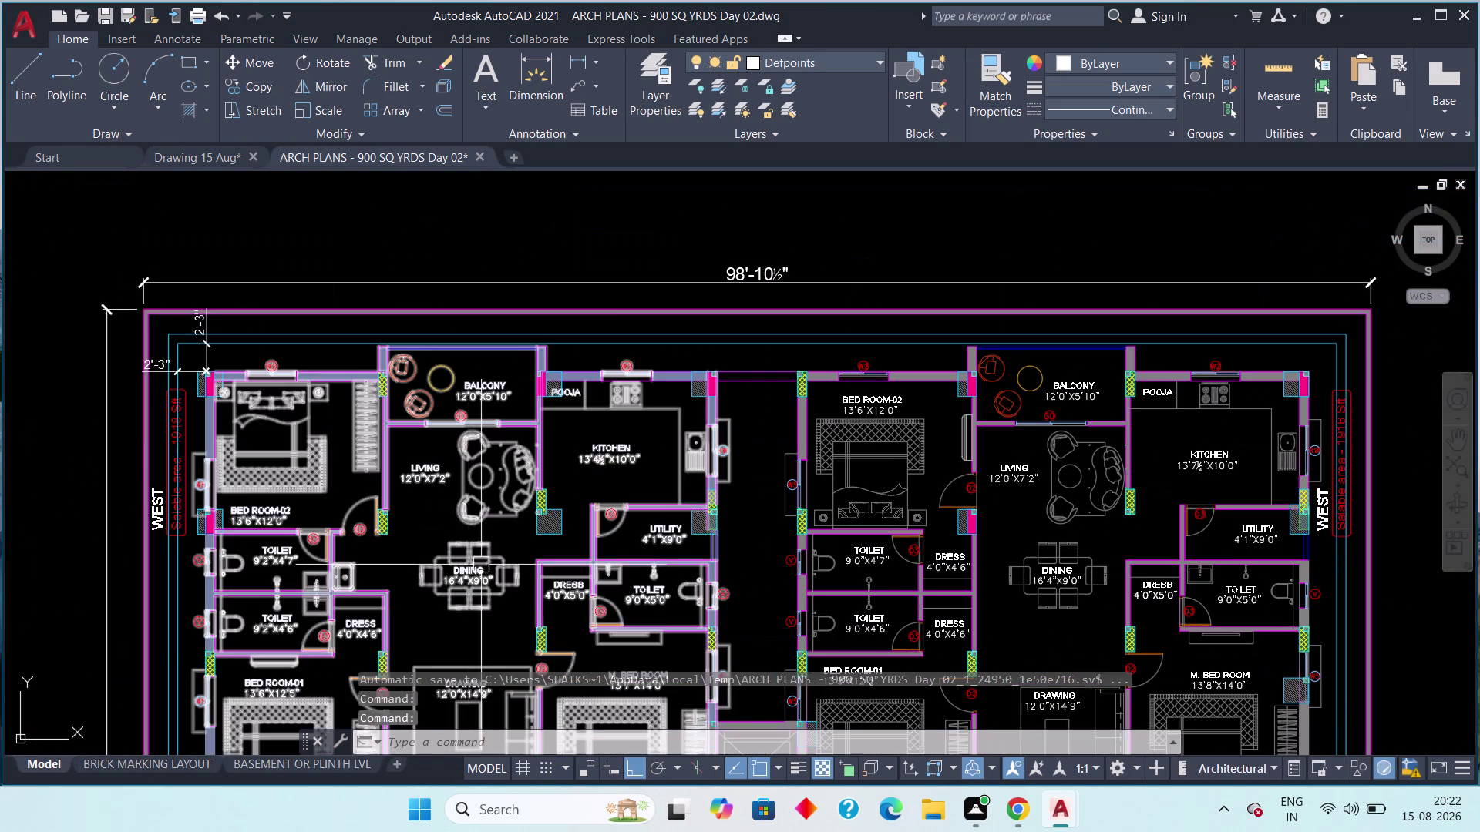
Switch to the ARCH PLANS drawing, centre the left balcony, and start a linear dimension.
middle_drag(467, 541, 448, 523)
scroll(up, 3)
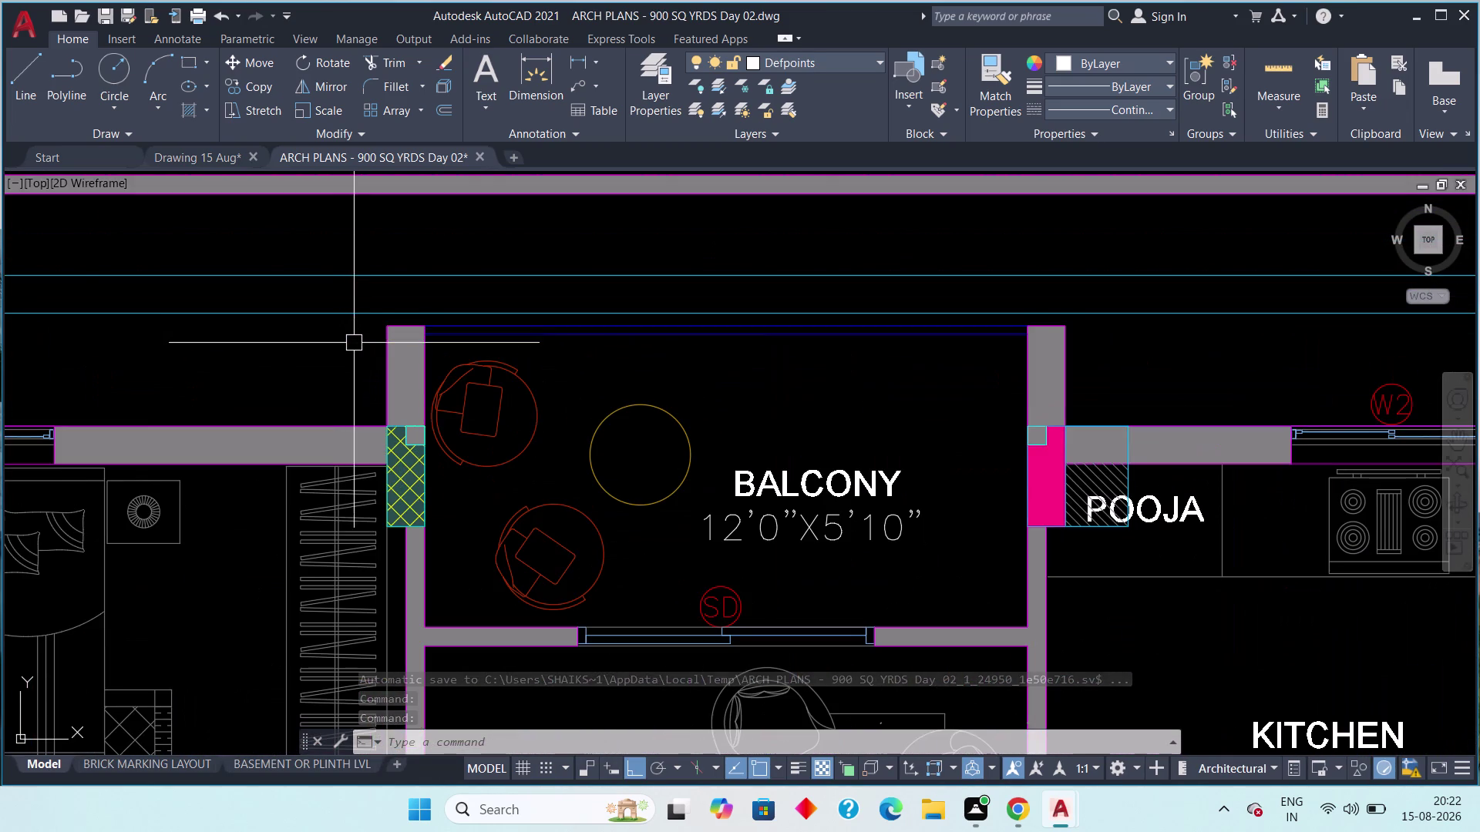
middle_drag(359, 344, 333, 376)
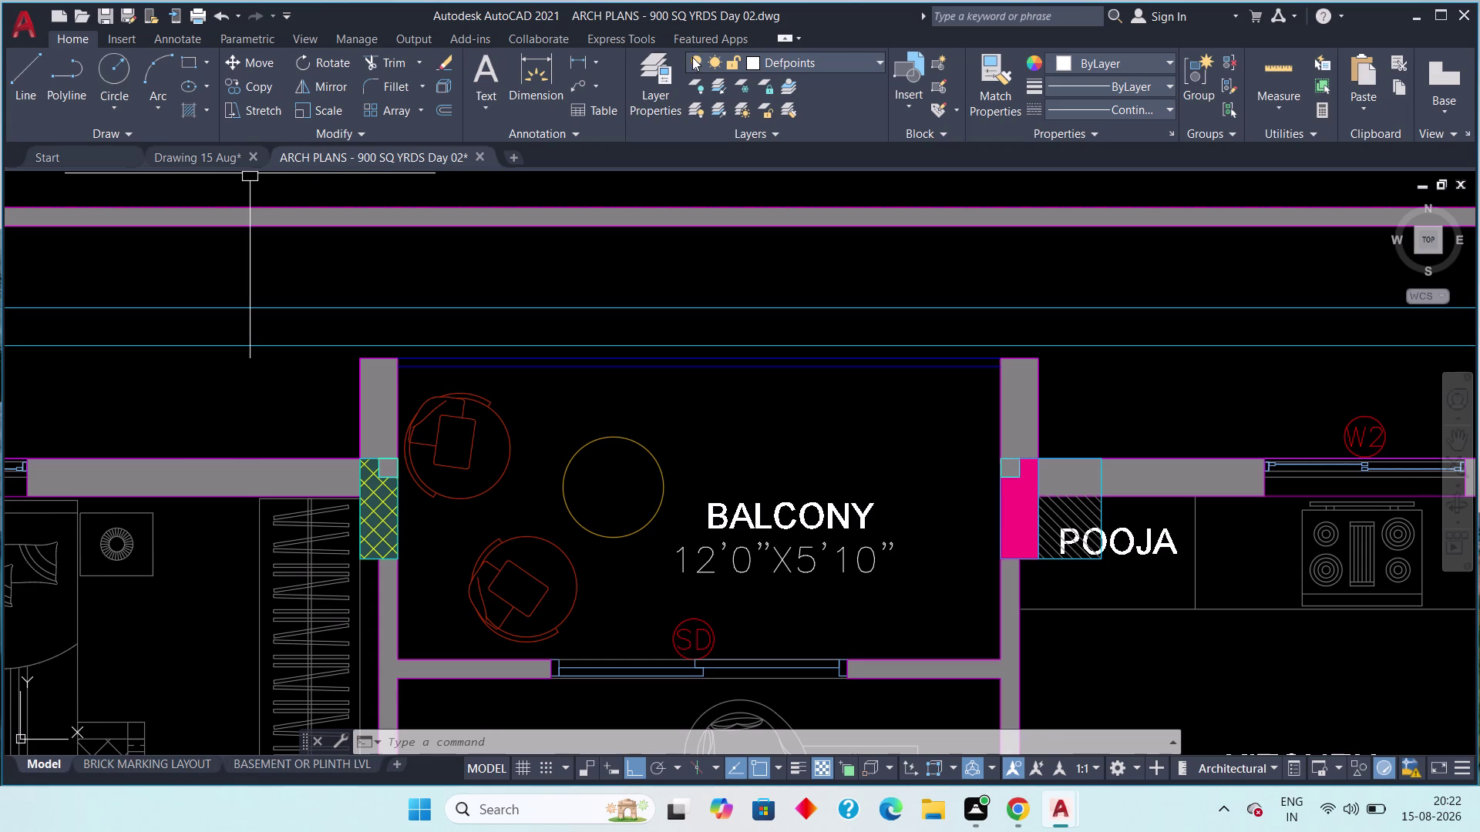
click(570, 61)
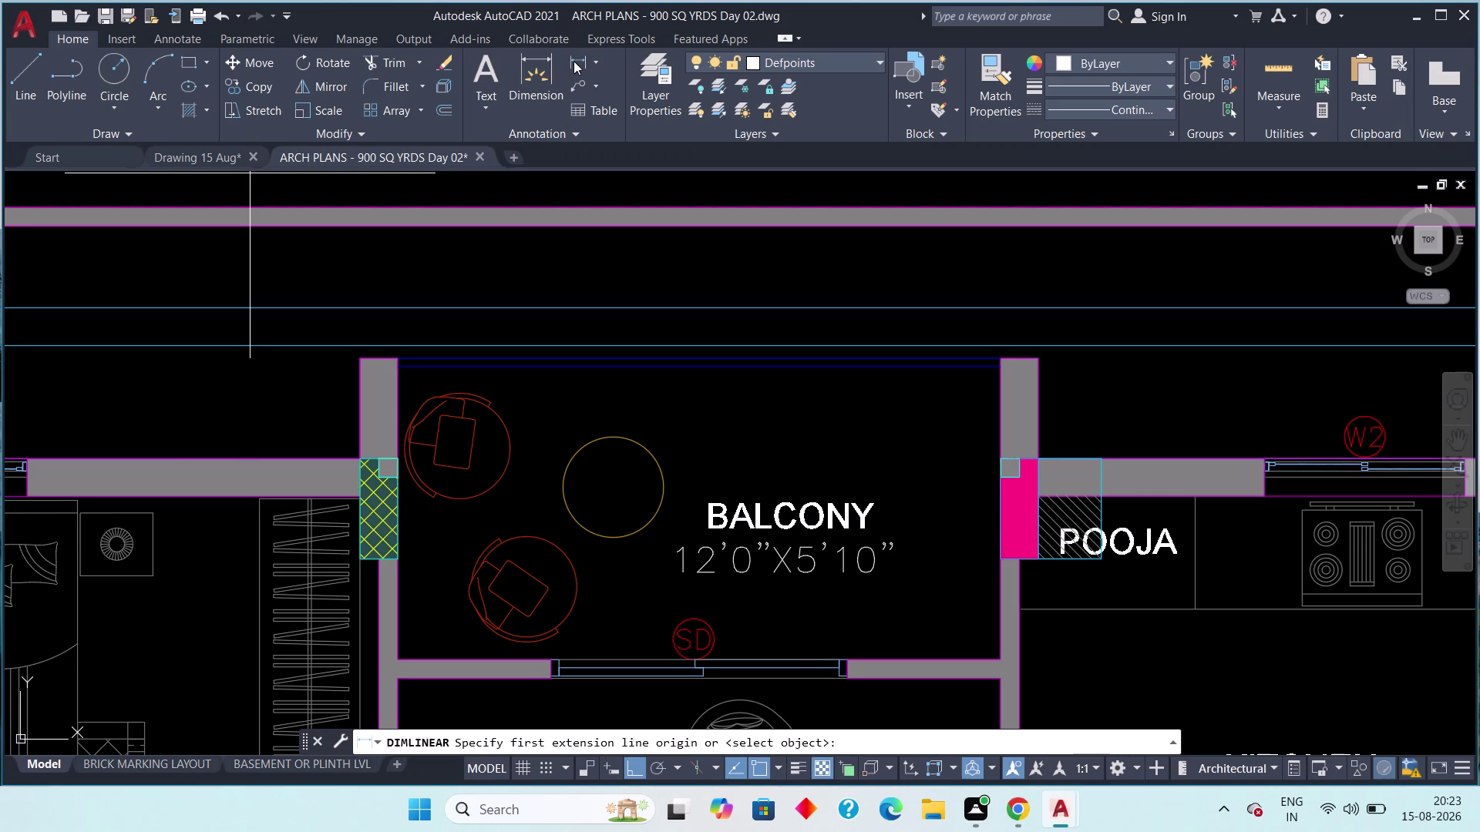
Measure the 2' offset at the balcony wall corner, then cancel without placing it.
click(574, 61)
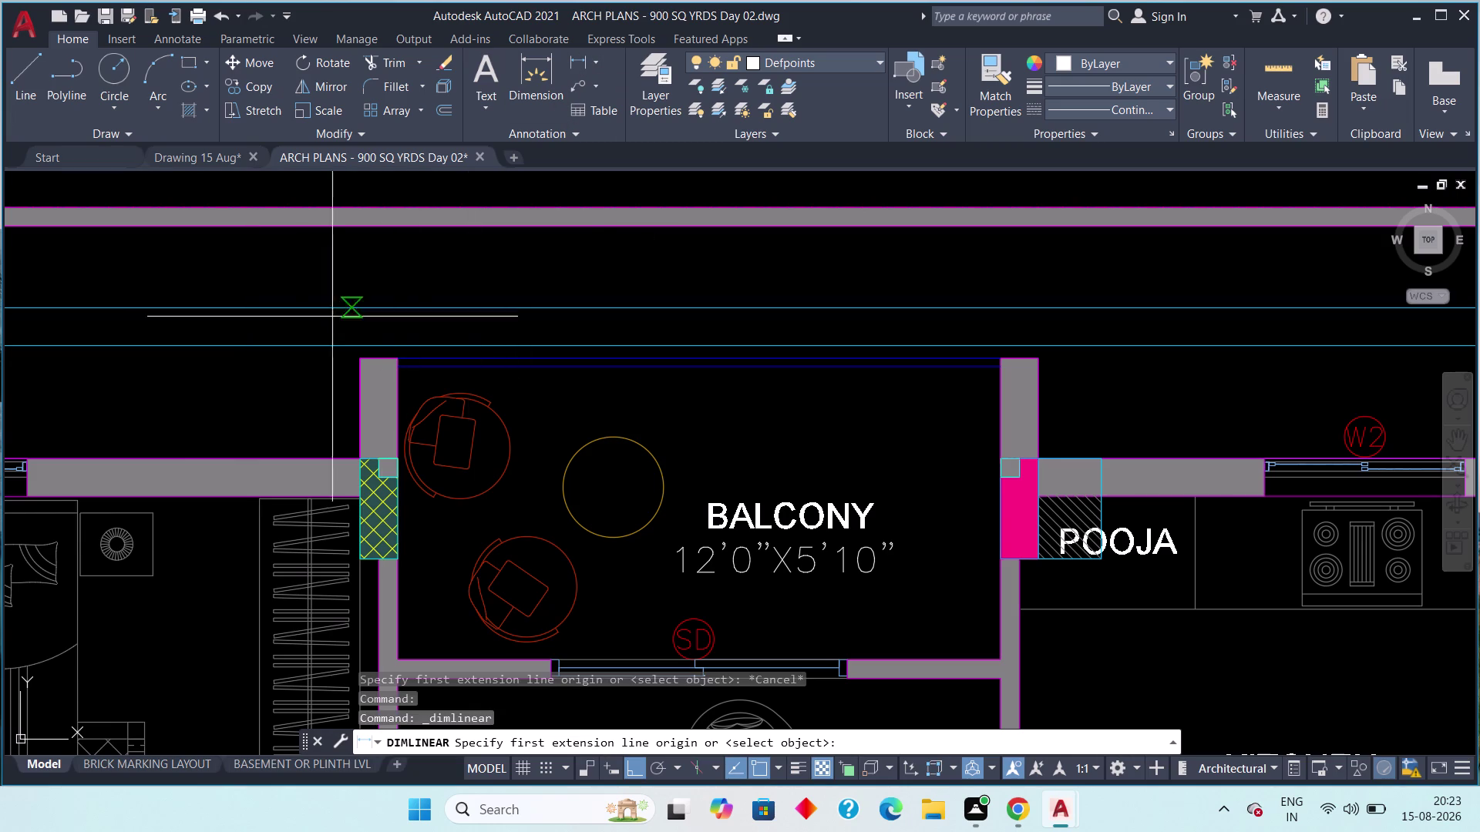
scroll(down, 3)
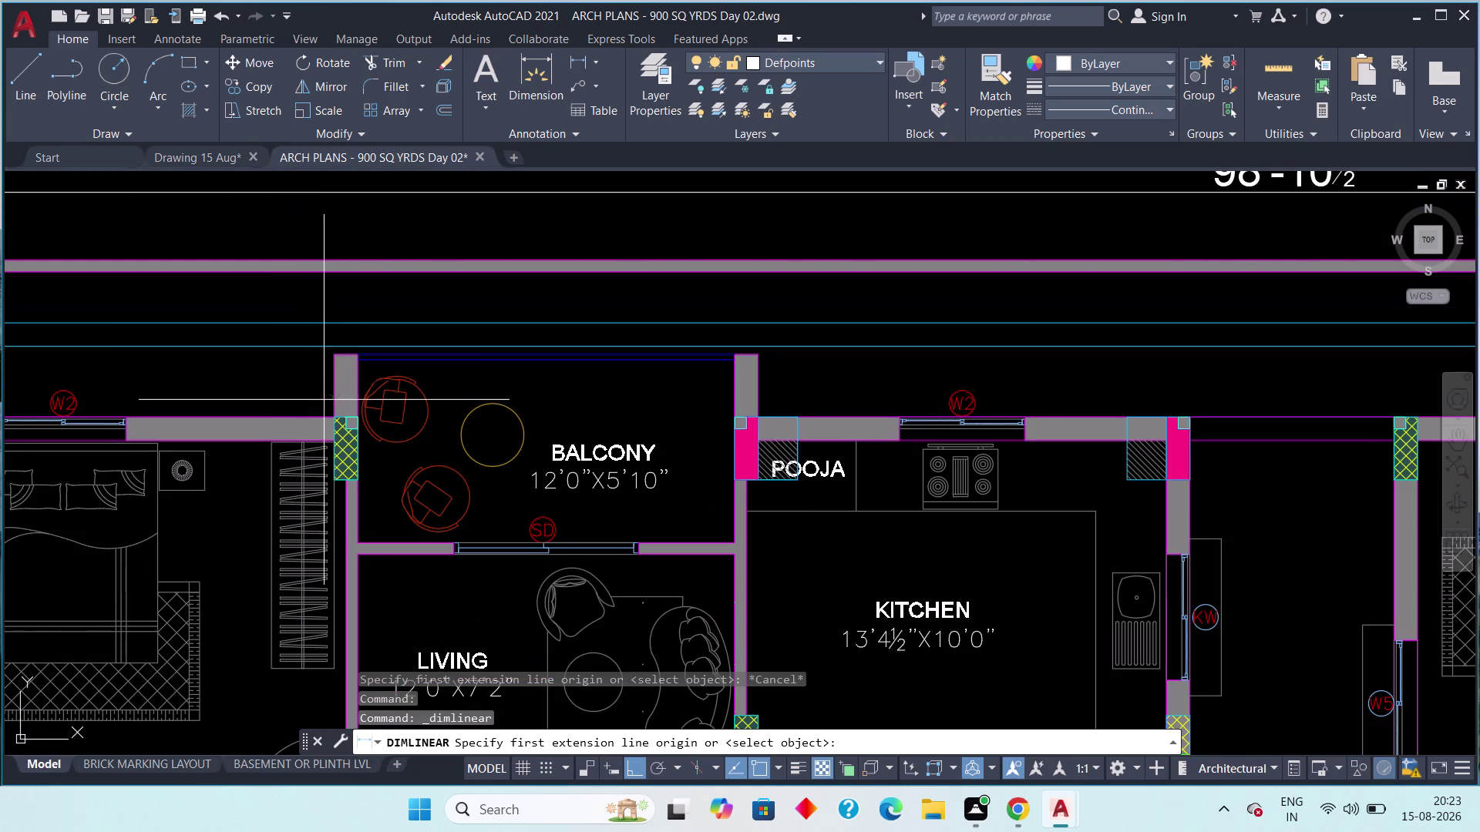
middle_drag(347, 405, 396, 399)
scroll(up, 3)
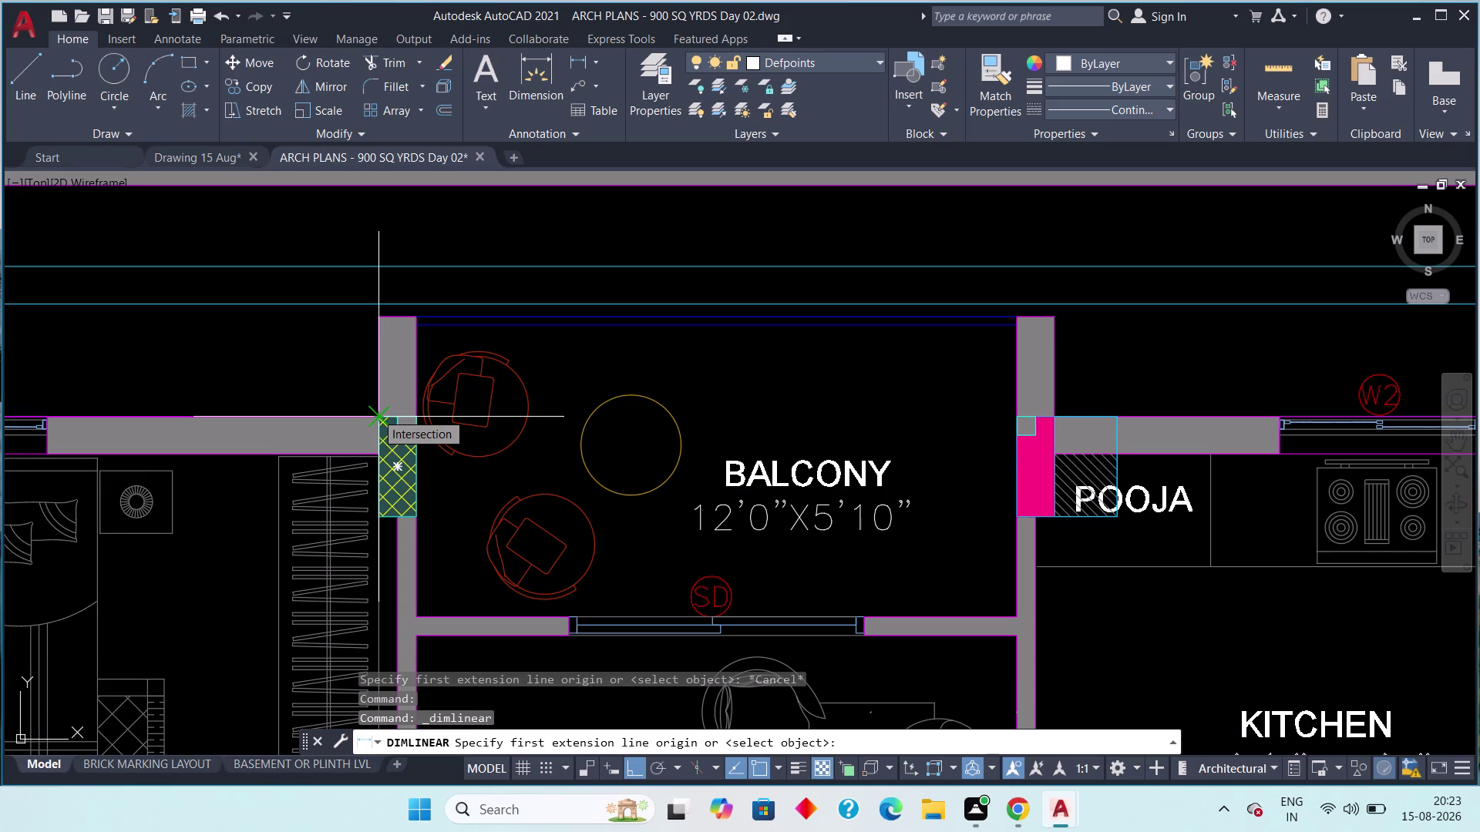
click(375, 412)
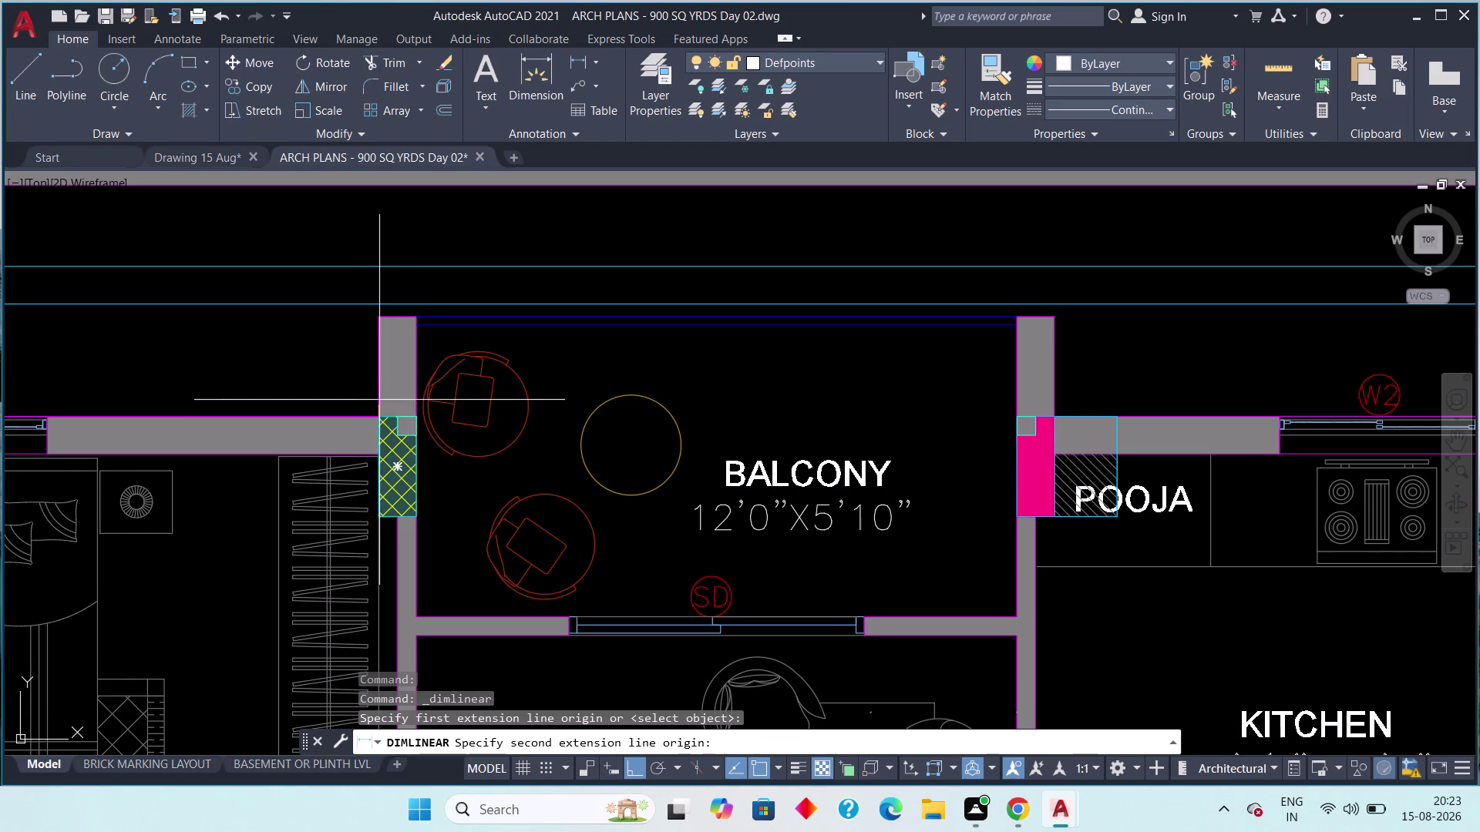
click(377, 318)
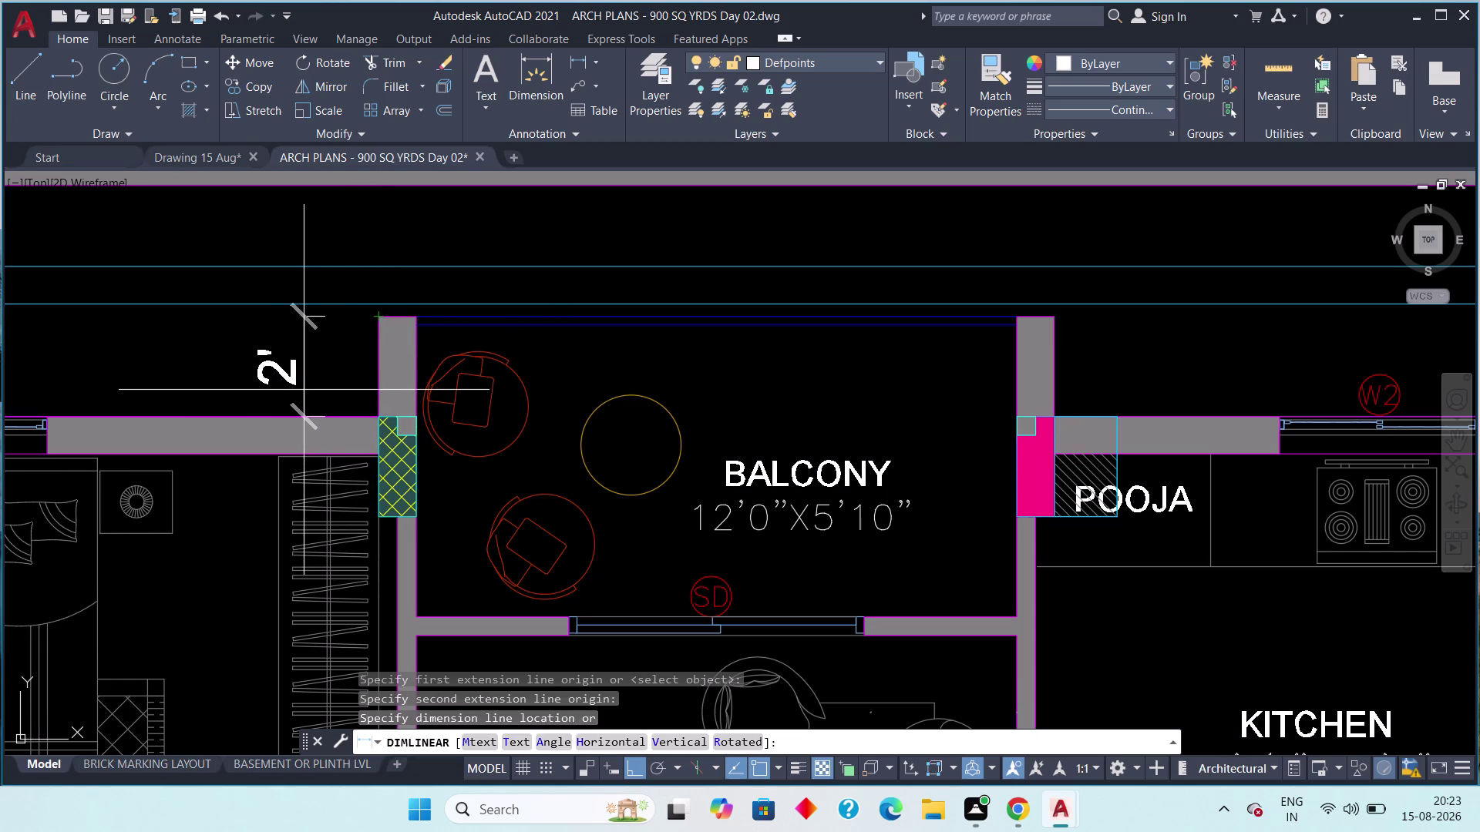
key(Escape)
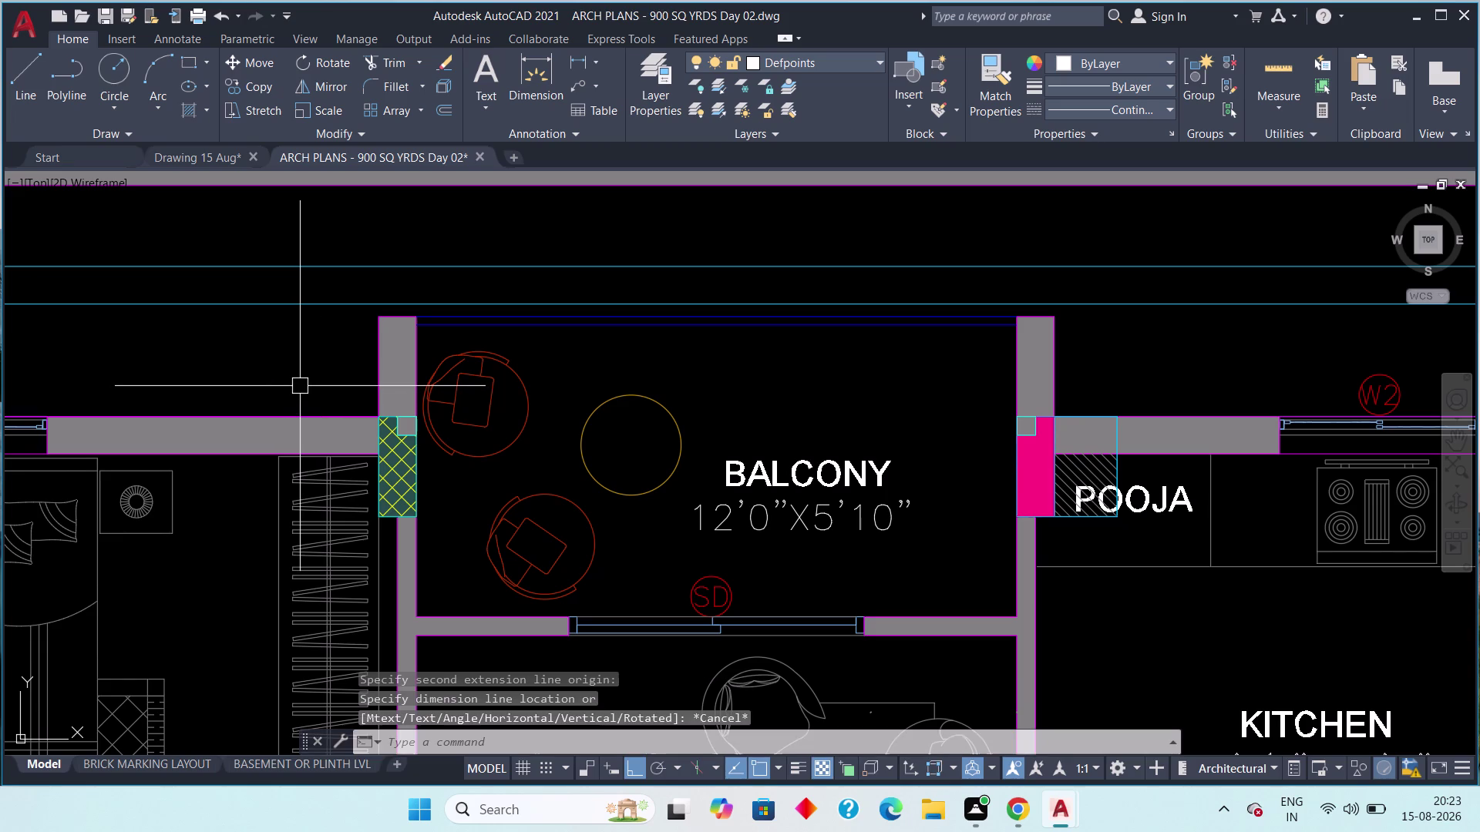
Zoom out over the reference plan and return to Drawing 15 Aug.
scroll(down, 3)
middle_drag(310, 376, 381, 380)
scroll(down, 3)
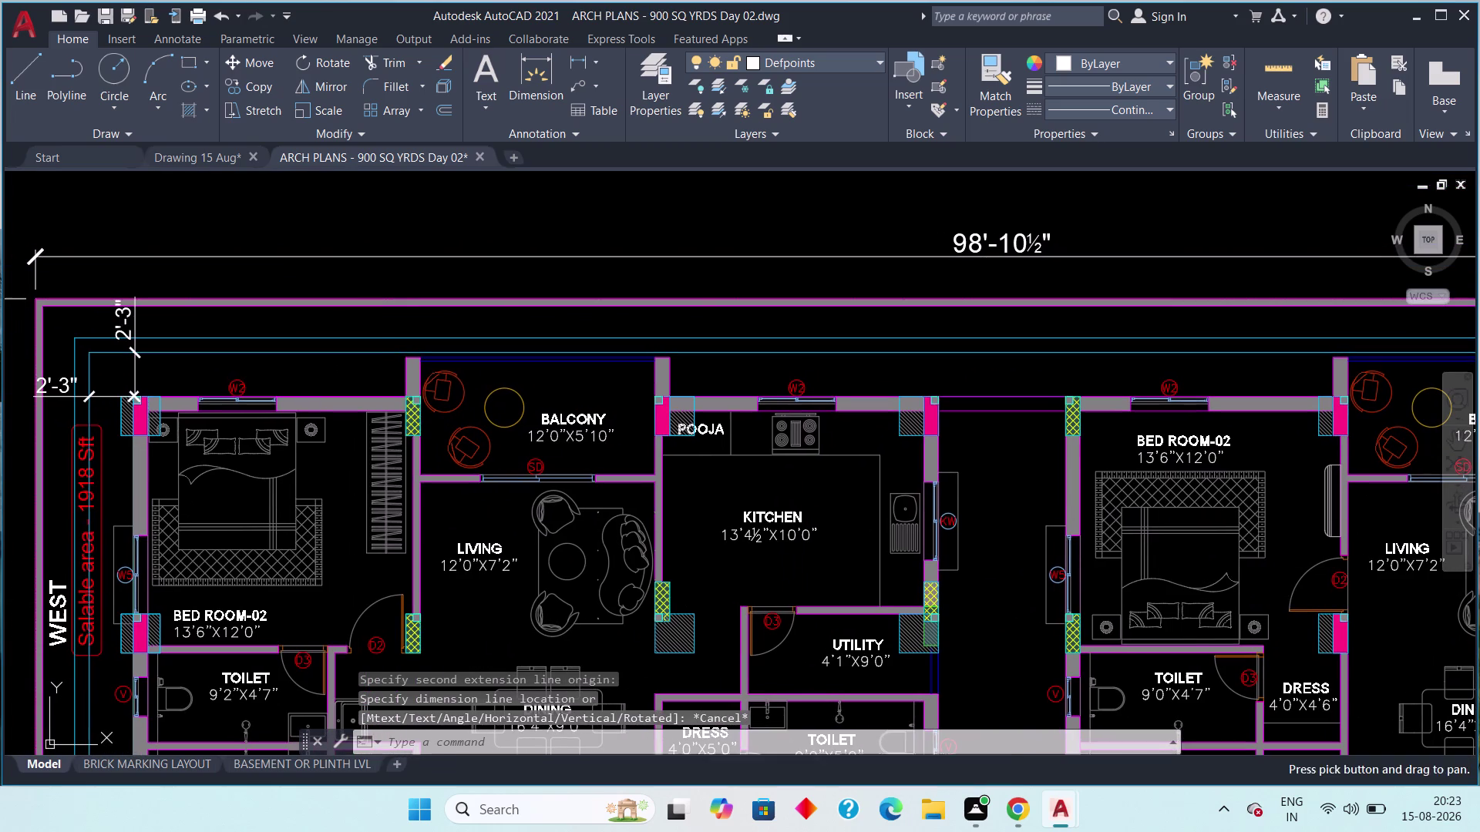
middle_drag(382, 390, 383, 446)
scroll(down, 3)
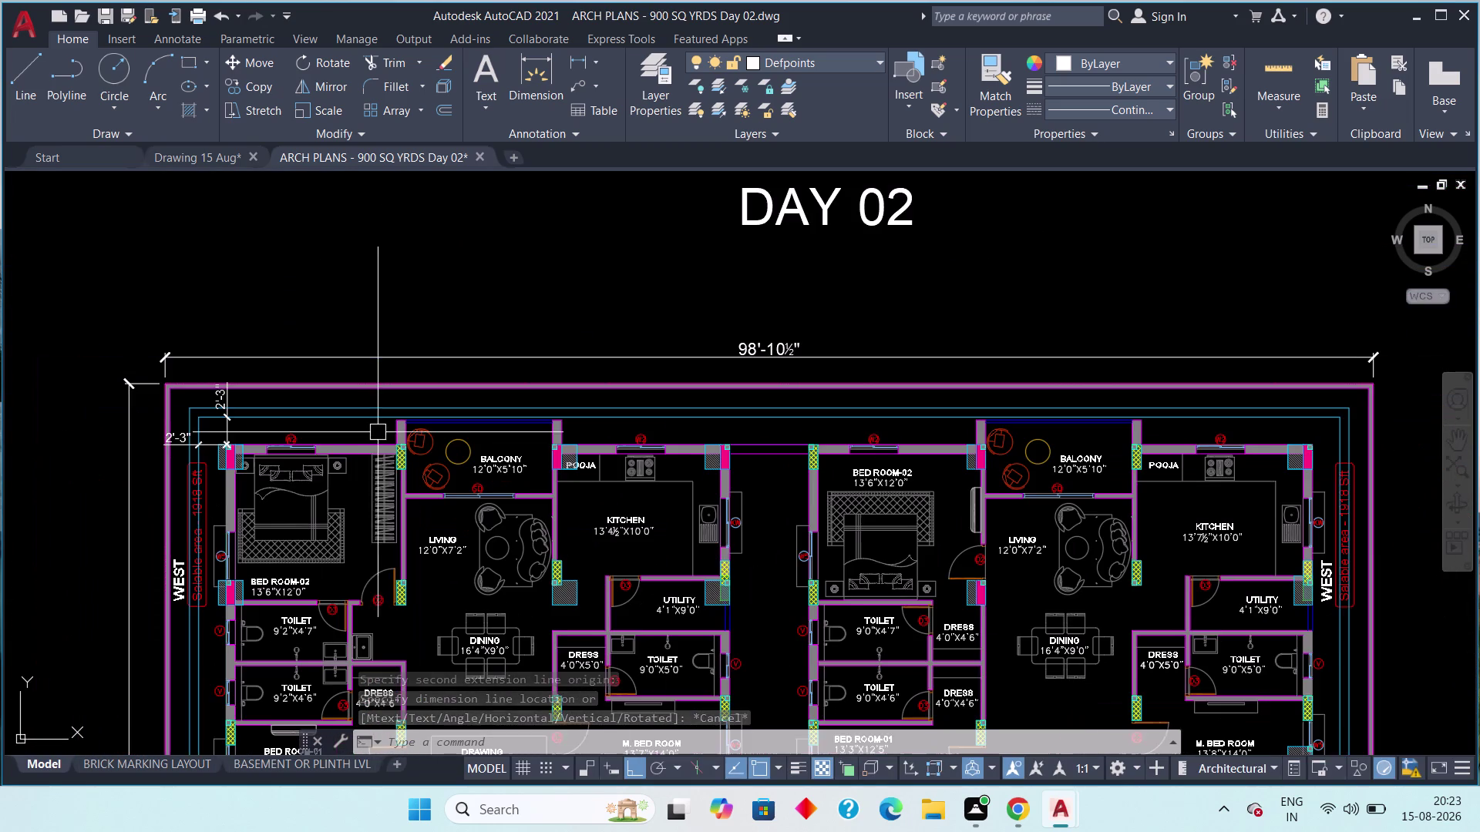
middle_drag(381, 436, 440, 438)
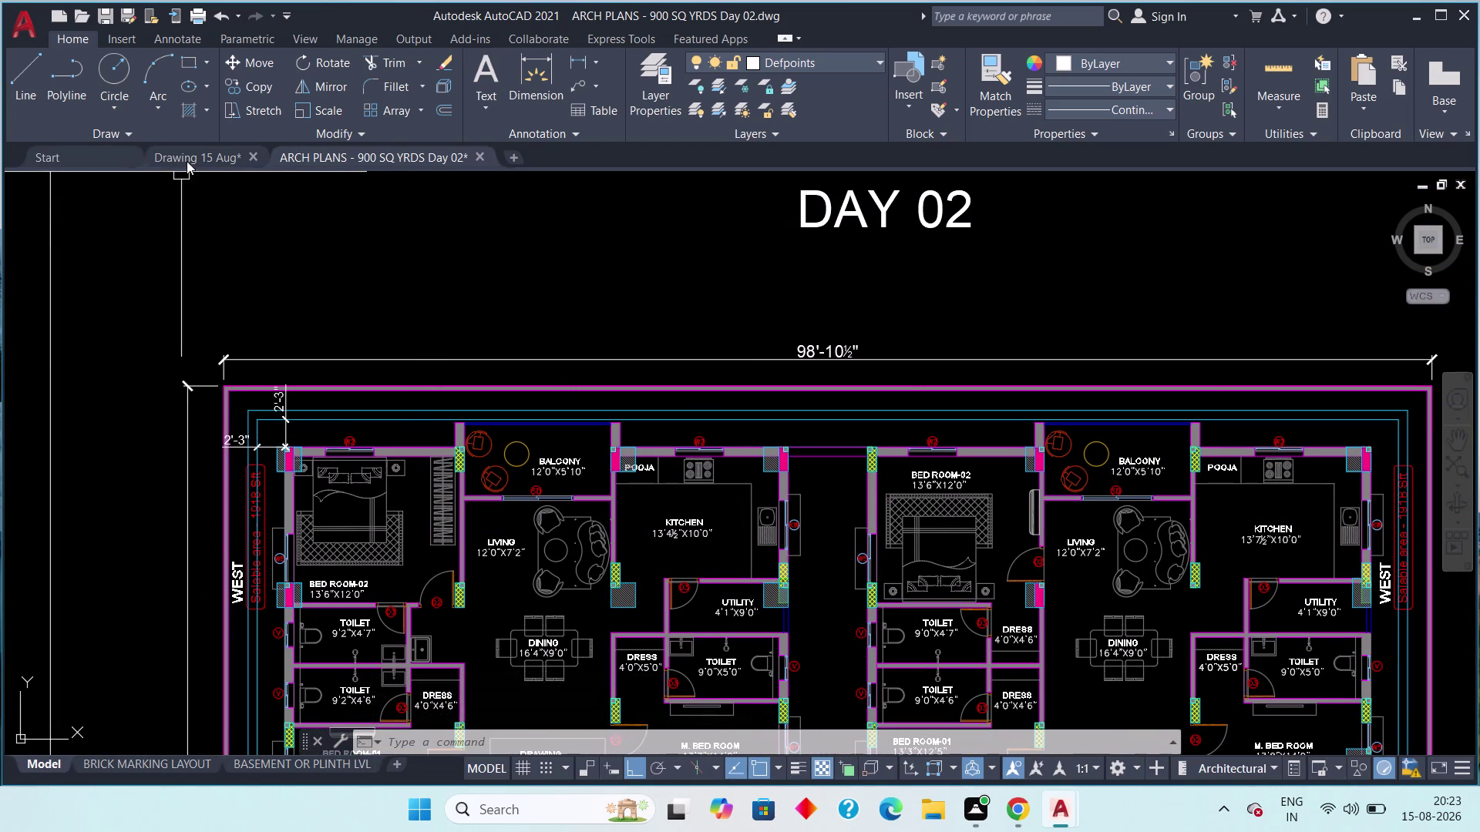
click(188, 156)
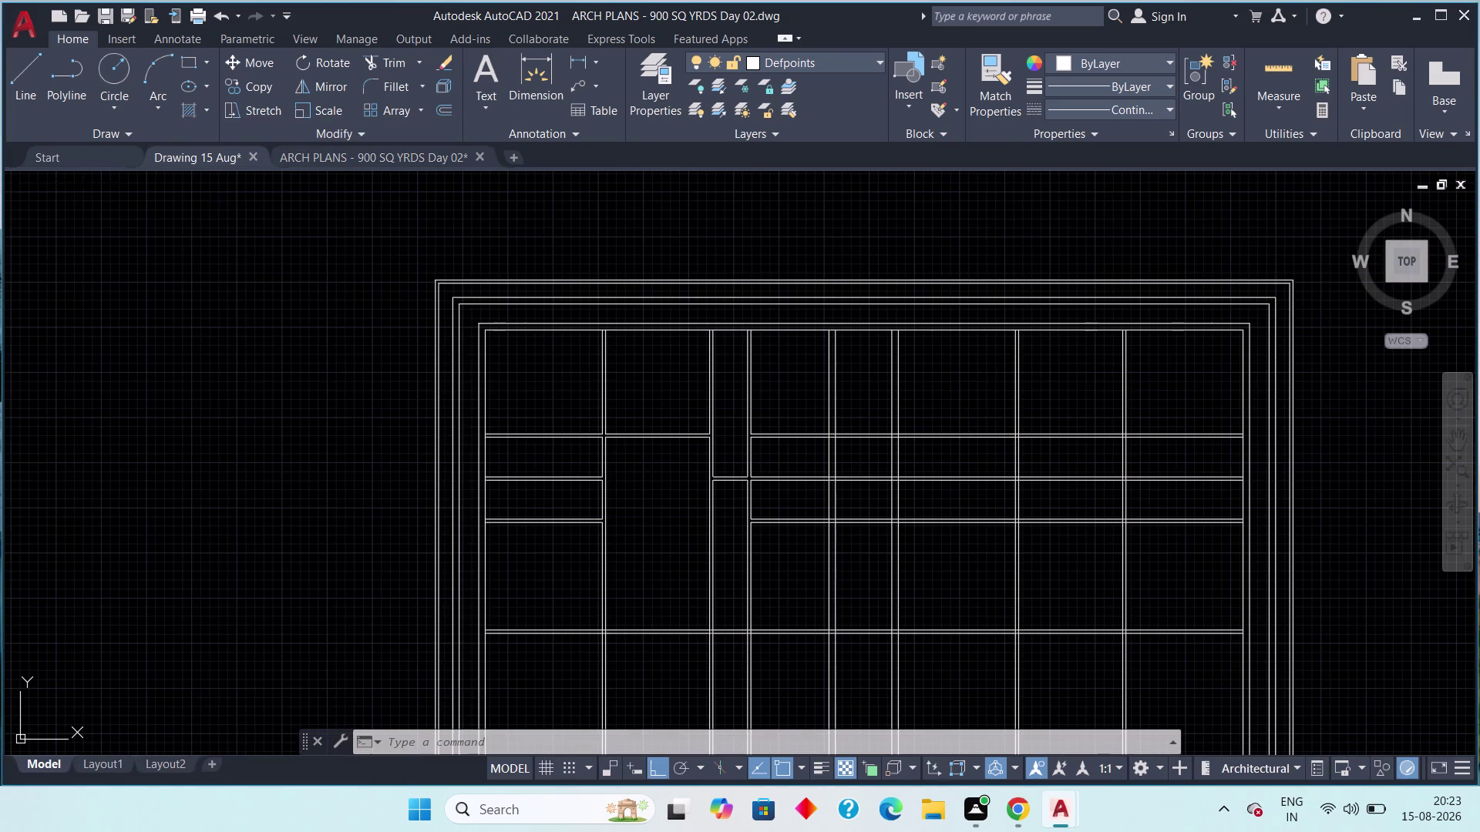
middle_drag(537, 425, 426, 450)
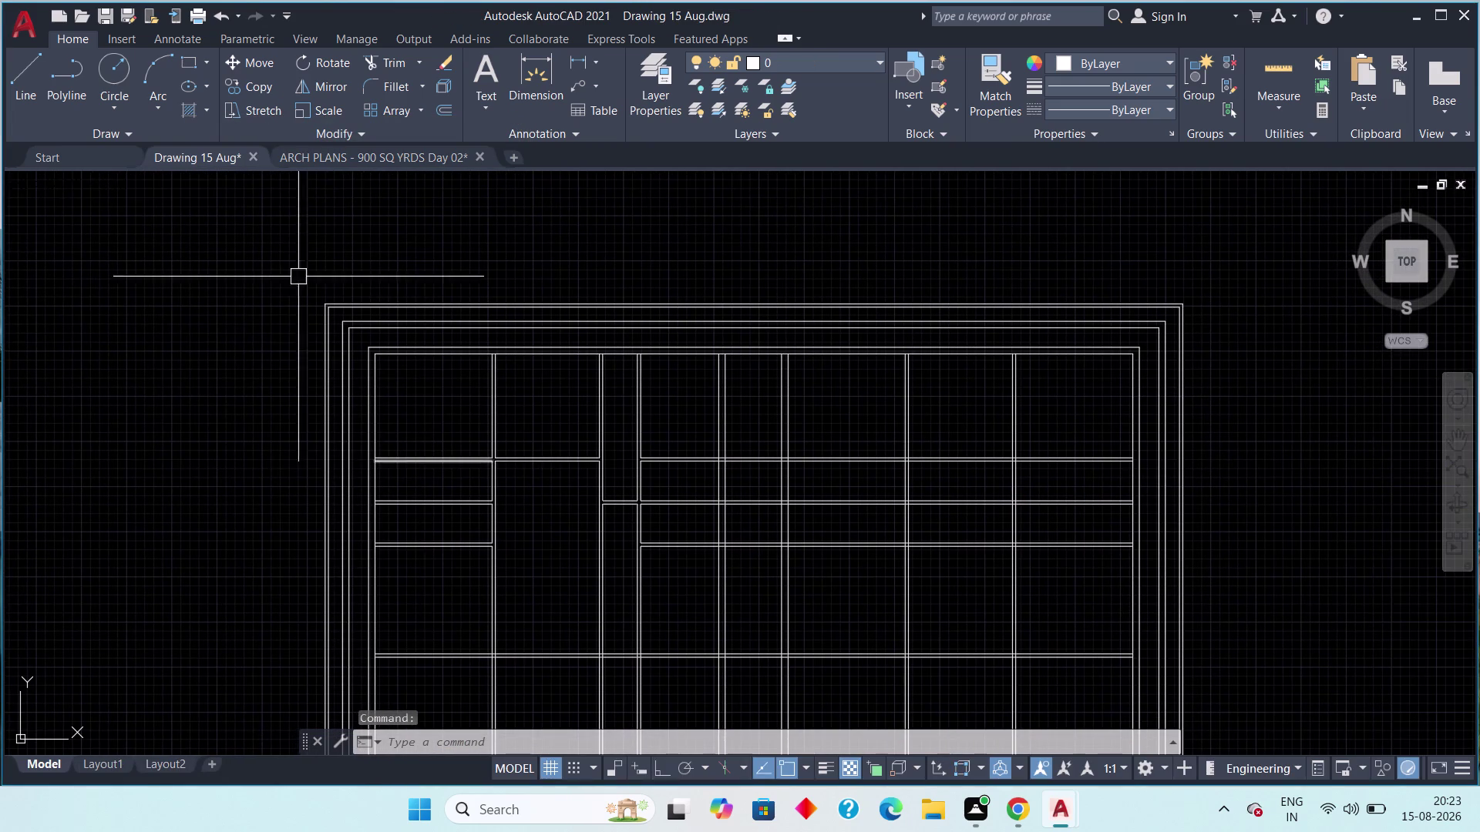
click(322, 158)
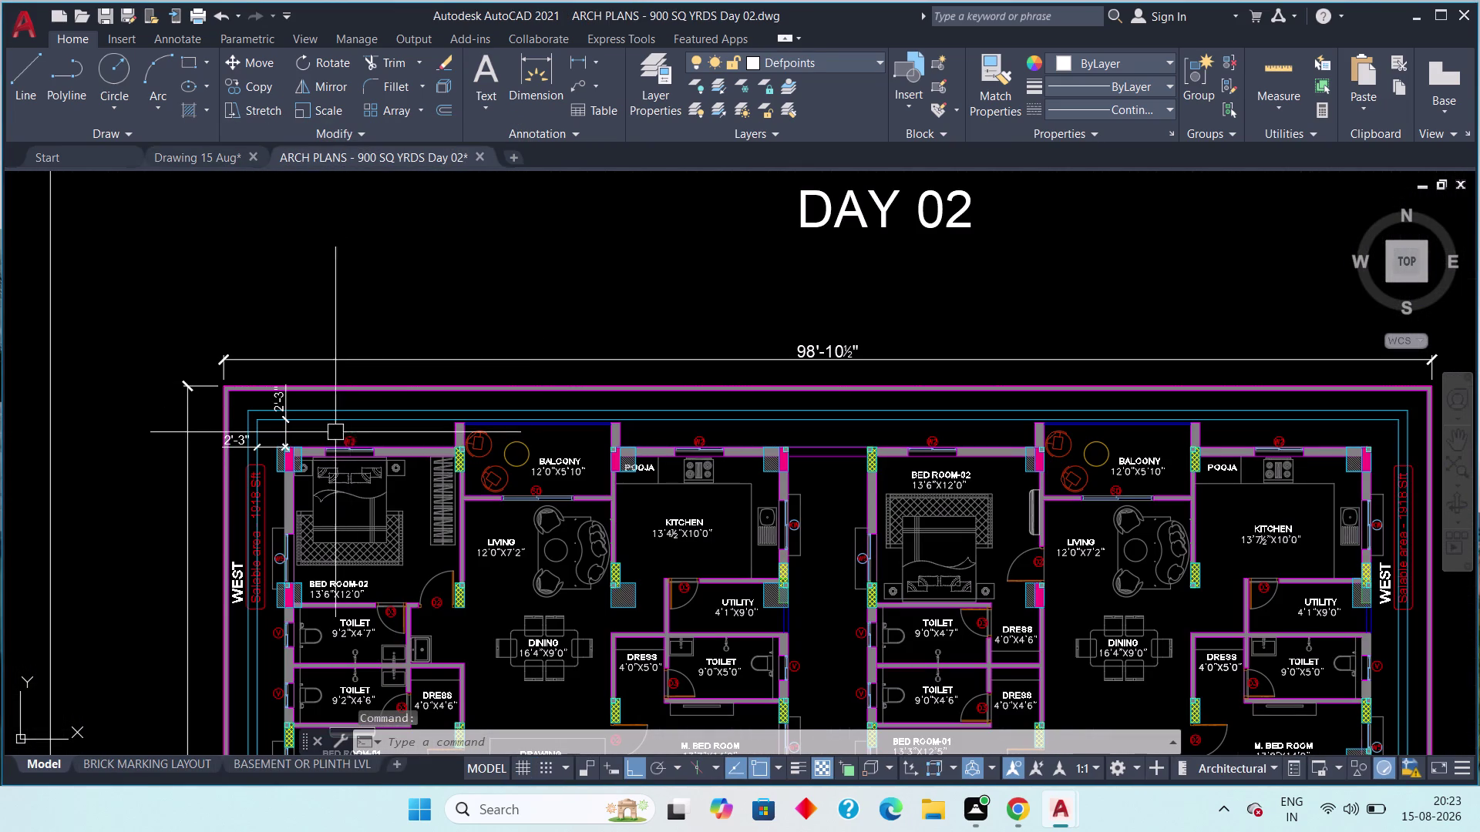
click(185, 152)
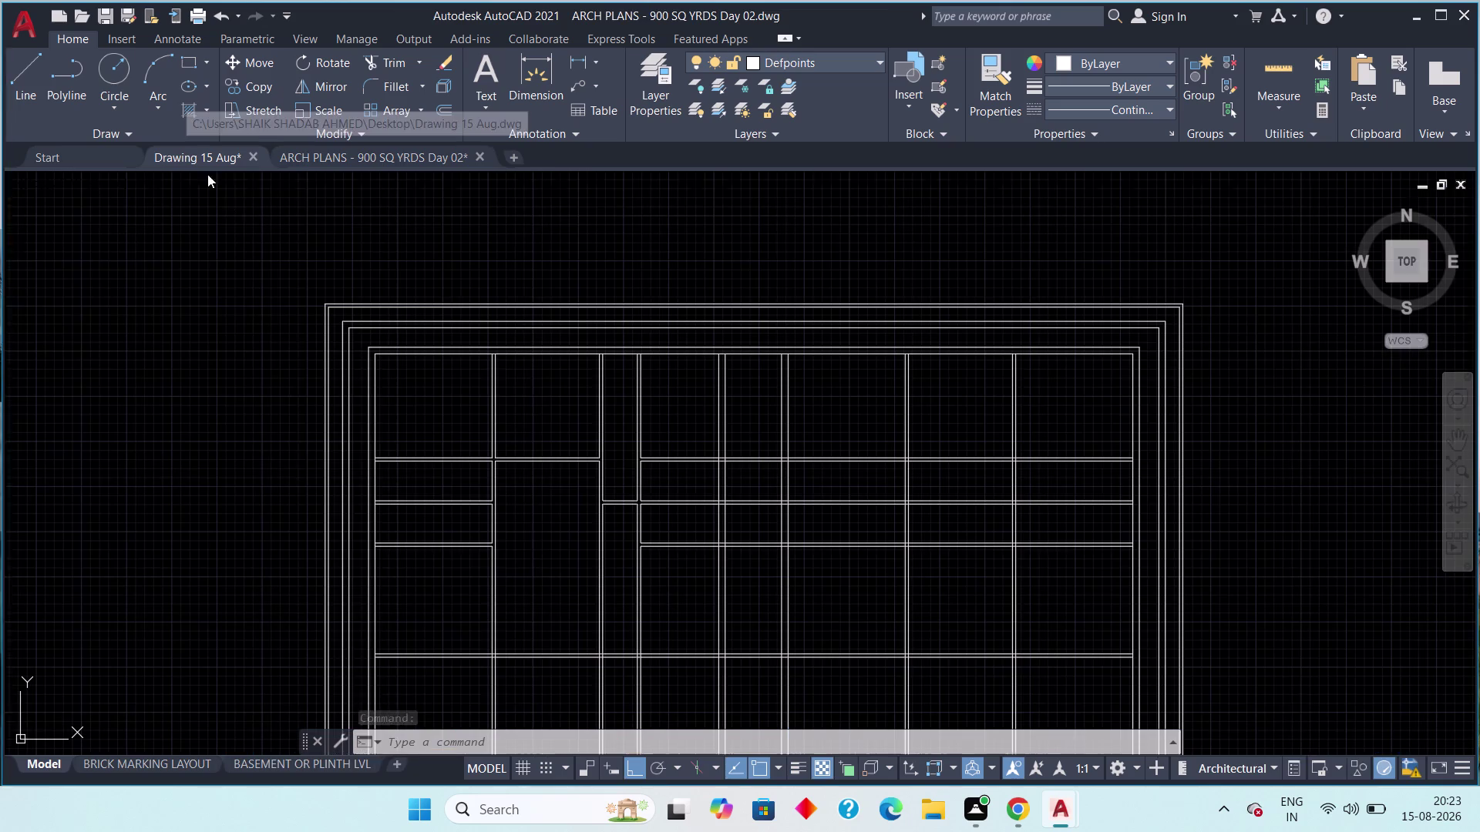
click(358, 150)
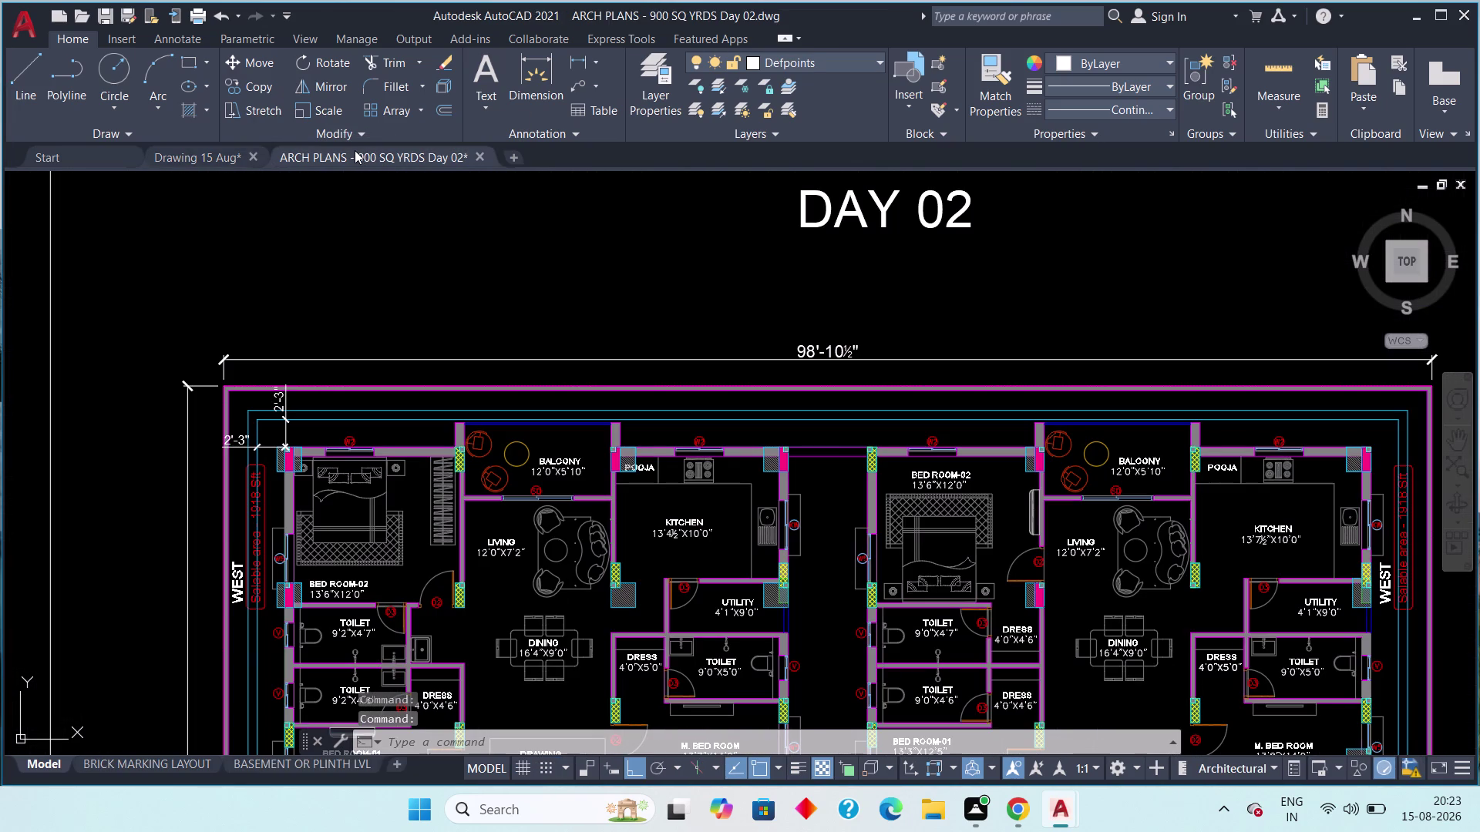
click(215, 157)
middle_drag(505, 339, 466, 356)
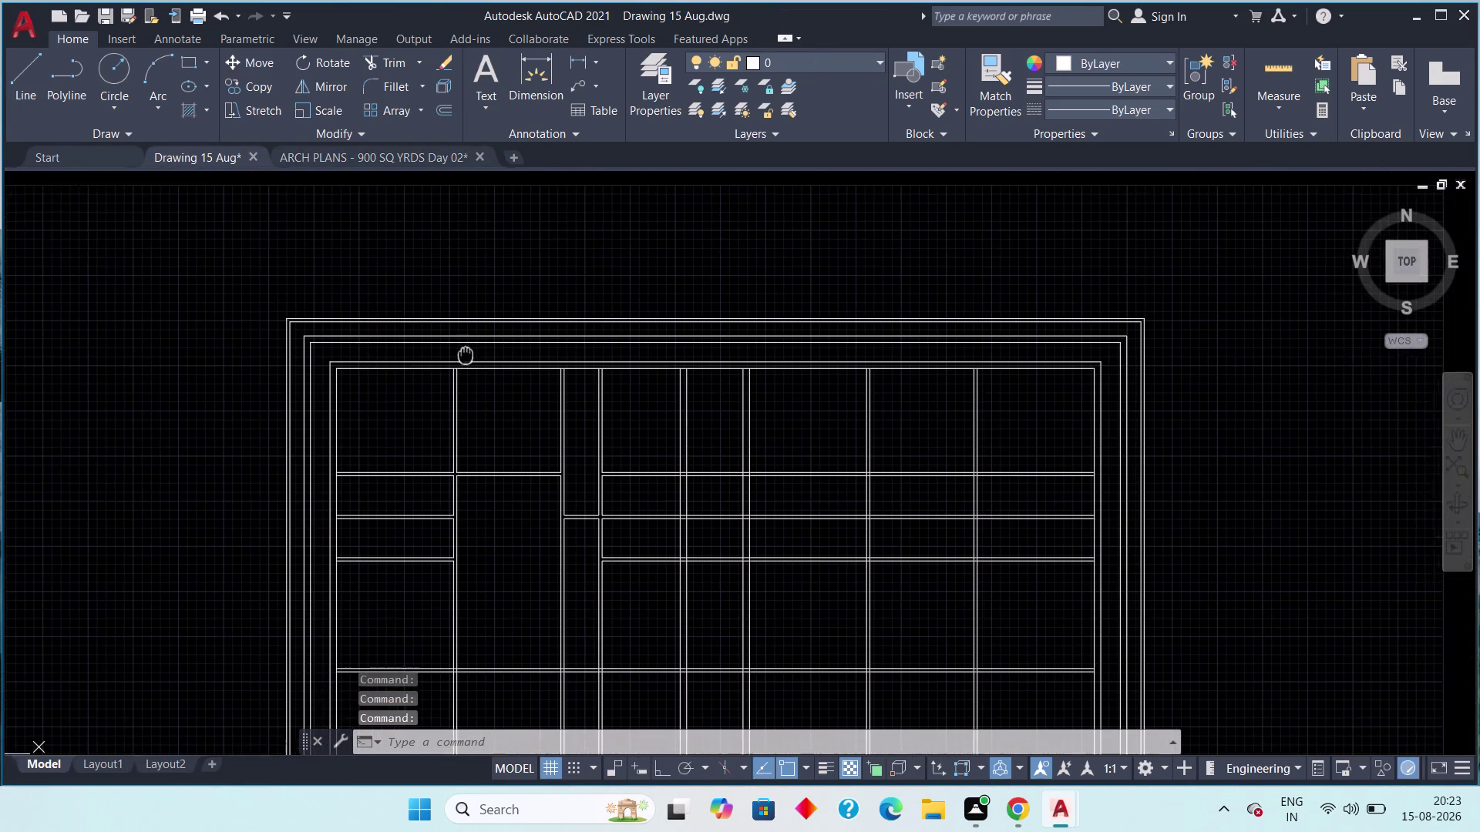
middle_drag(466, 355, 412, 359)
scroll(up, 3)
middle_drag(400, 363, 407, 400)
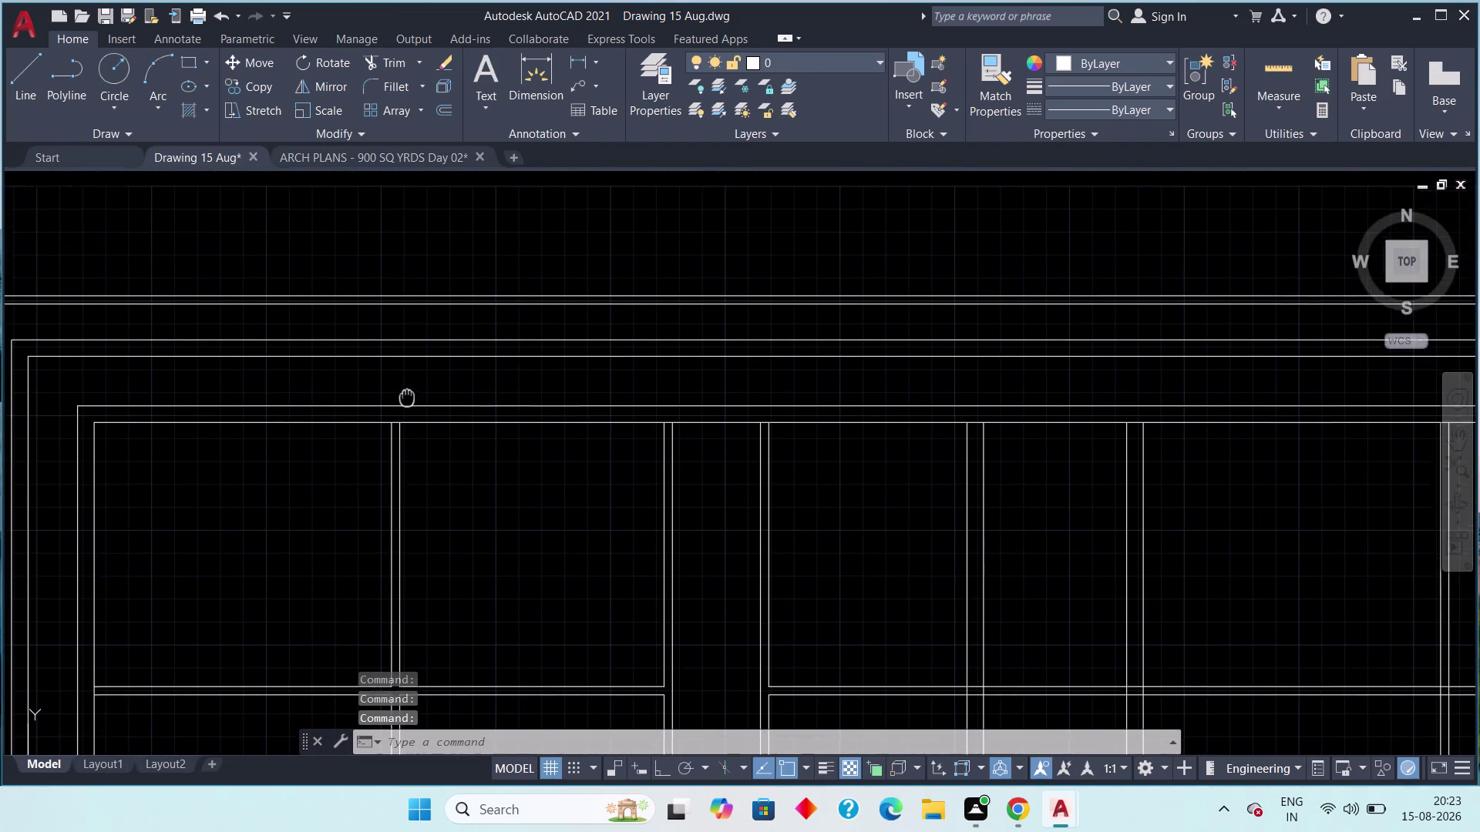
middle_drag(407, 400, 408, 408)
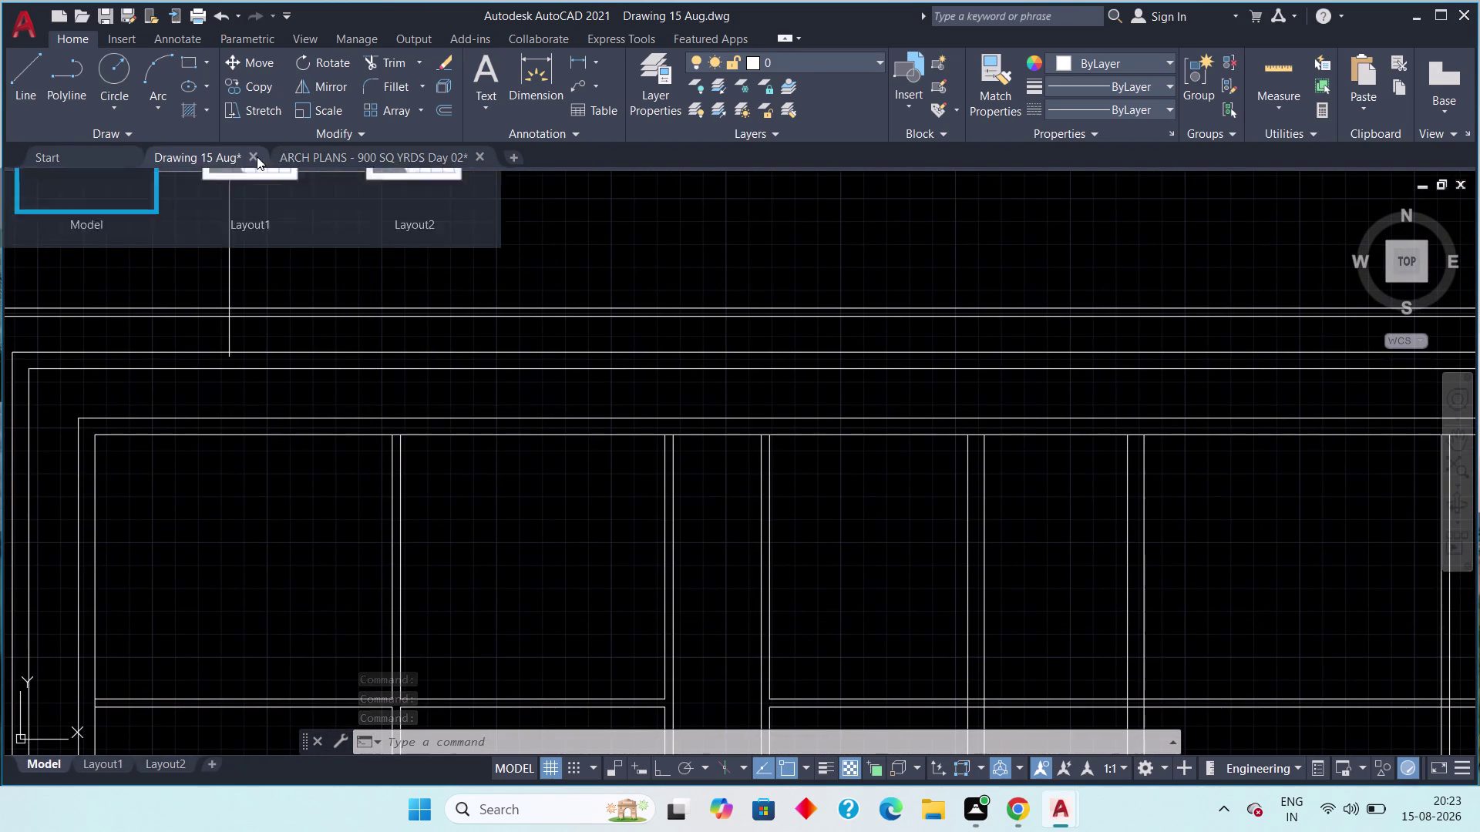
click(305, 153)
scroll(up, 3)
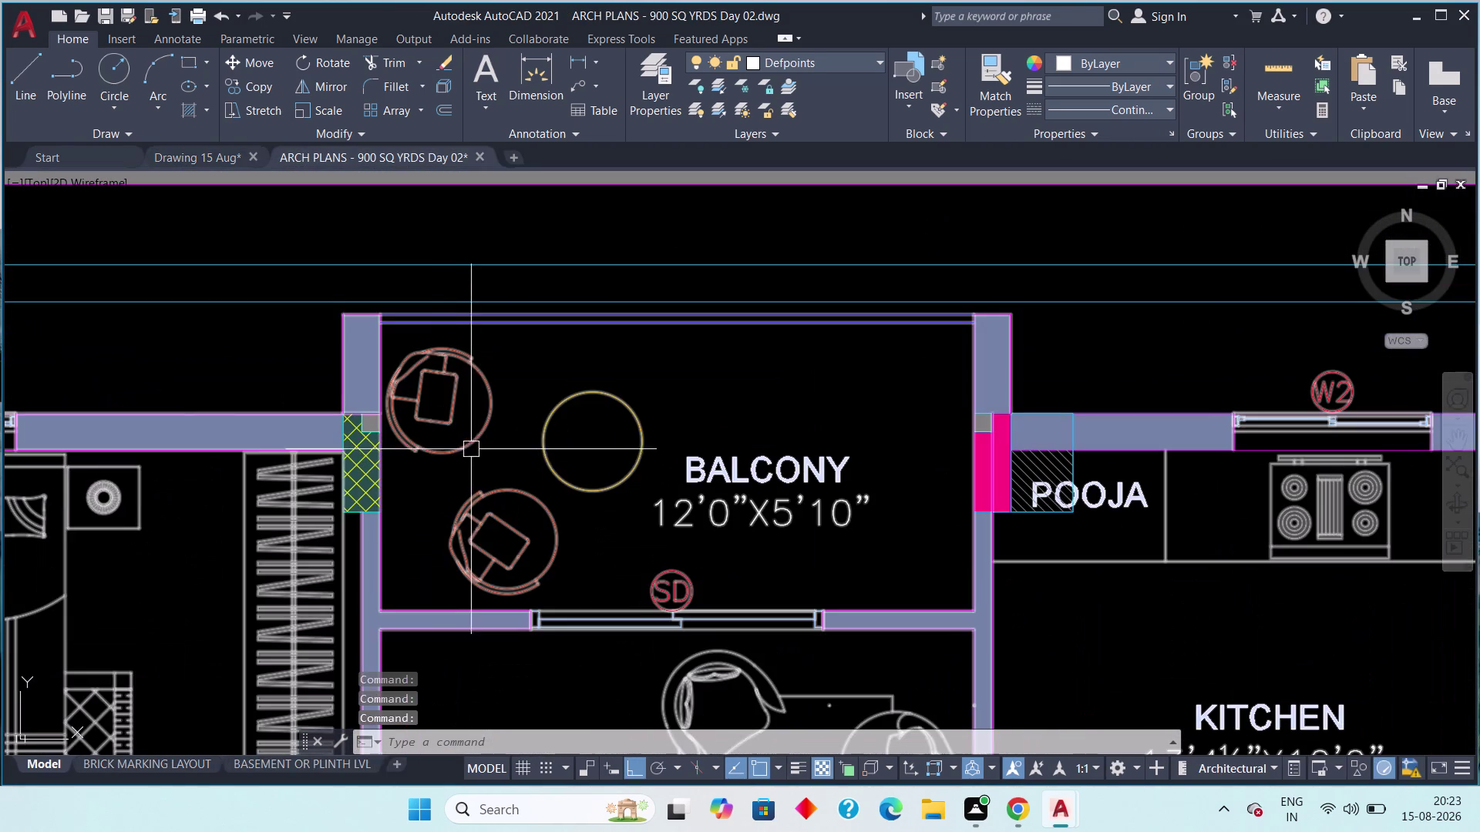
middle_drag(442, 436, 512, 439)
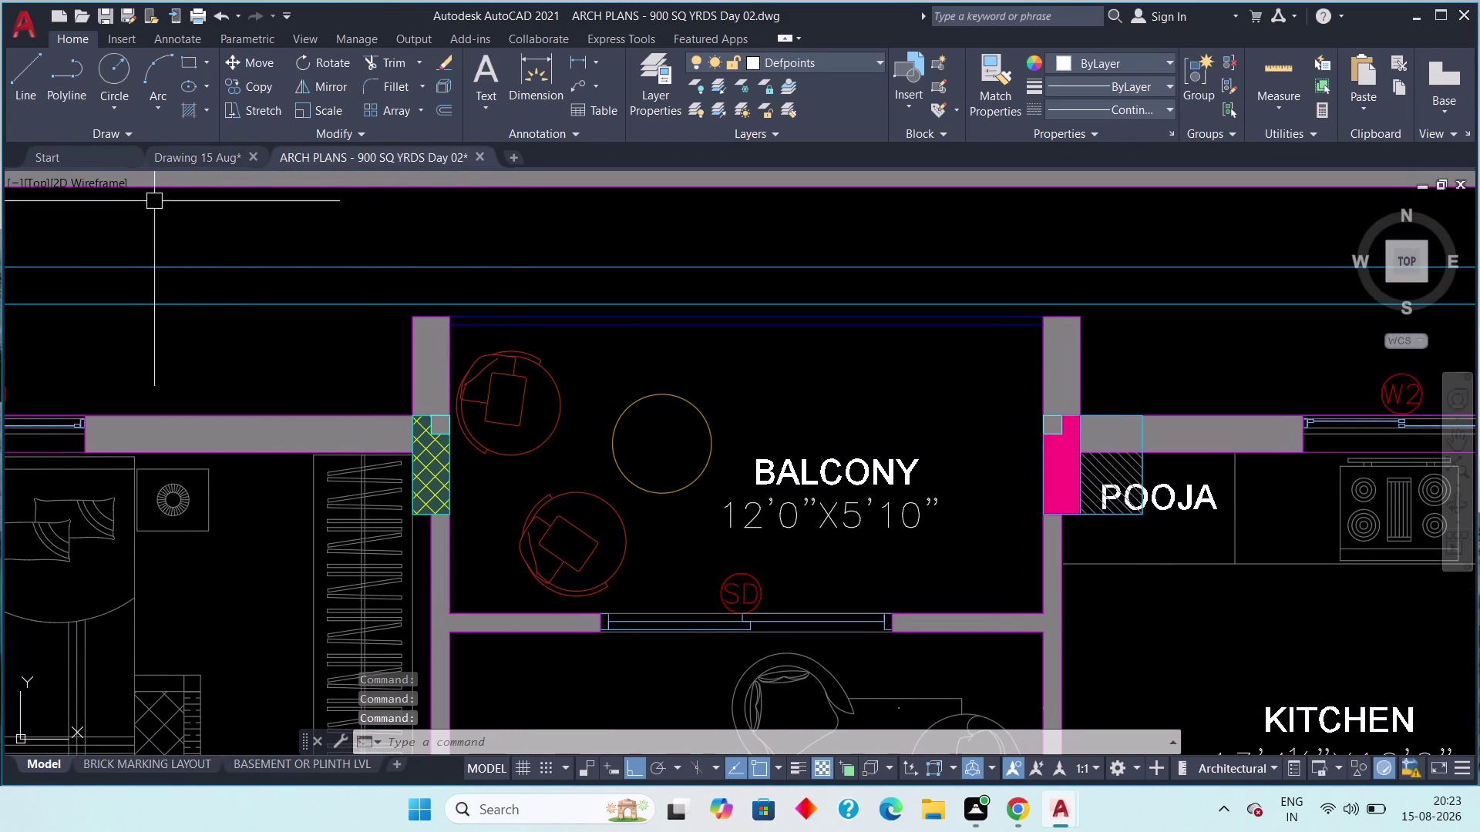
click(193, 149)
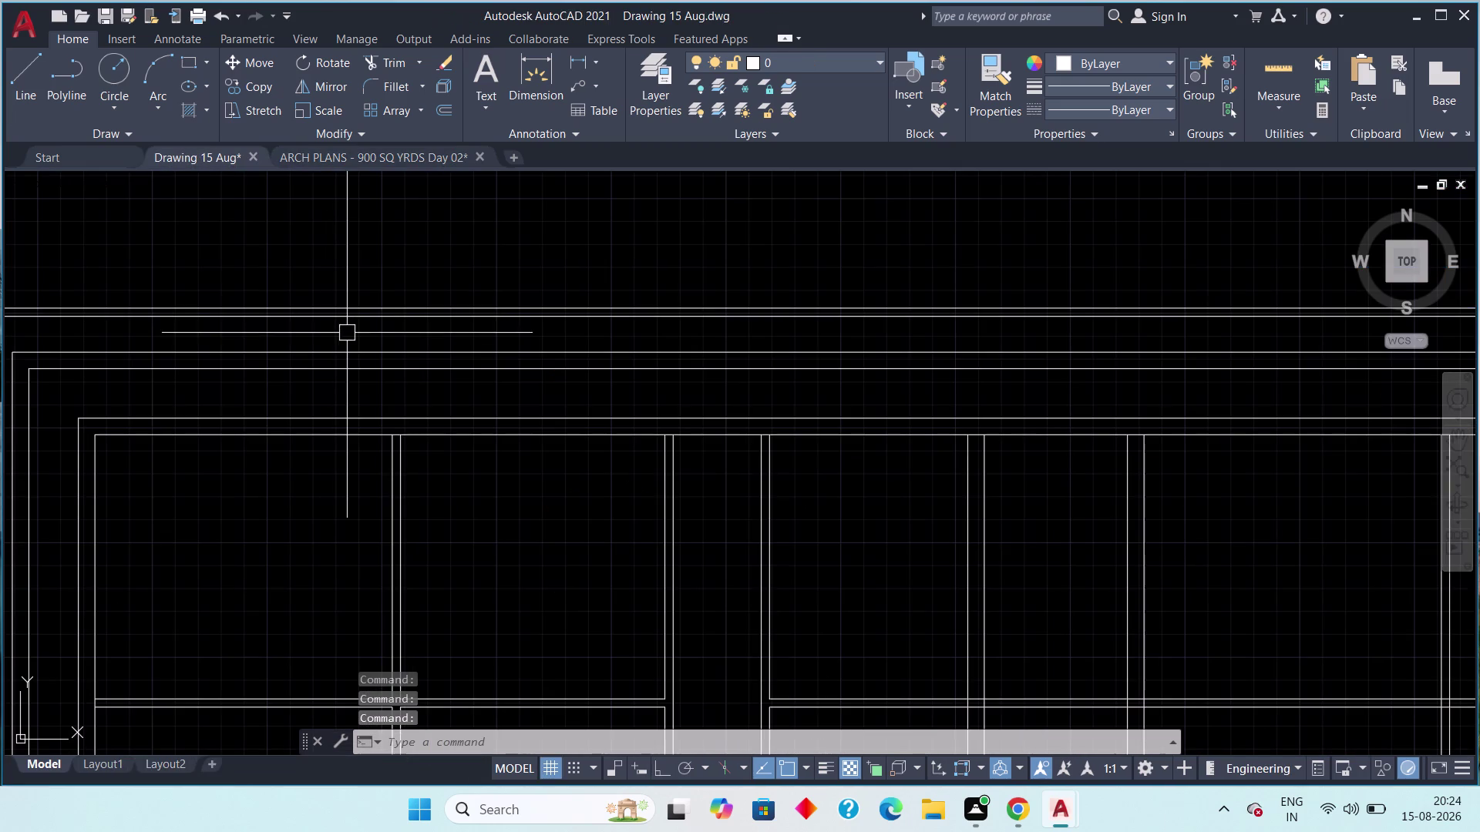
scroll(up, 3)
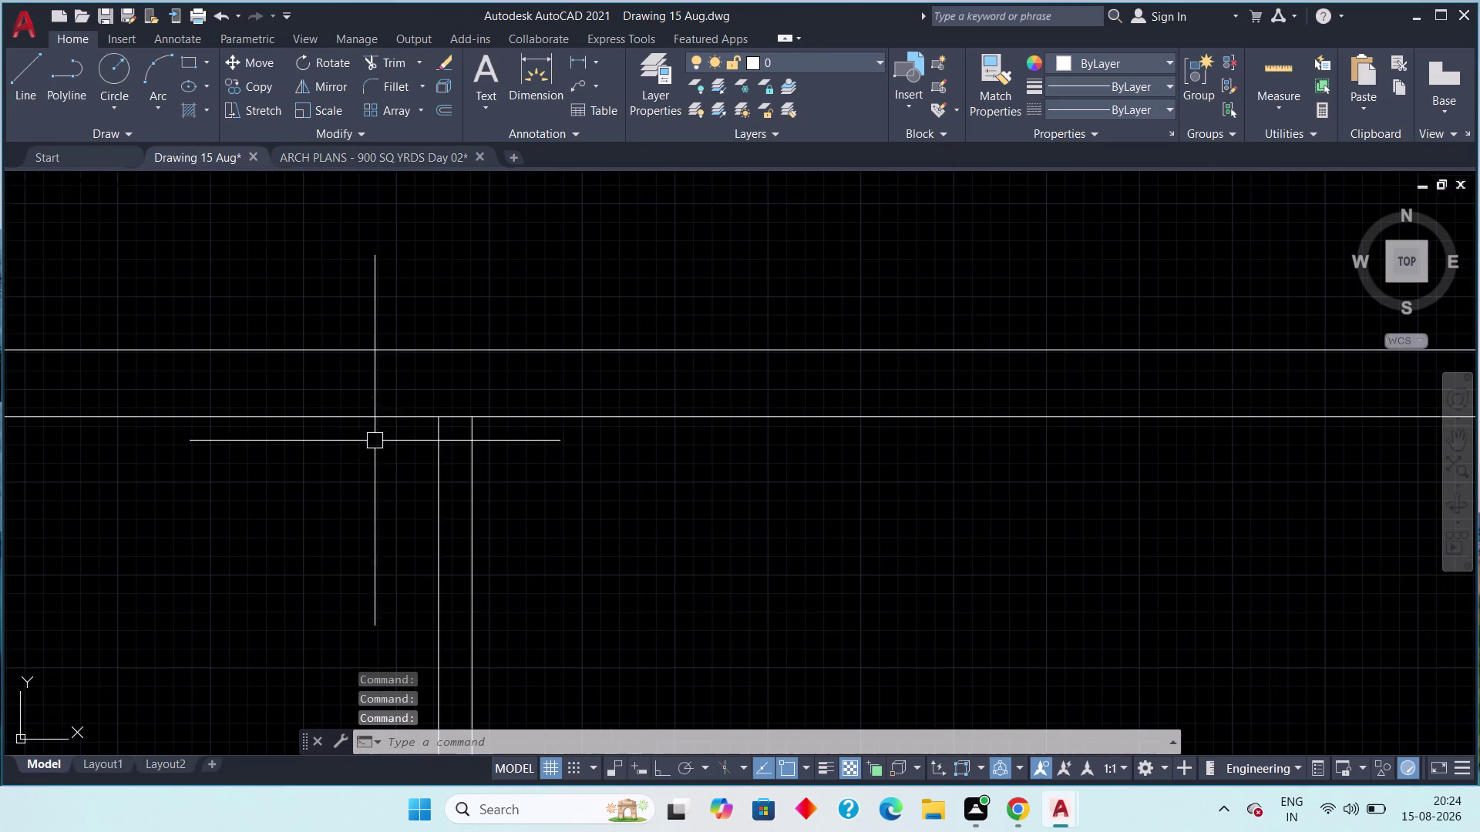
click(433, 443)
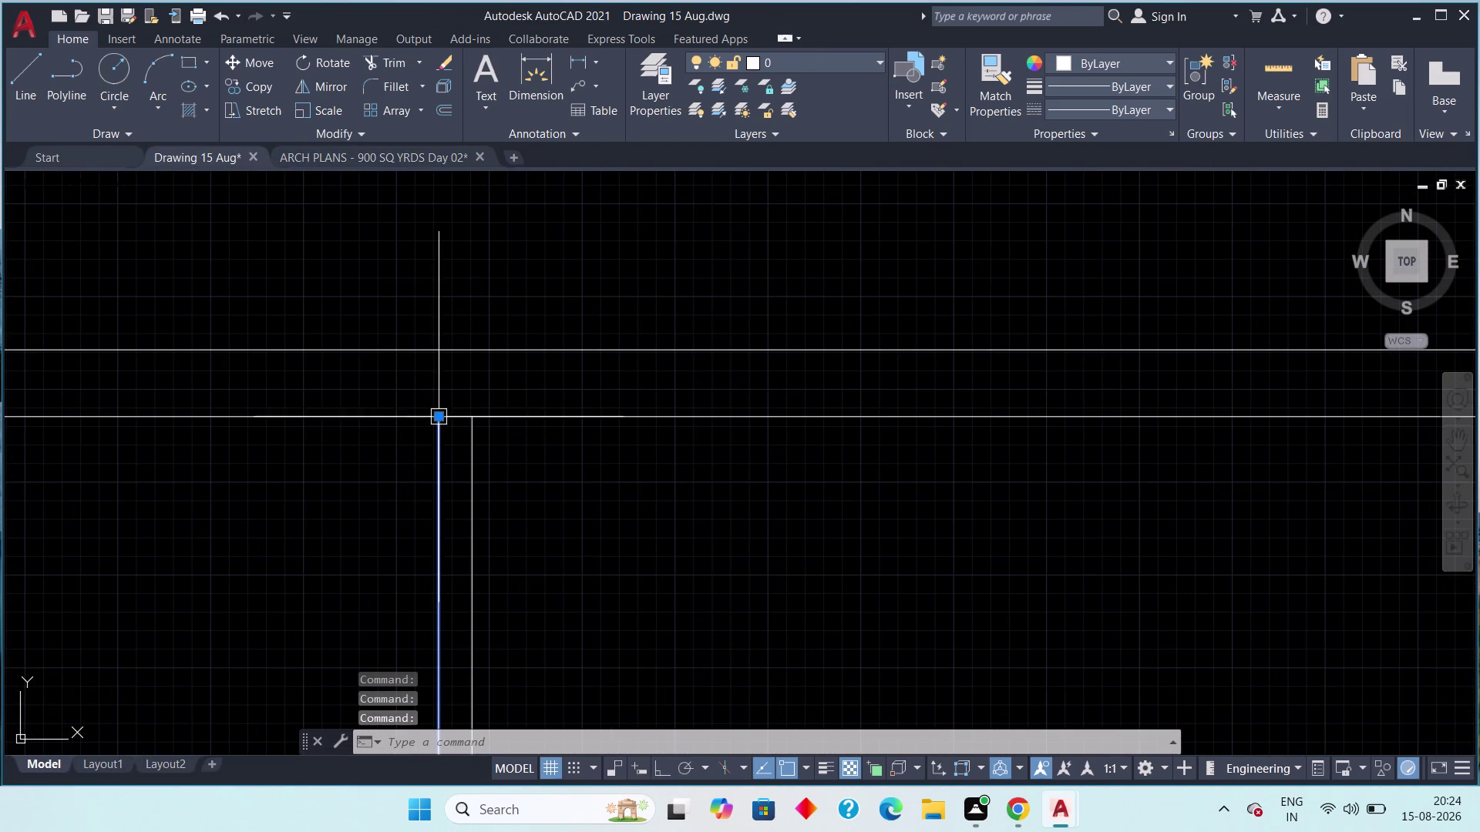
click(437, 416)
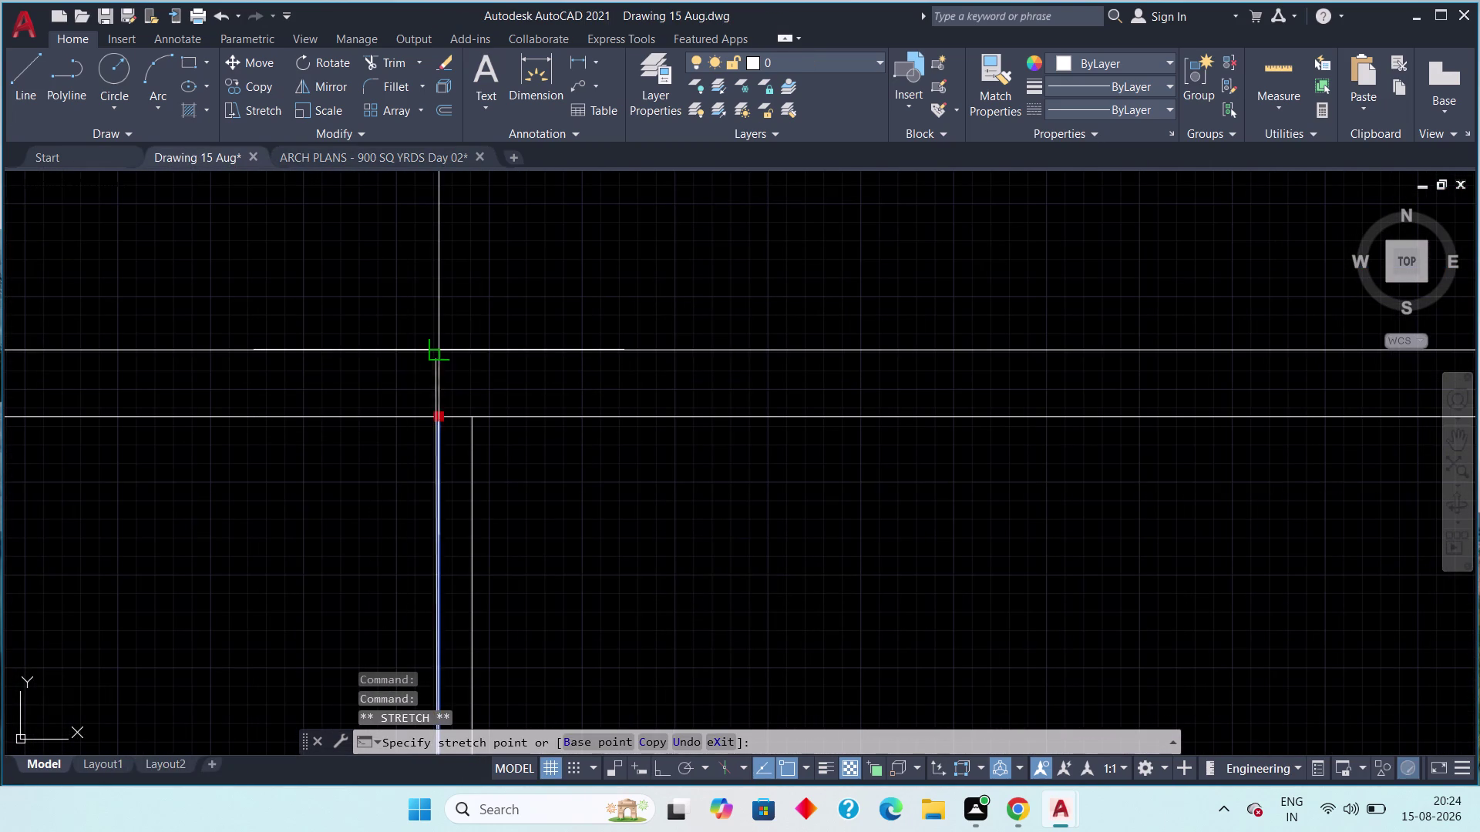
click(438, 357)
click(471, 436)
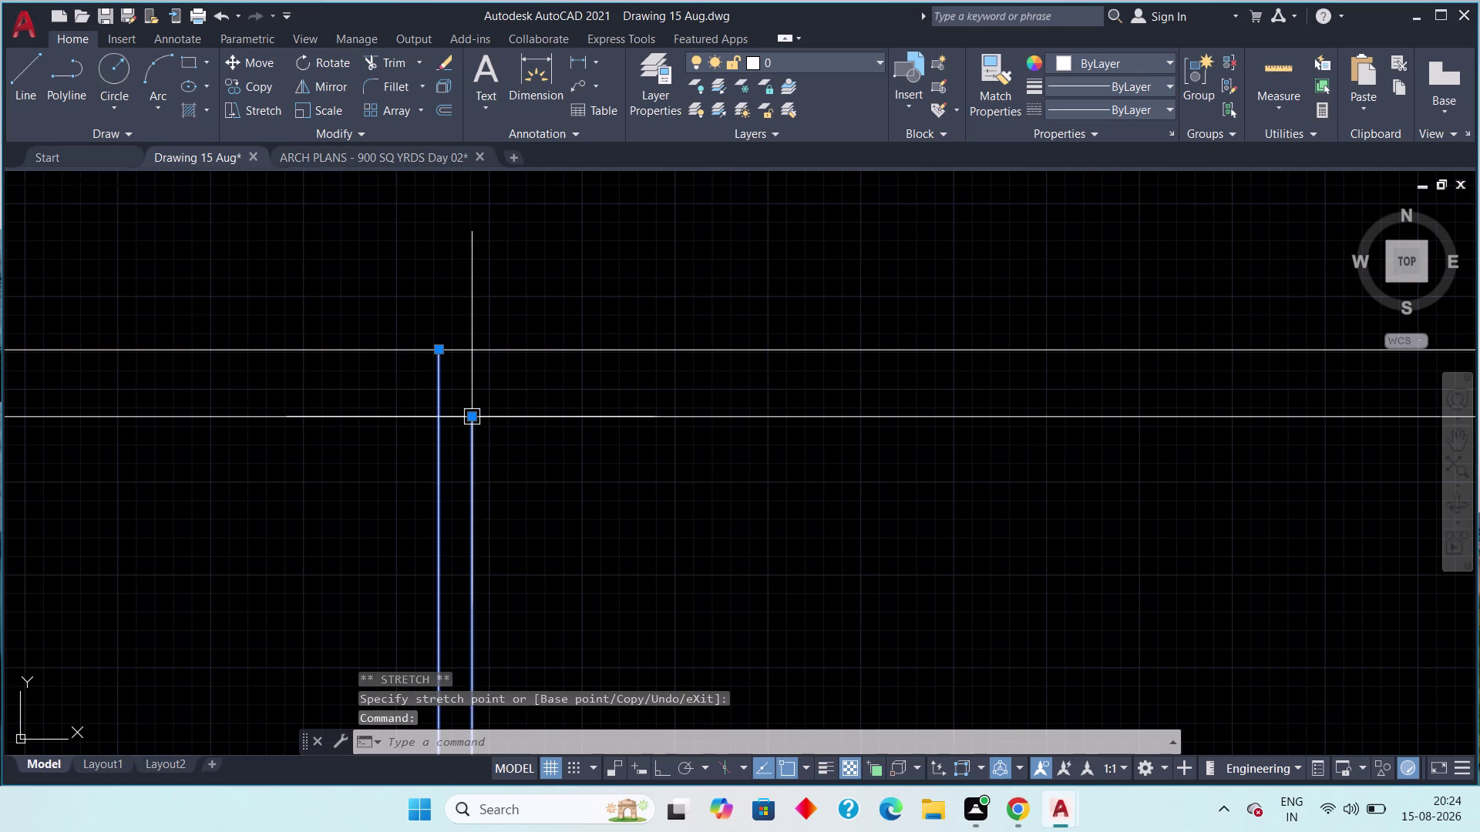
click(471, 414)
click(470, 356)
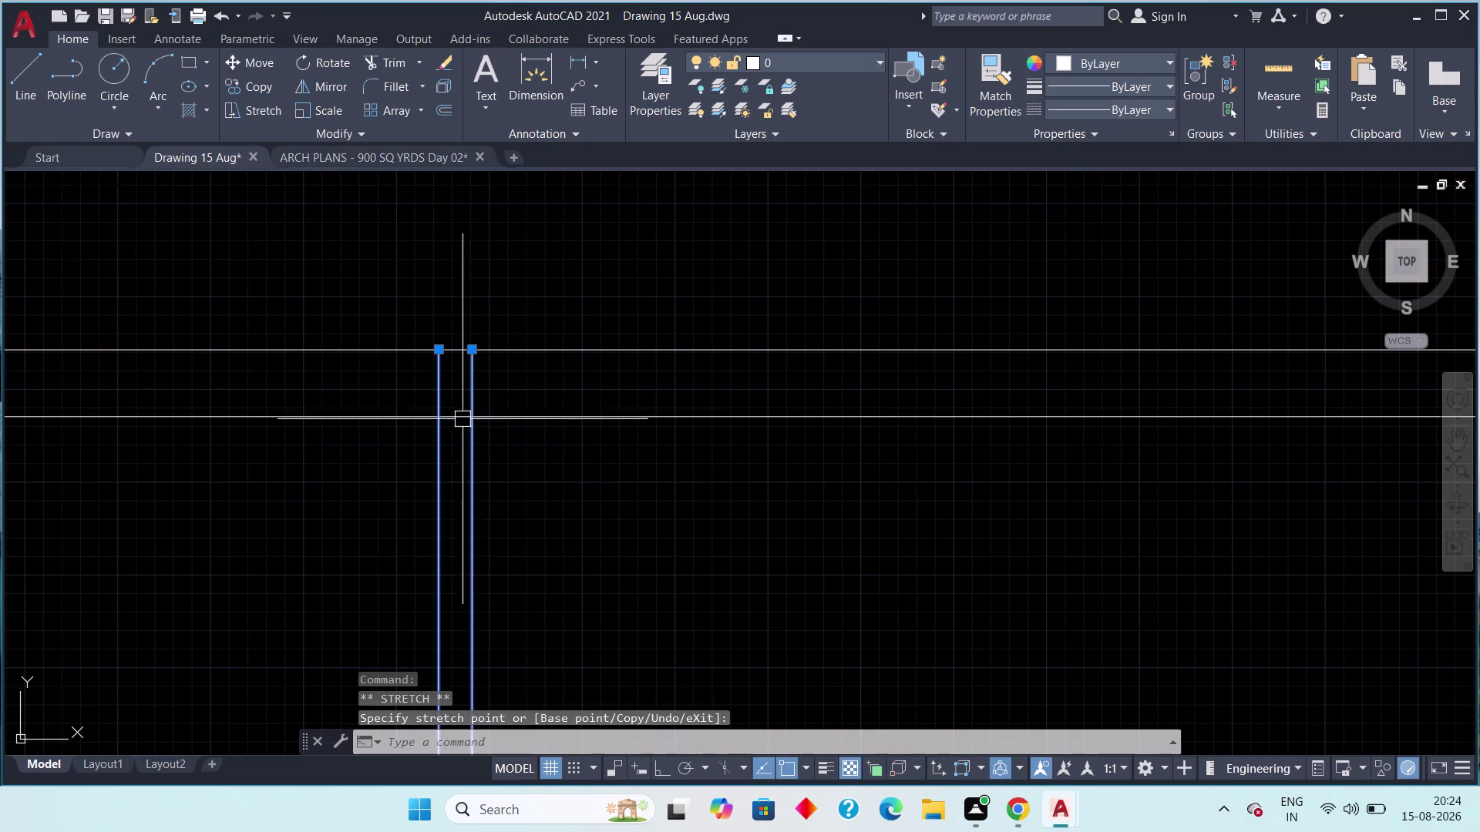
key(Escape)
scroll(down, 3)
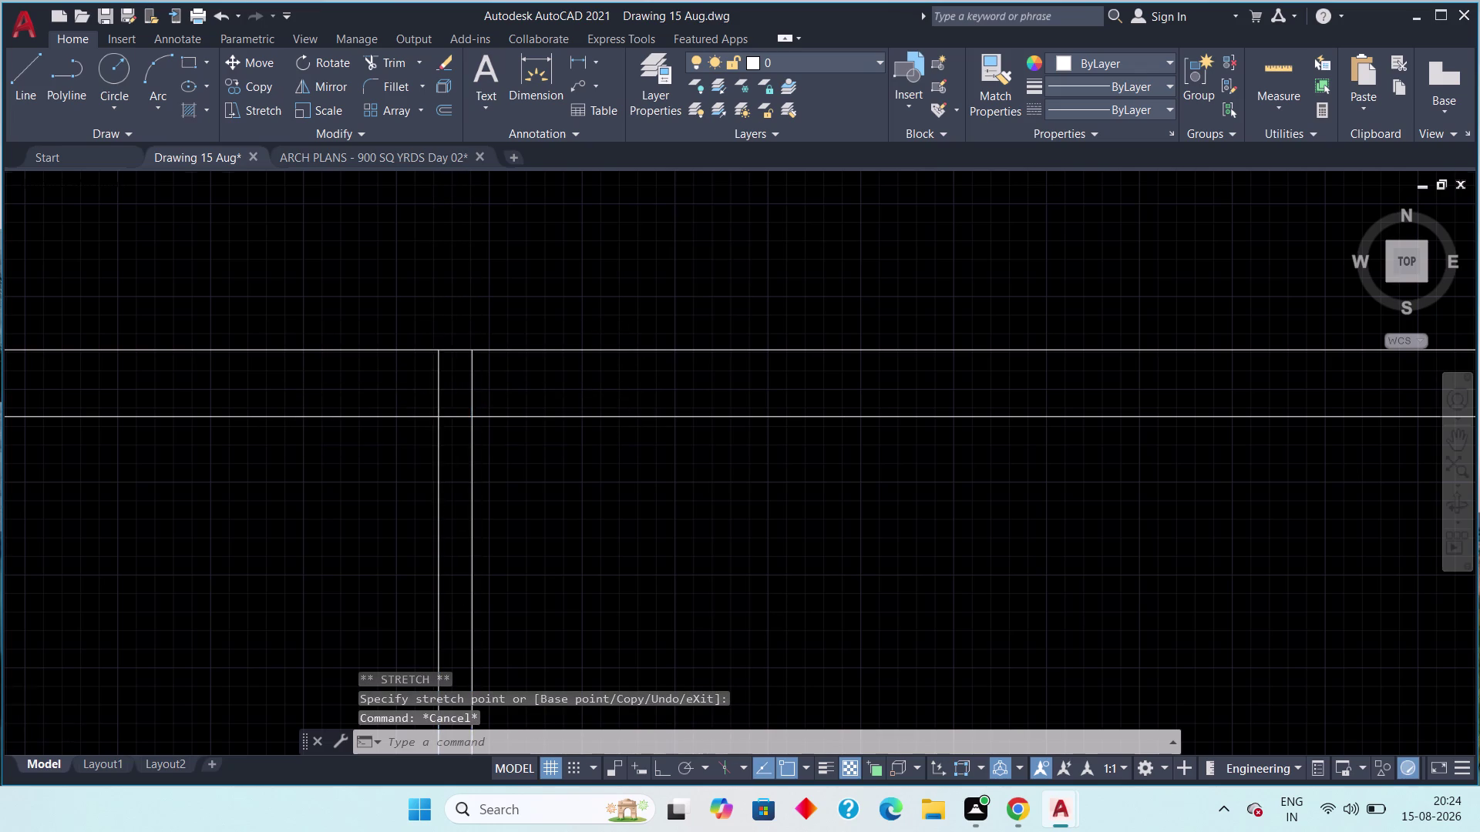
middle_drag(433, 316, 444, 422)
scroll(down, 3)
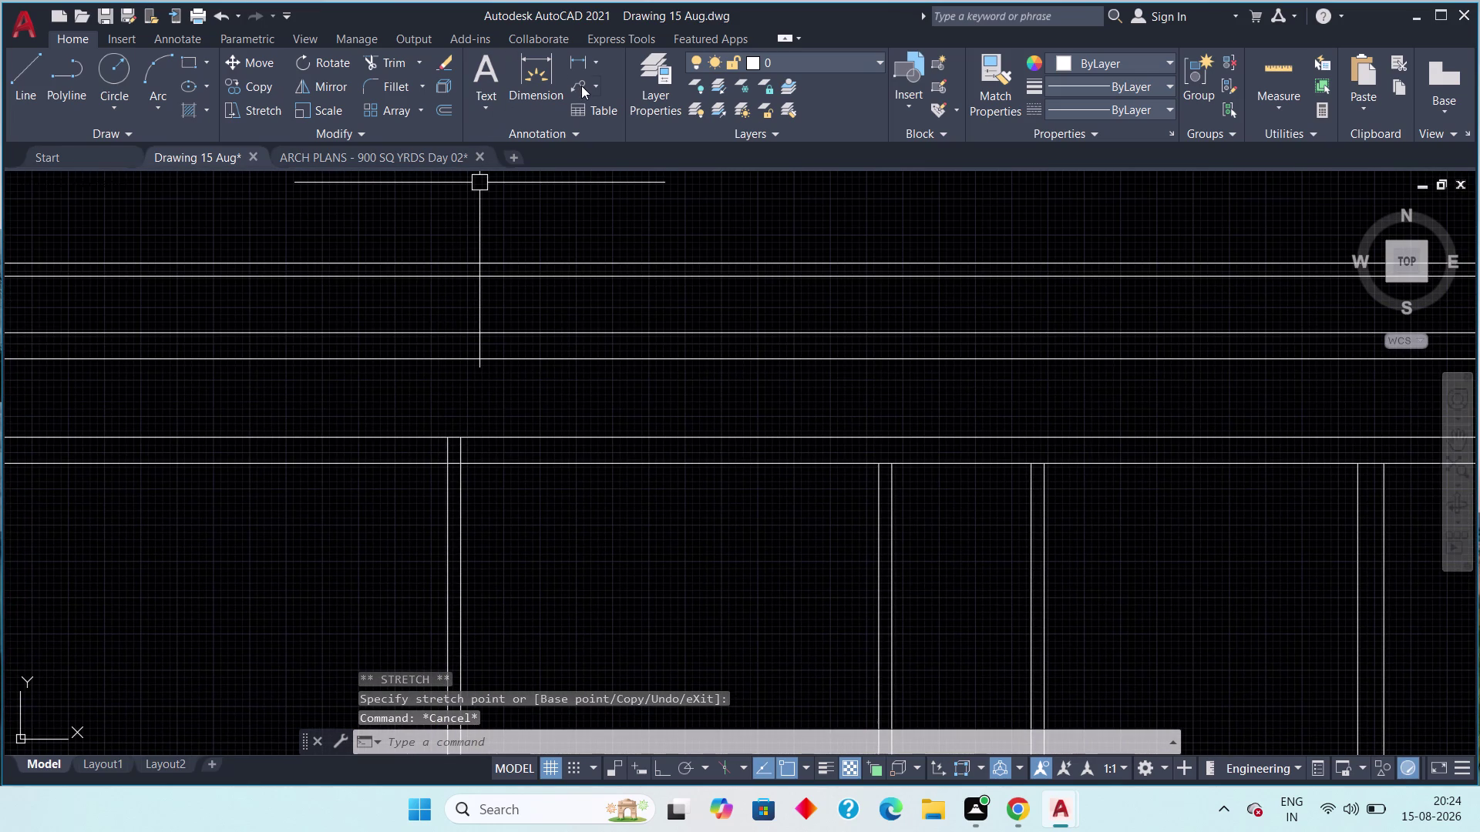
click(20, 74)
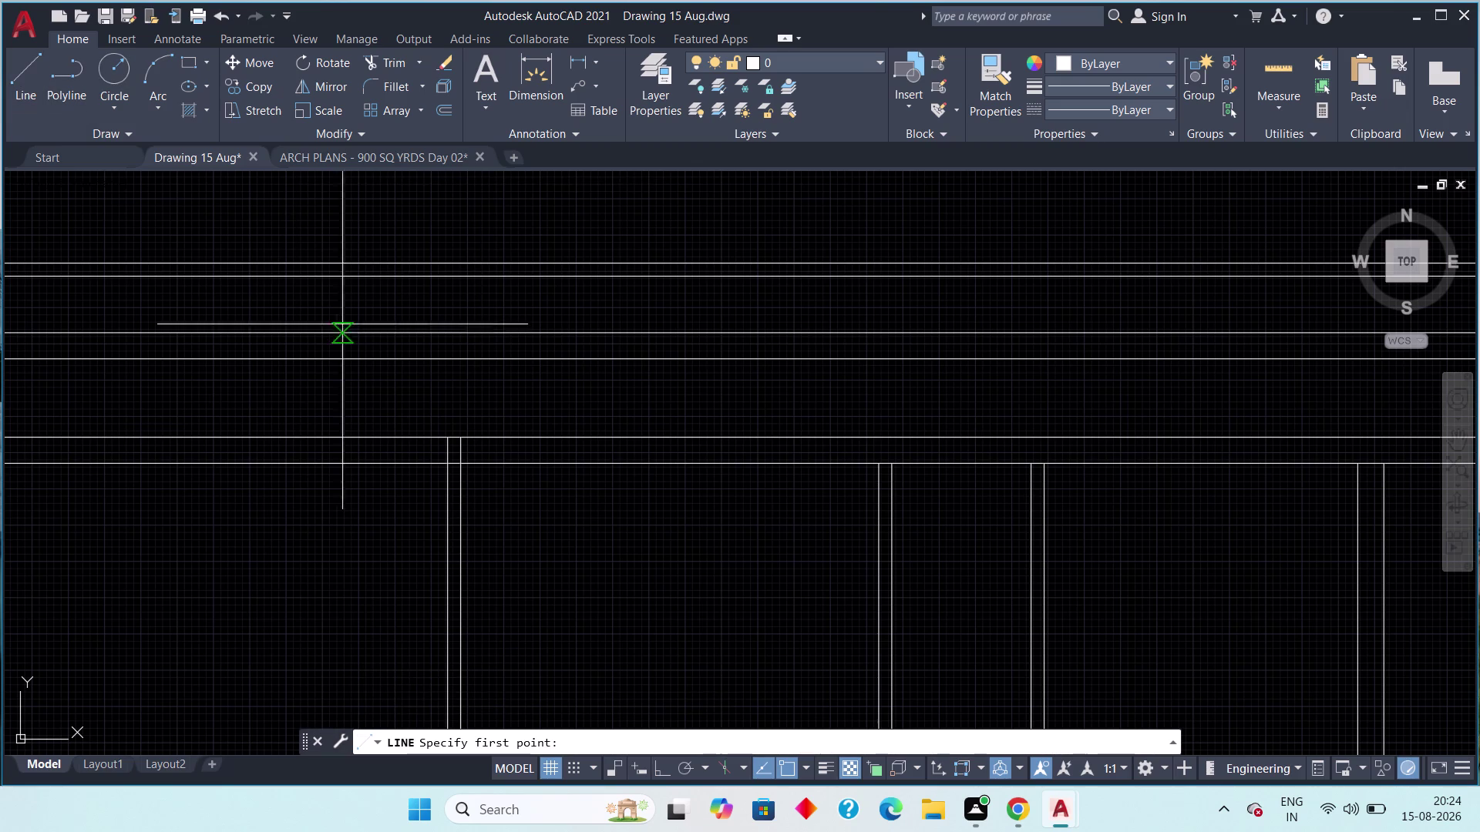
Draw 2' line extensions up from the ends of both partition lines.
scroll(up, 3)
click(405, 393)
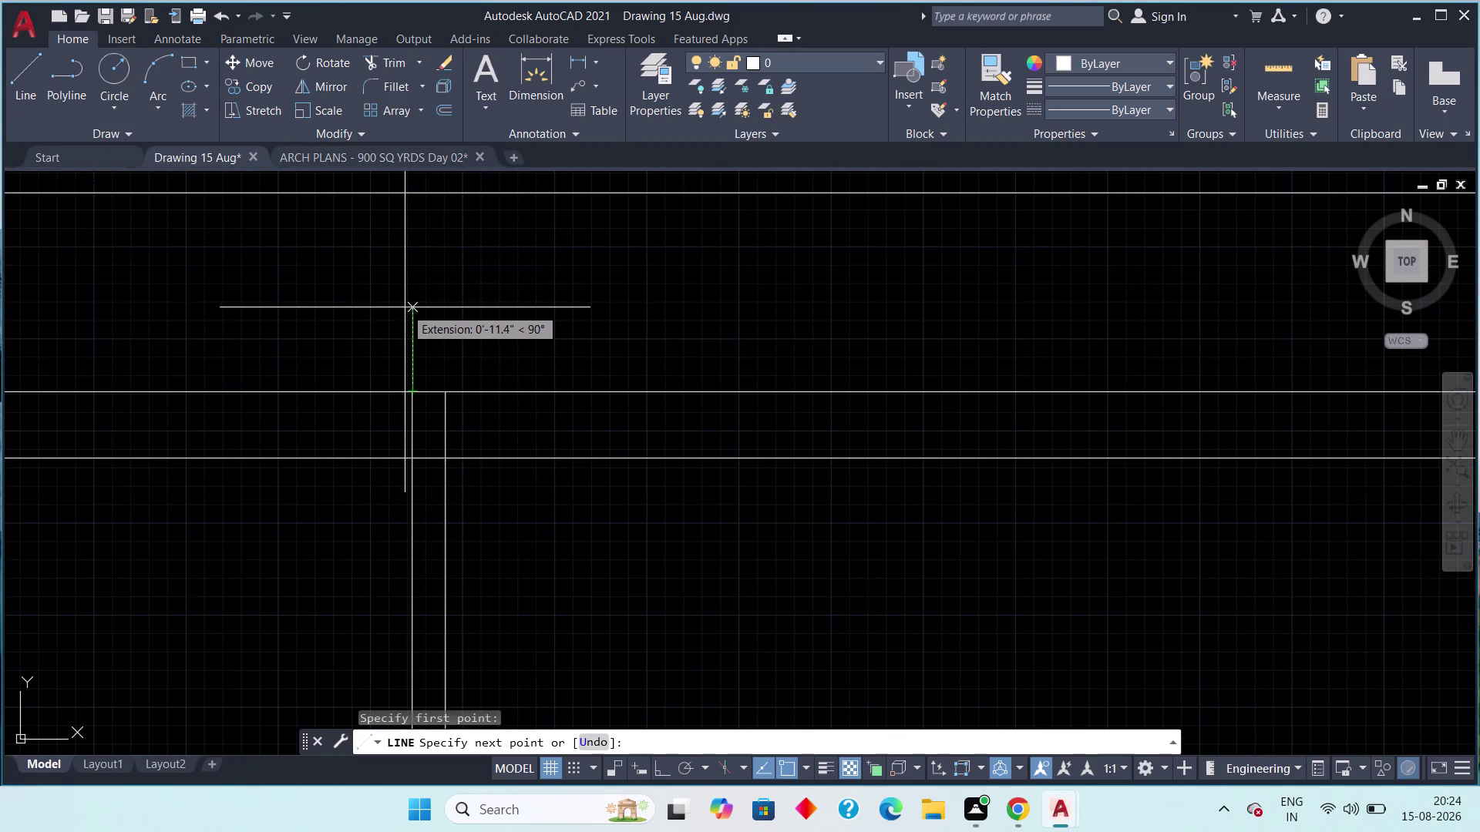
text(2)
text(')
key(Return)
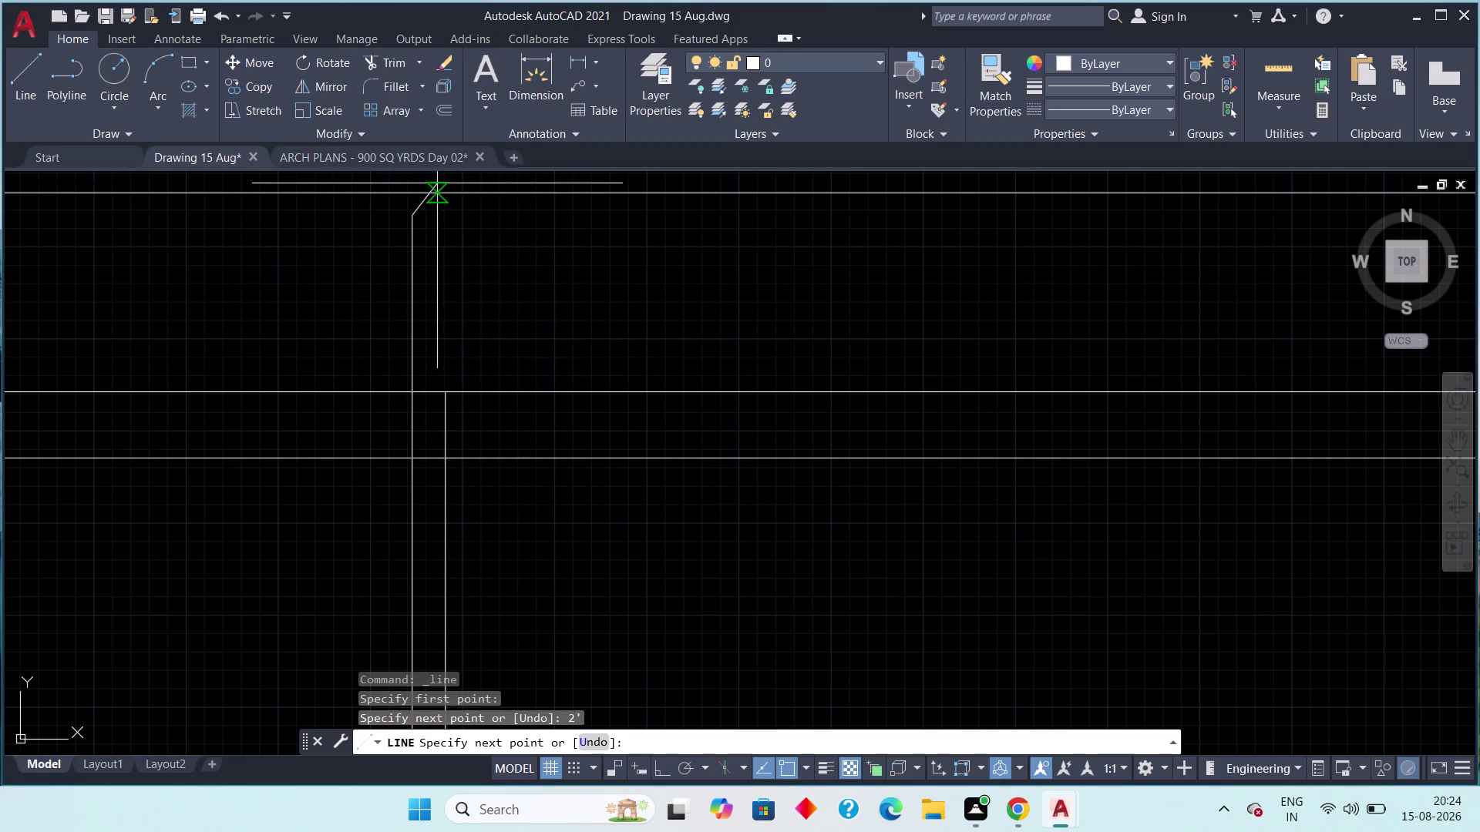
key(Escape)
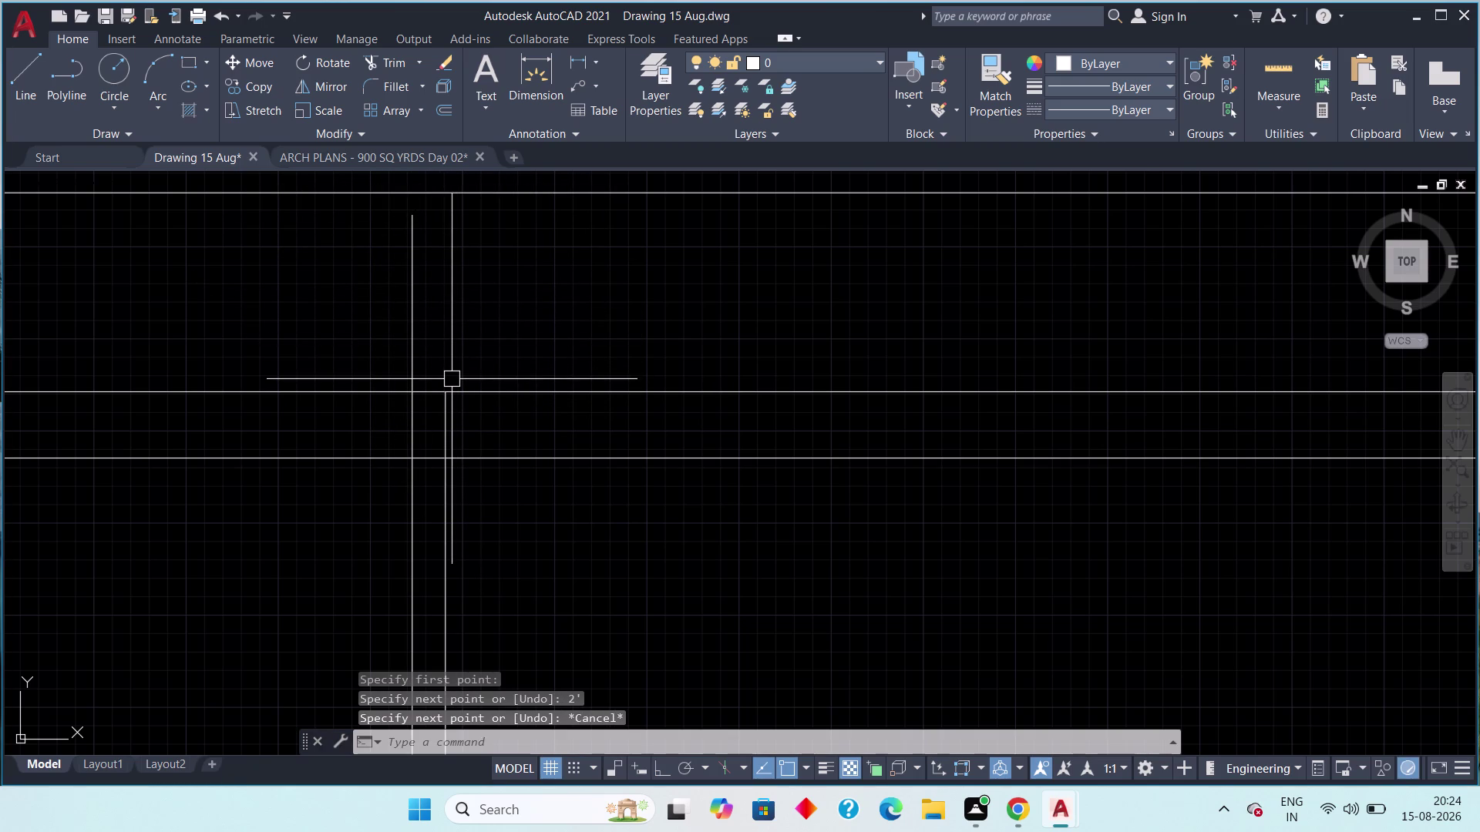
key(space)
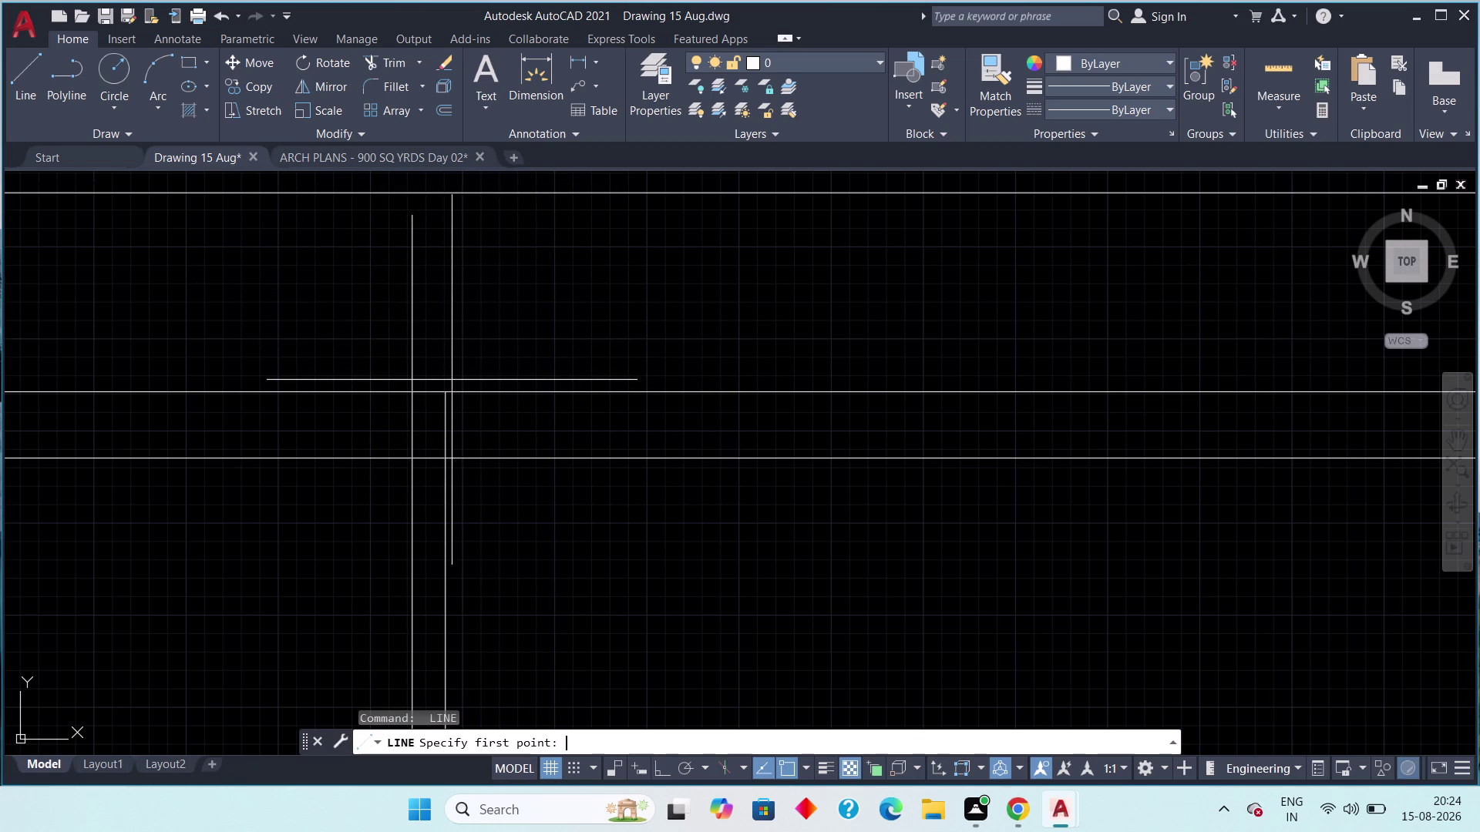
click(445, 396)
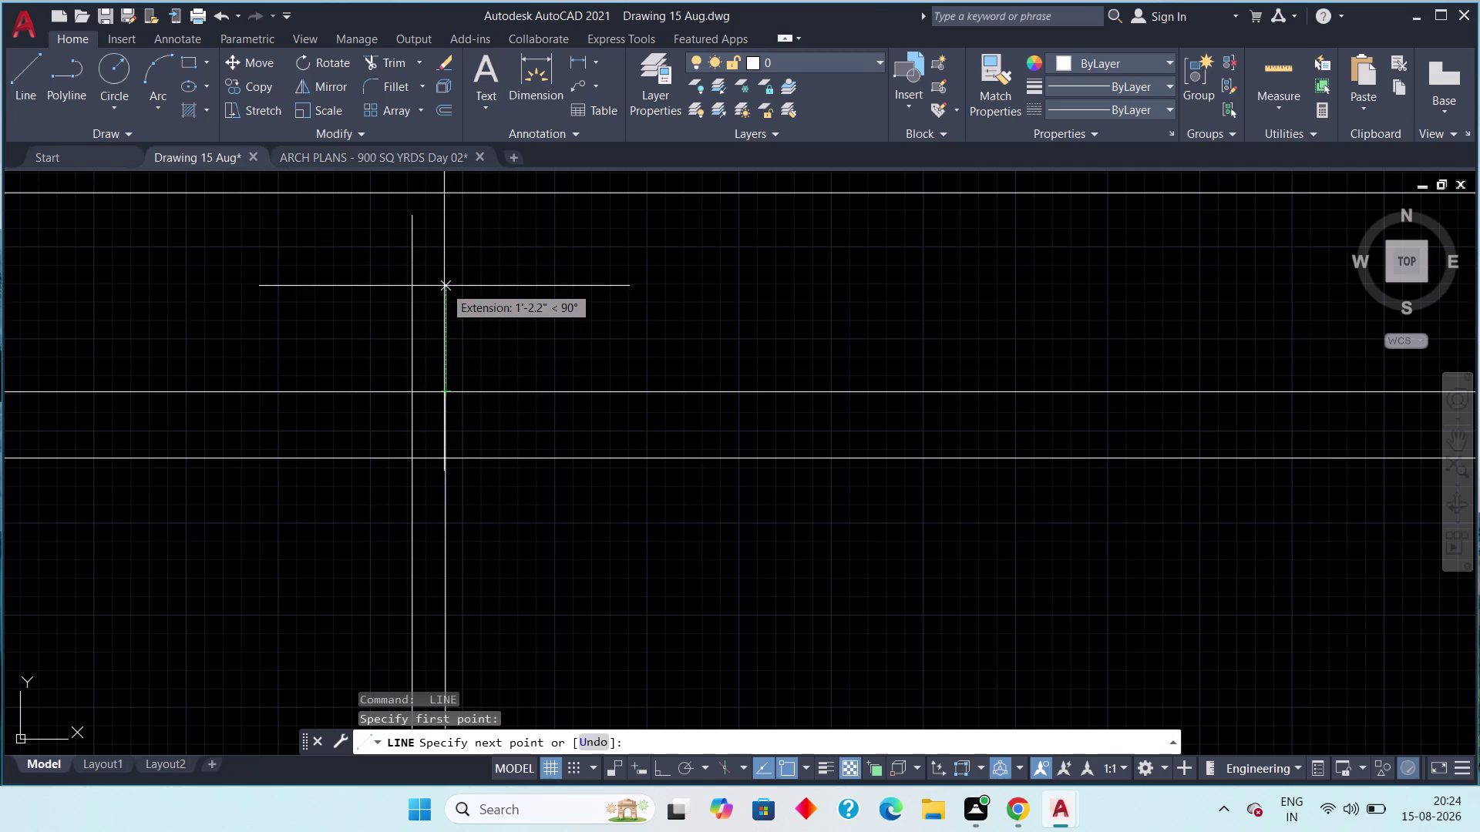
key(2)
key(apostrophe)
key(Return)
key(Escape)
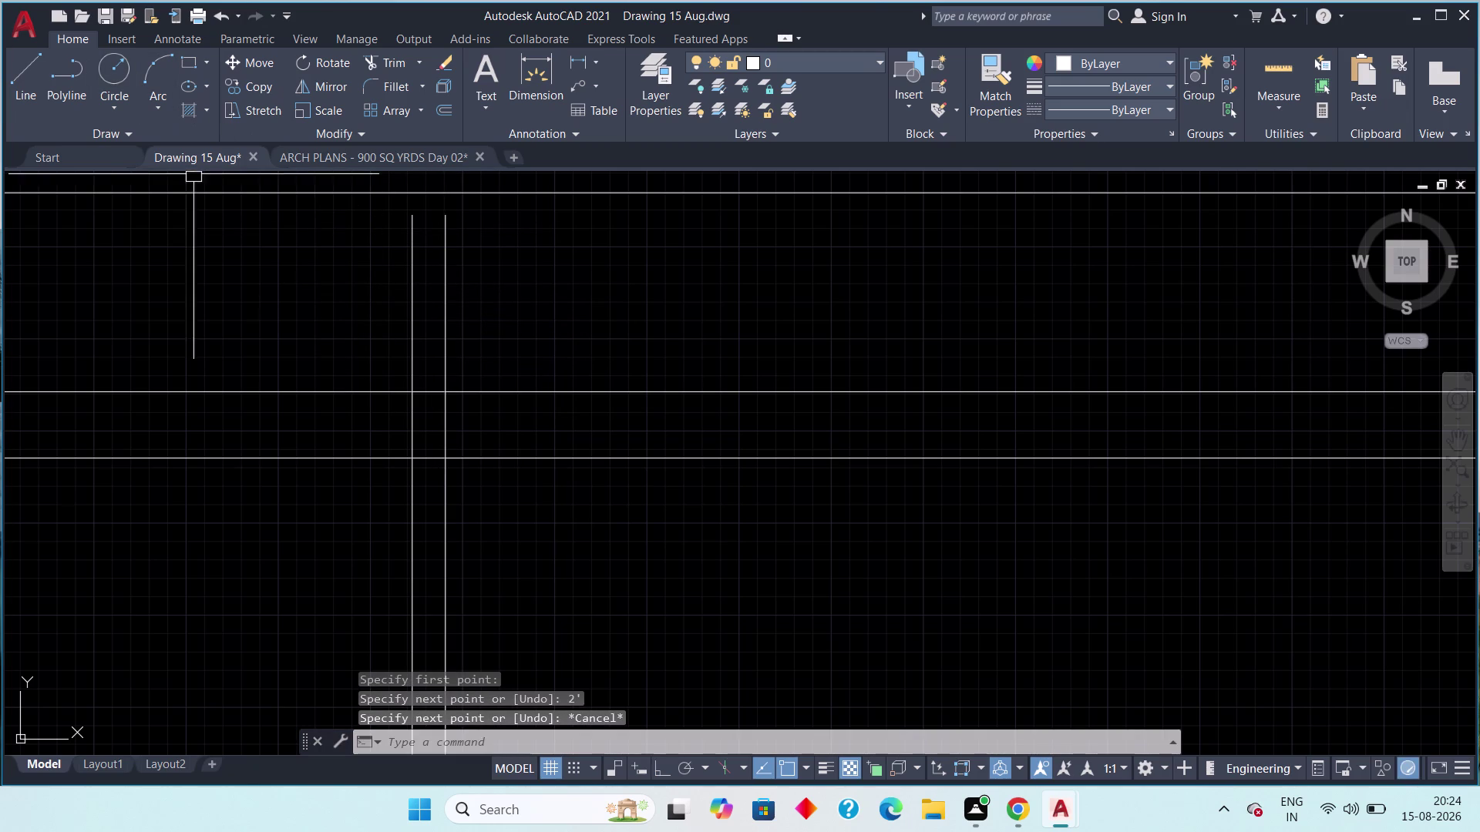
Draw a horizontal top line from the left partition top to the right partition.
scroll(down, 3)
middle_drag(273, 258, 202, 298)
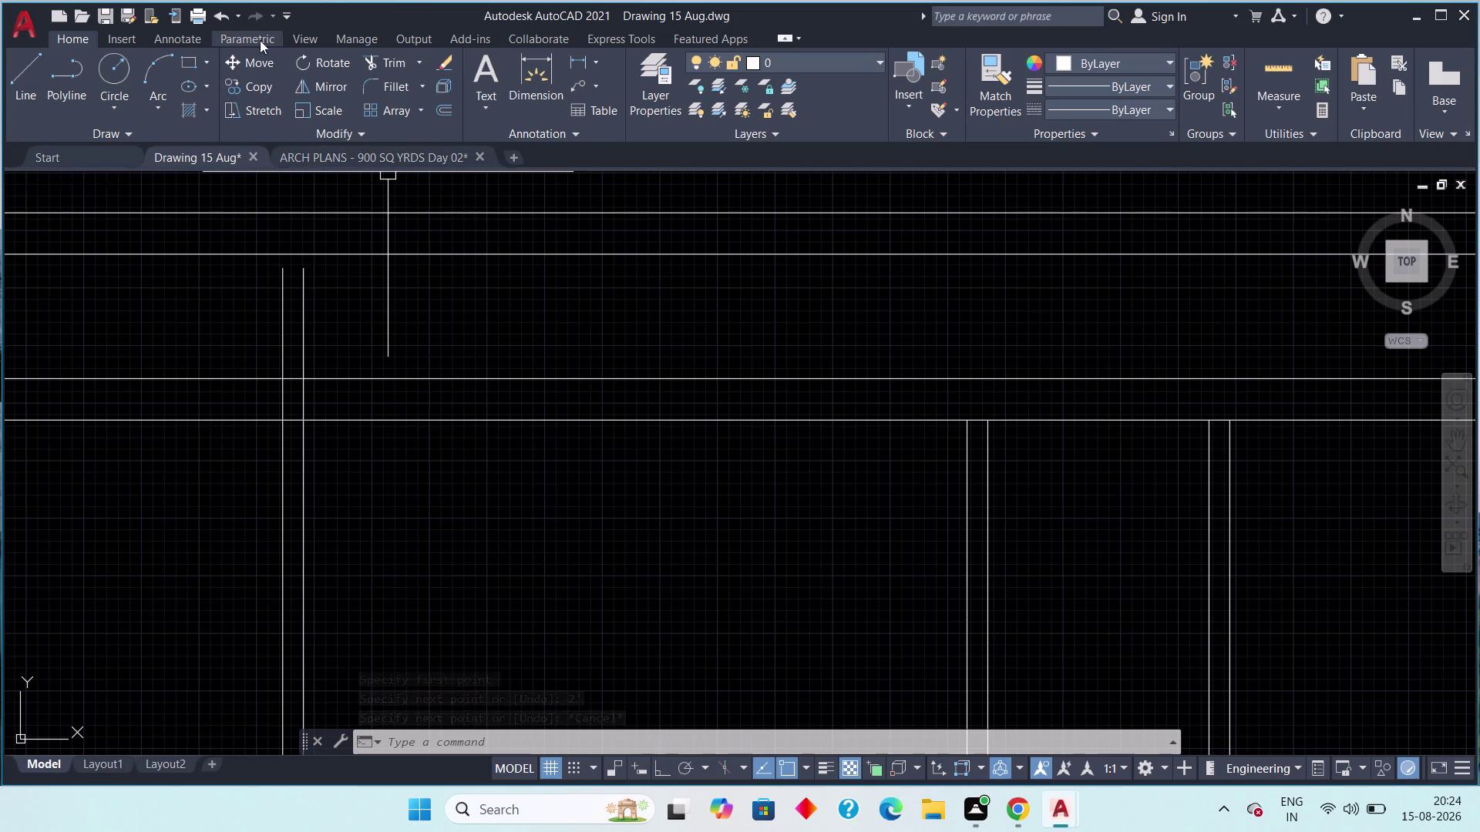
click(28, 67)
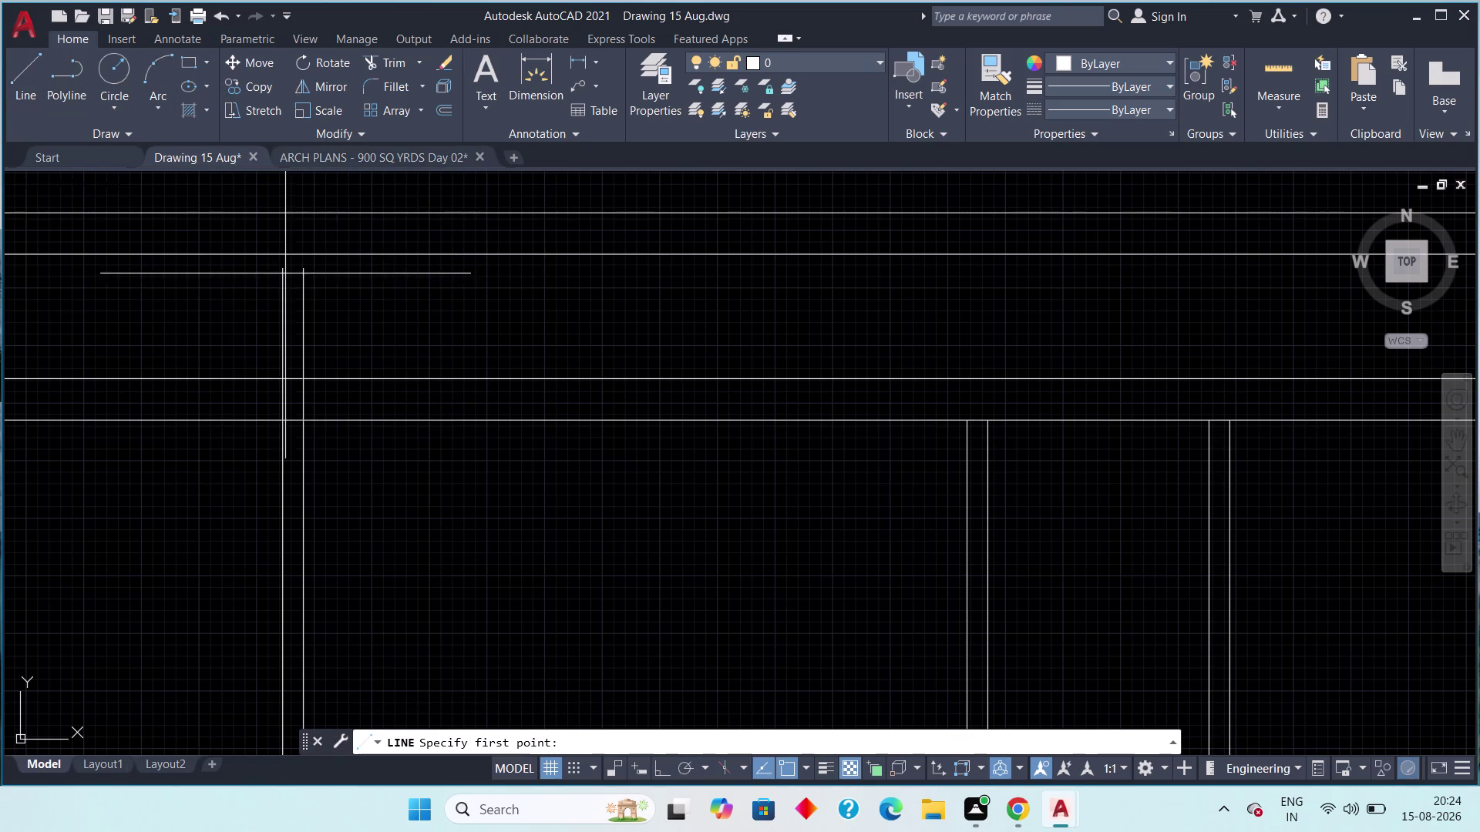
click(283, 274)
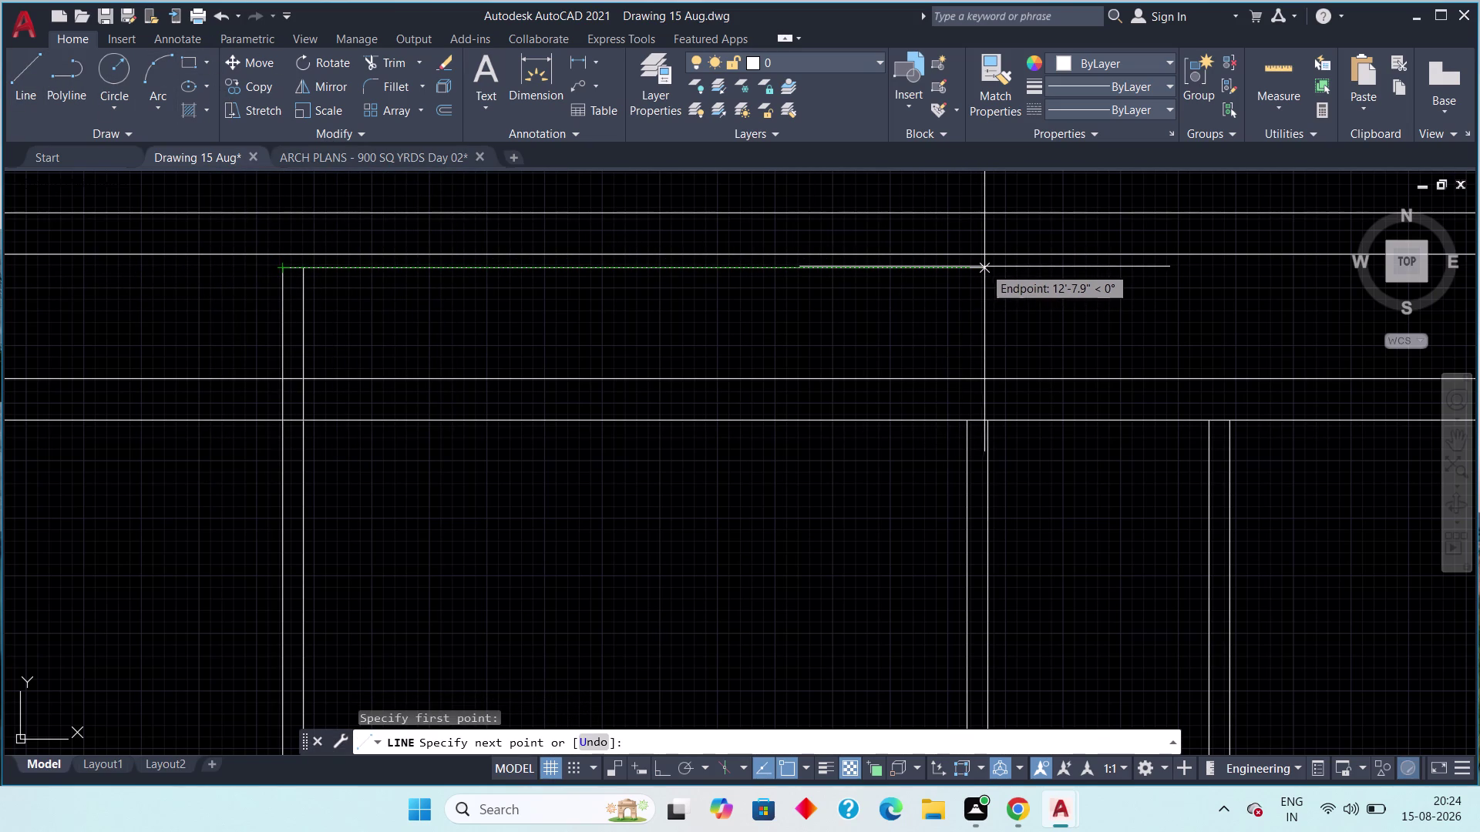
click(985, 267)
key(Escape)
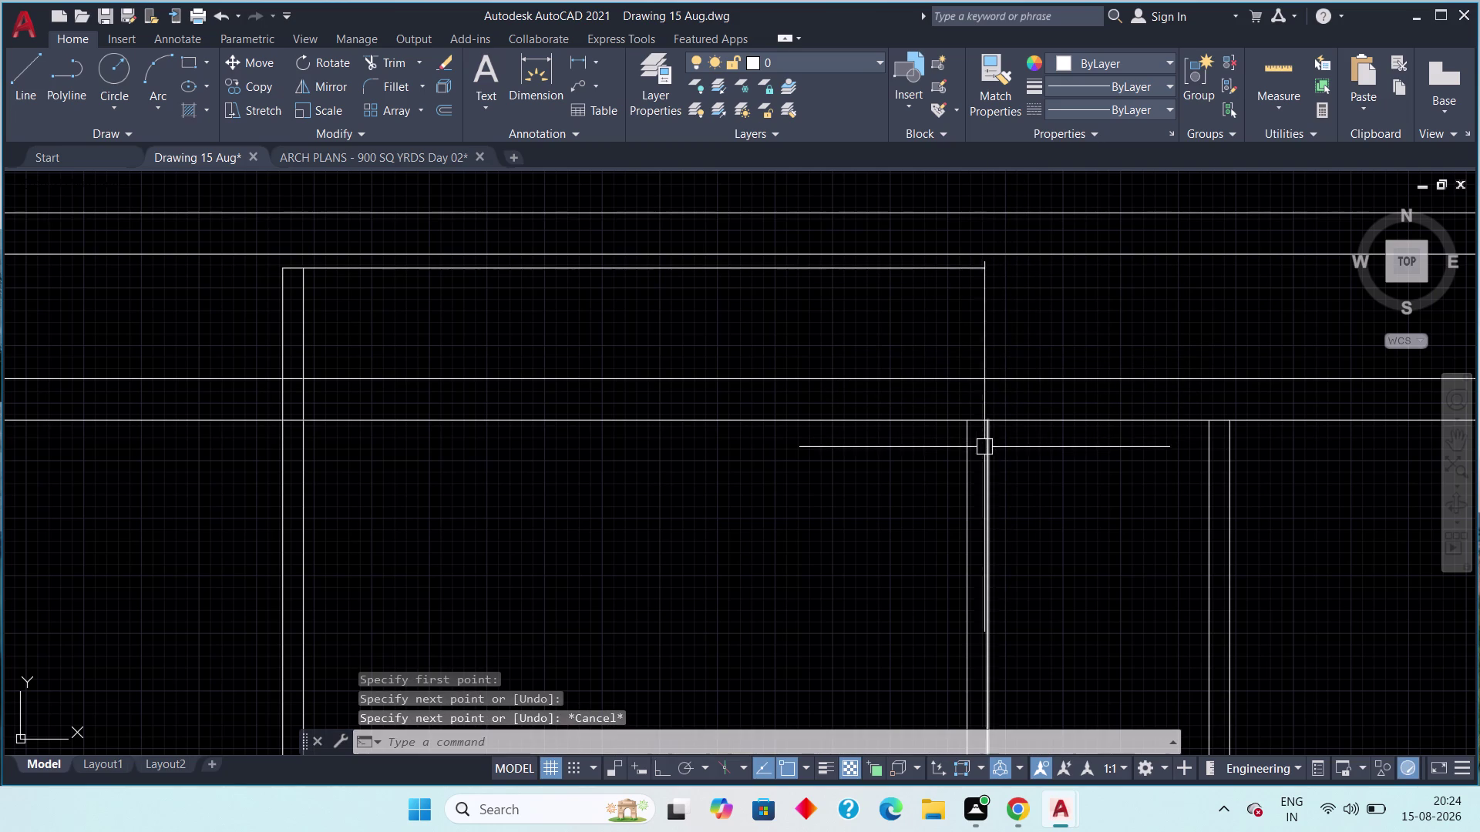
Grip-stretch the two right partition lines up to meet the top line.
click(971, 446)
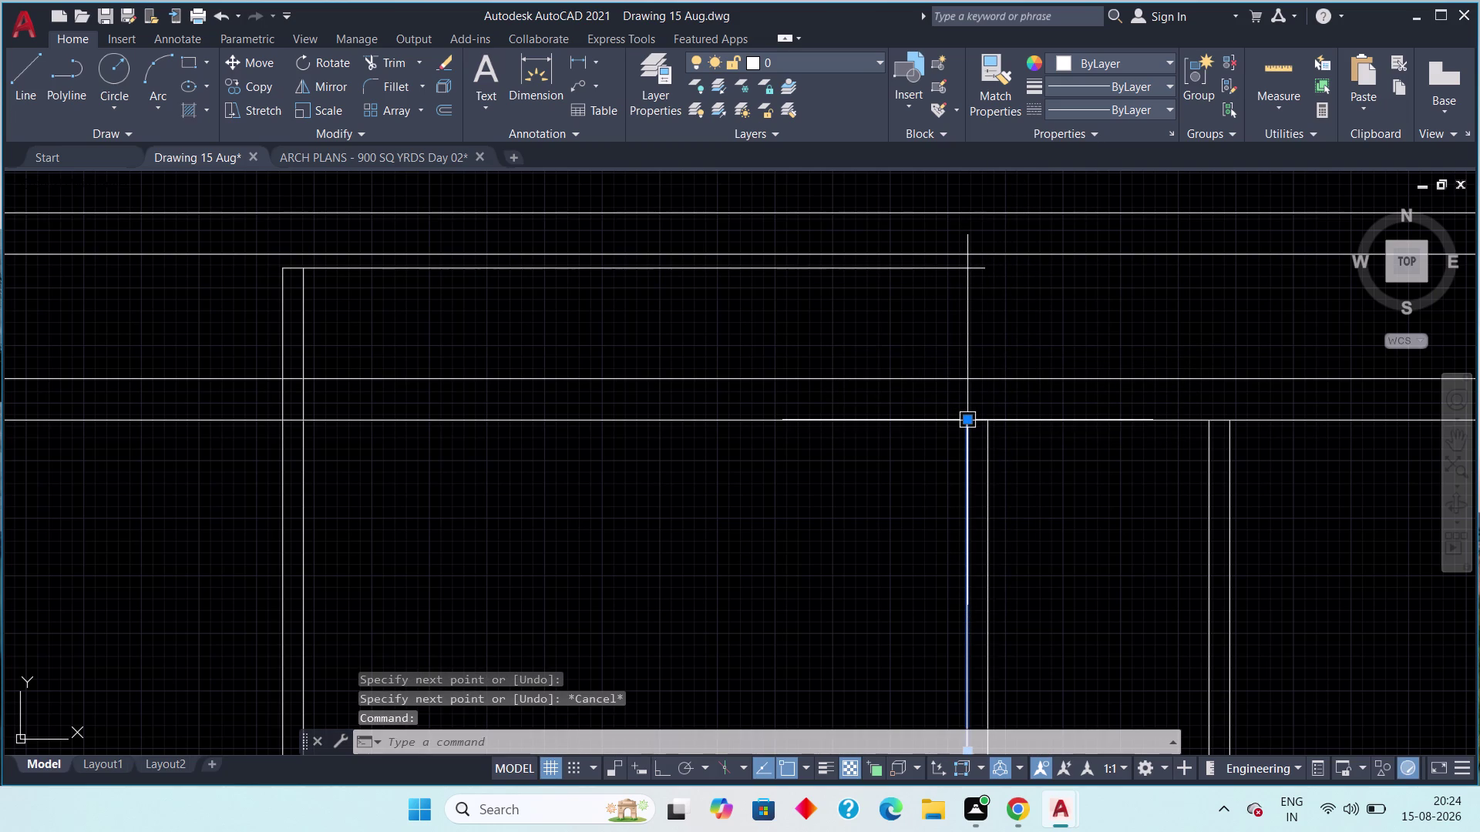
click(967, 417)
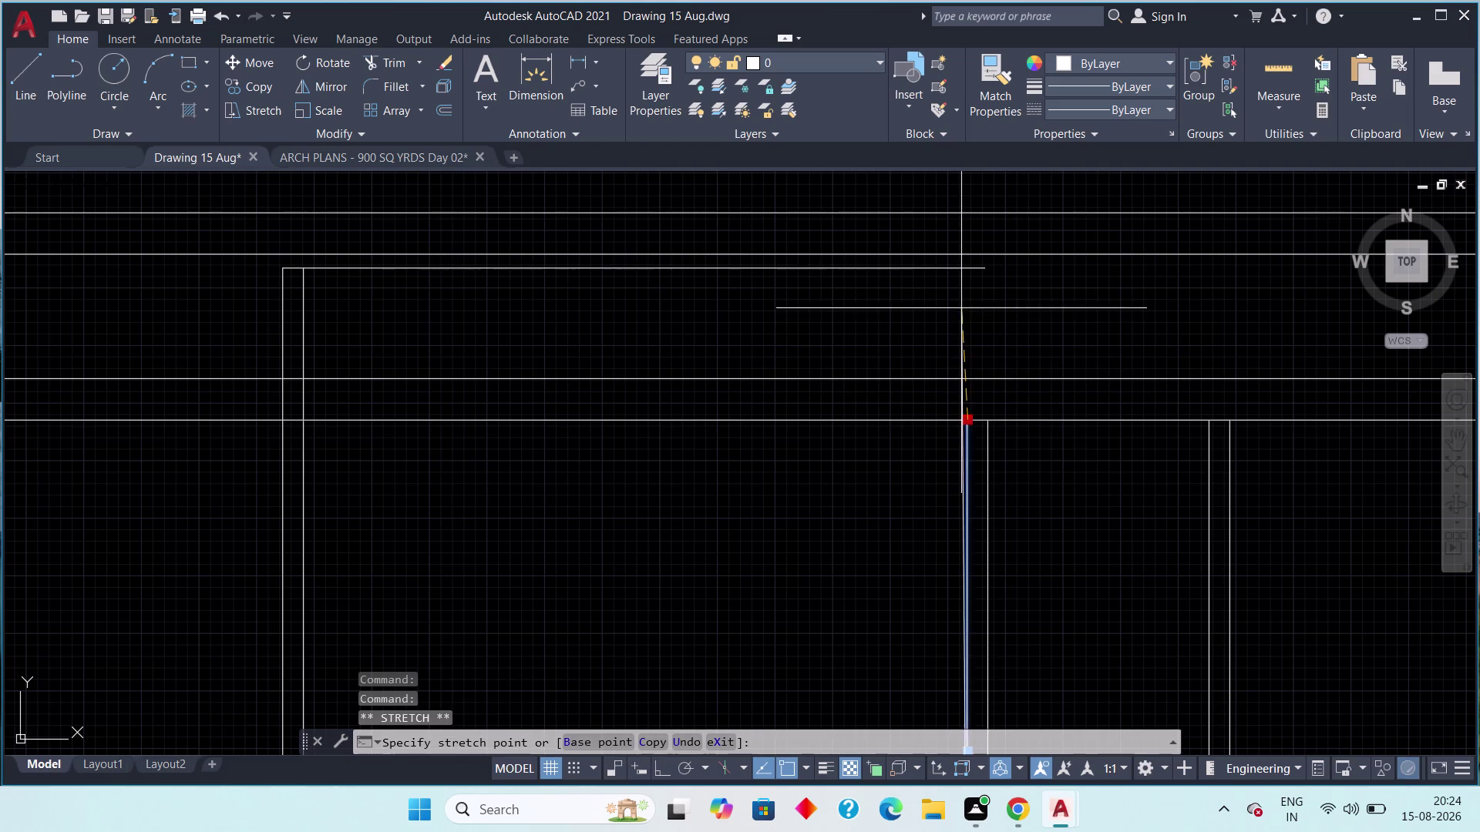
click(959, 273)
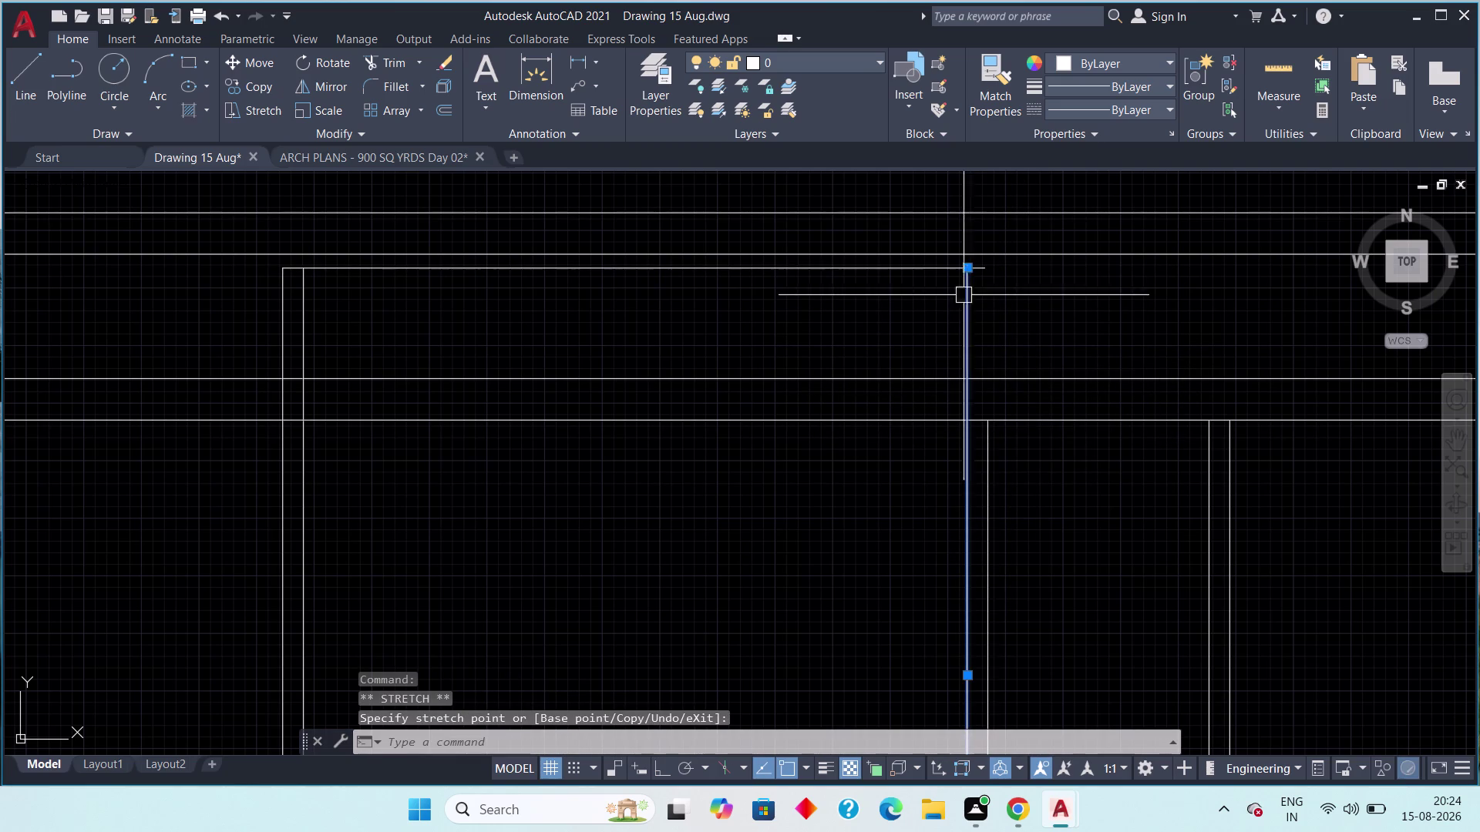
key(Escape)
click(986, 434)
click(986, 419)
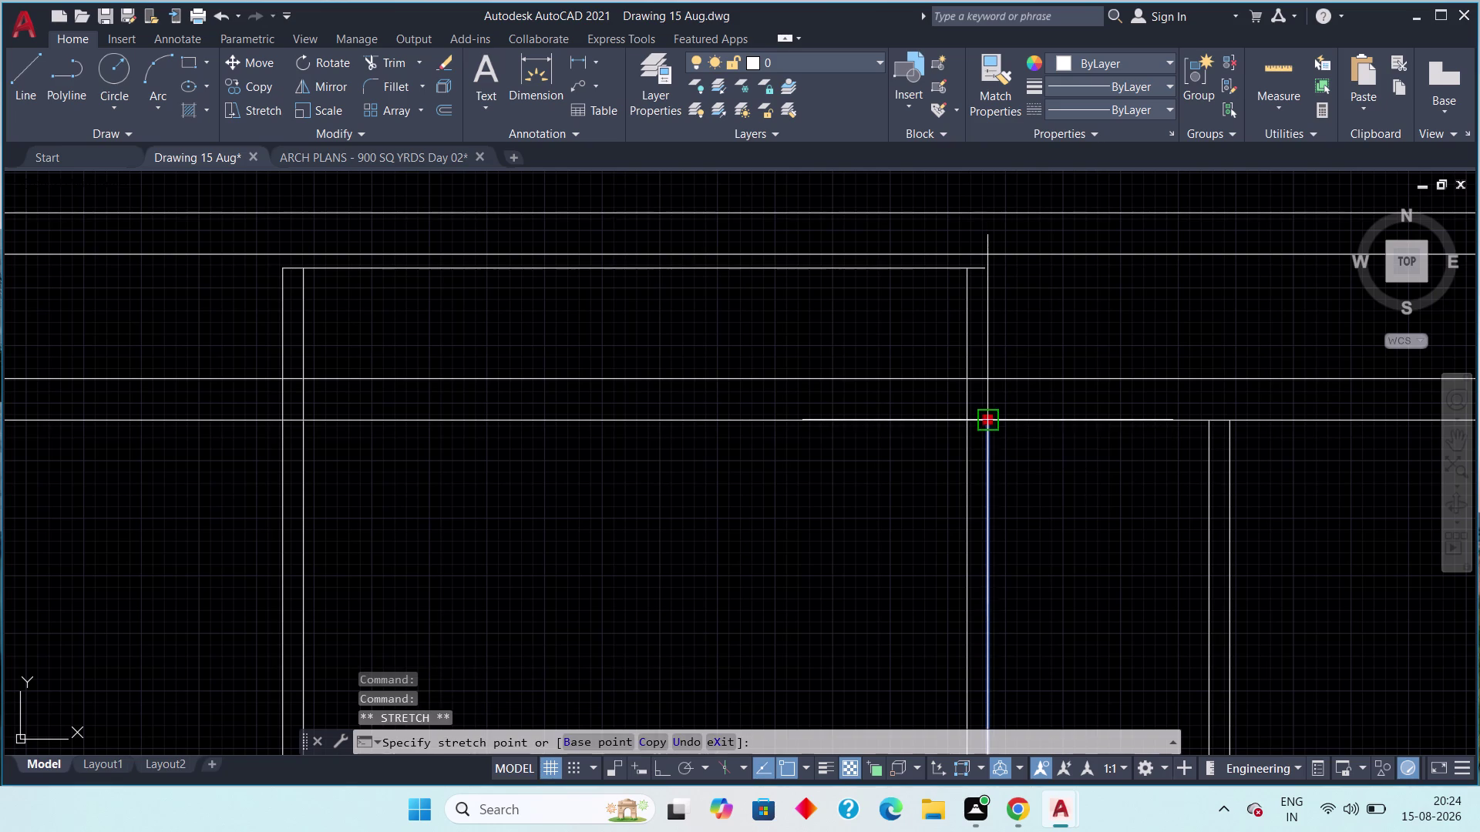
click(985, 274)
scroll(down, 3)
key(Escape)
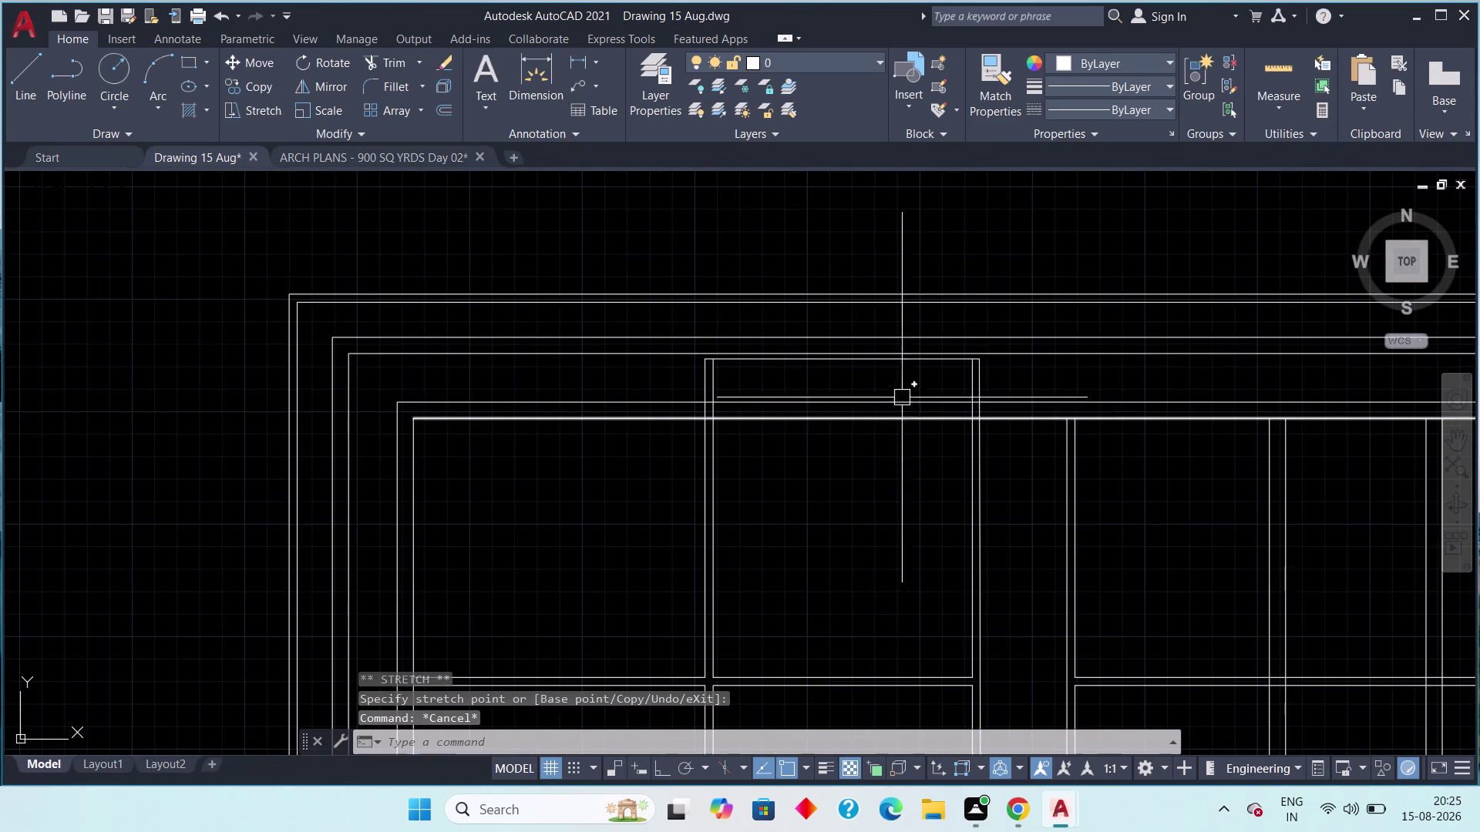
scroll(up, 3)
middle_drag(909, 380, 891, 385)
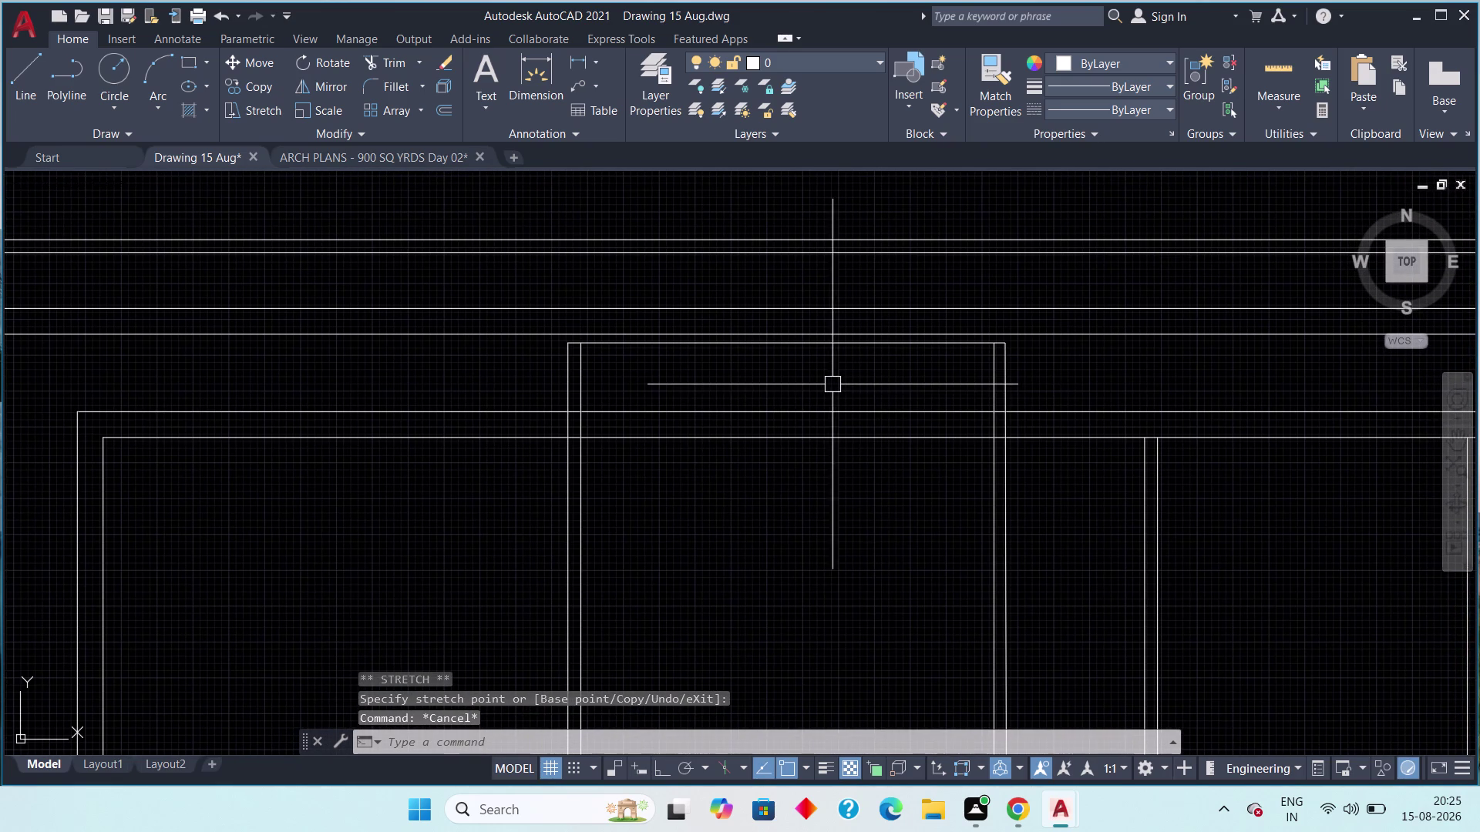
scroll(down, 3)
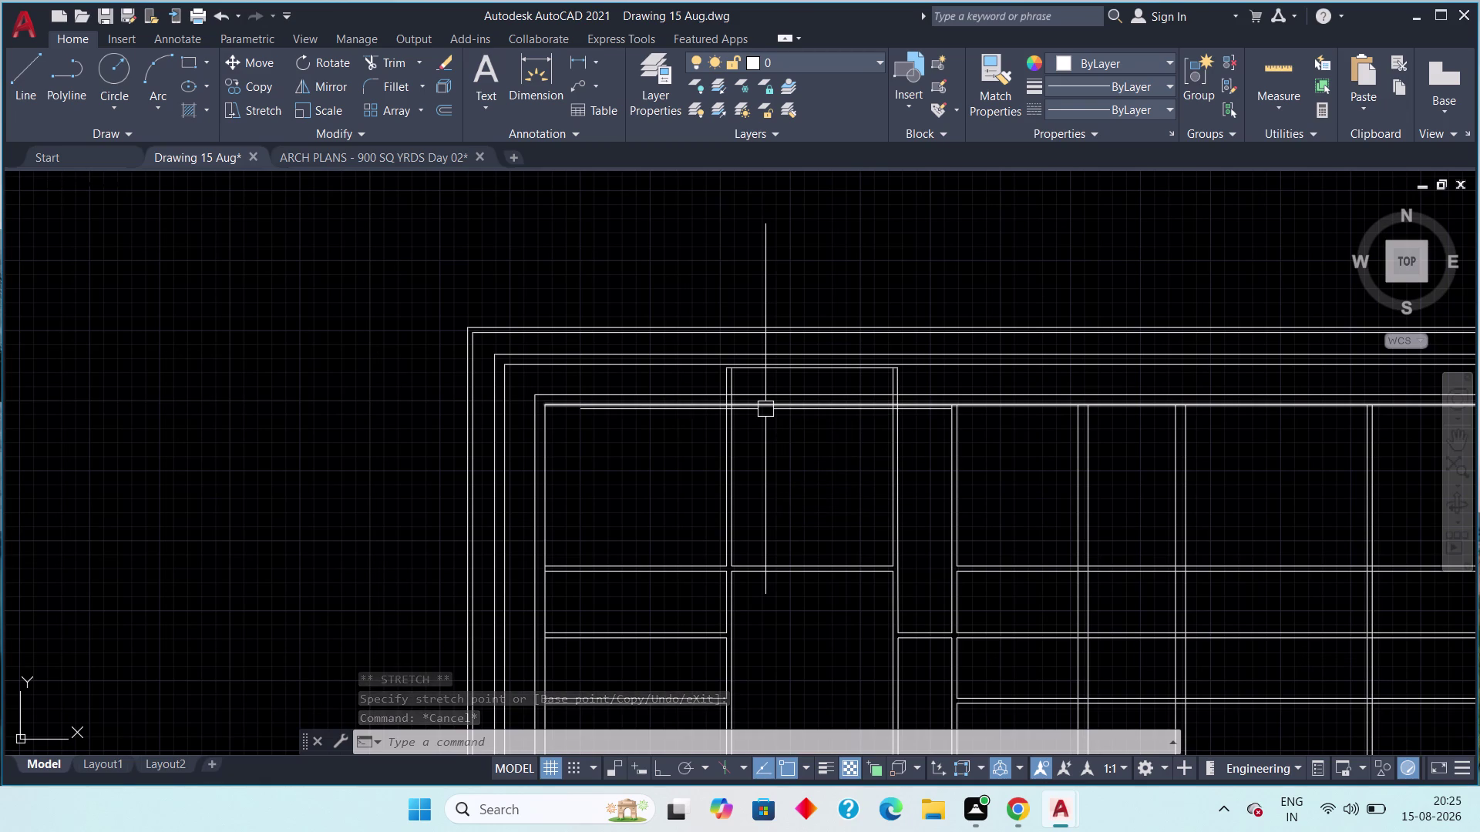
click(366, 164)
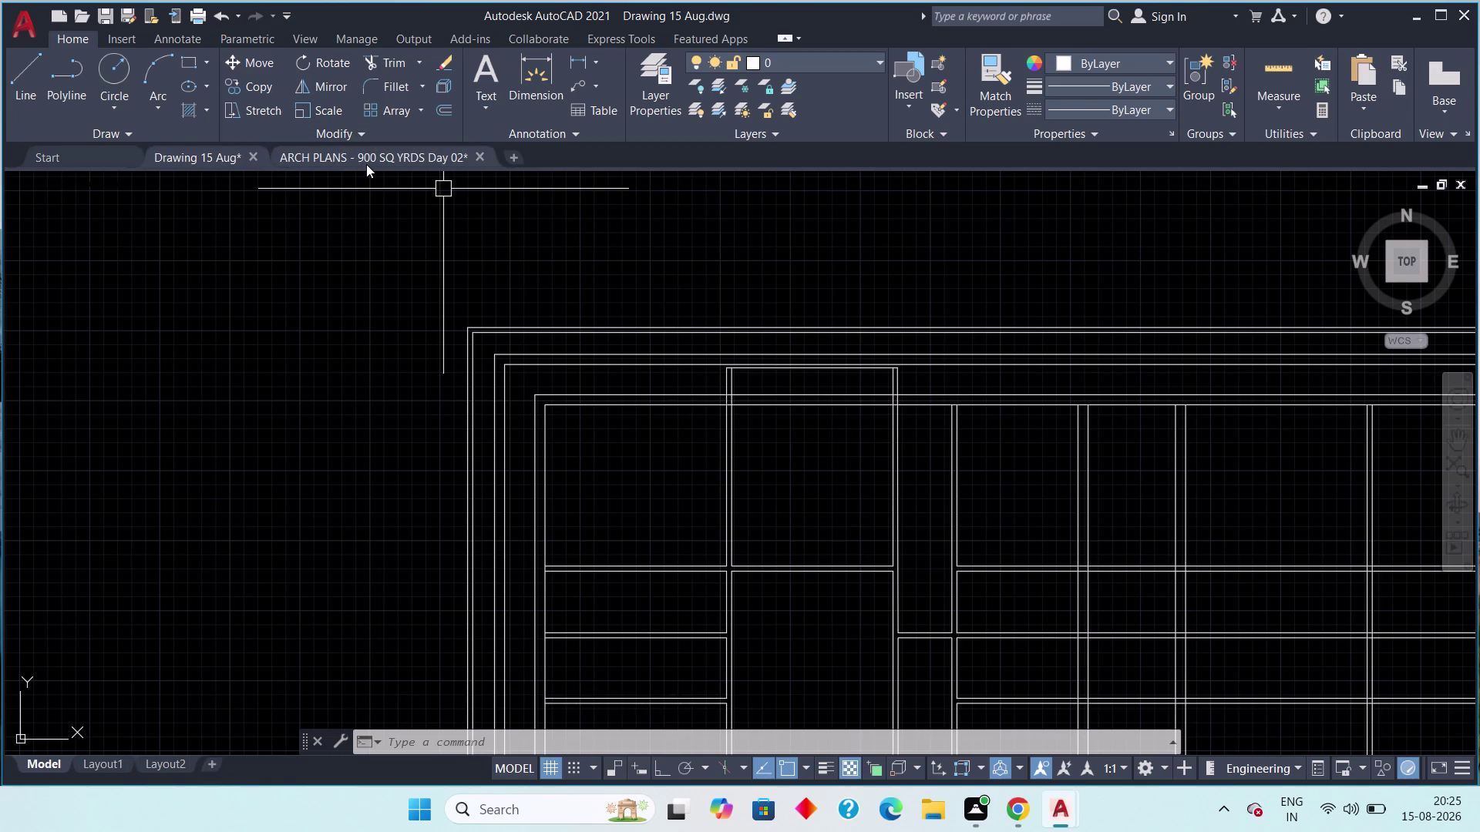
scroll(down, 3)
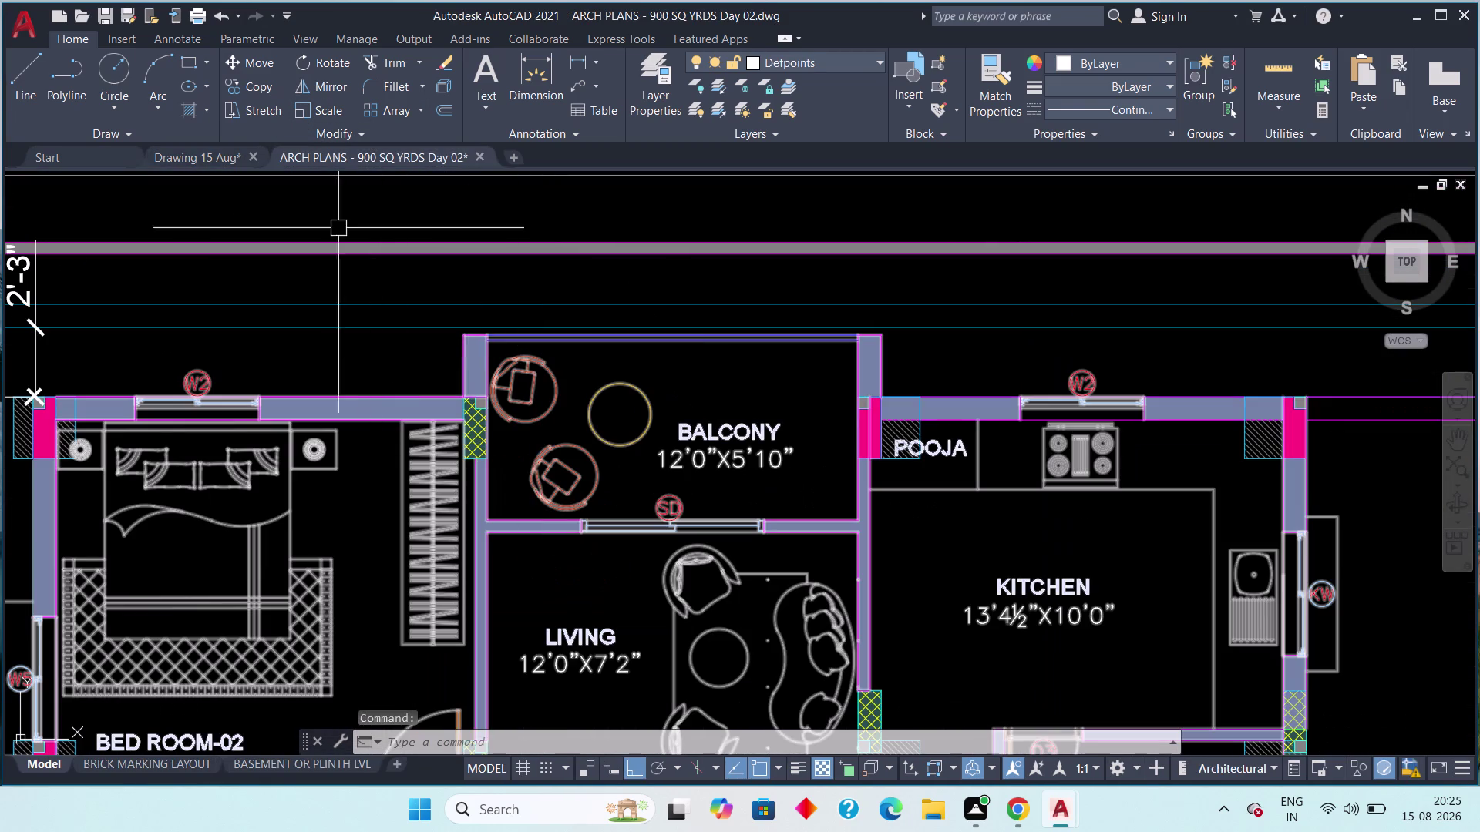
click(204, 158)
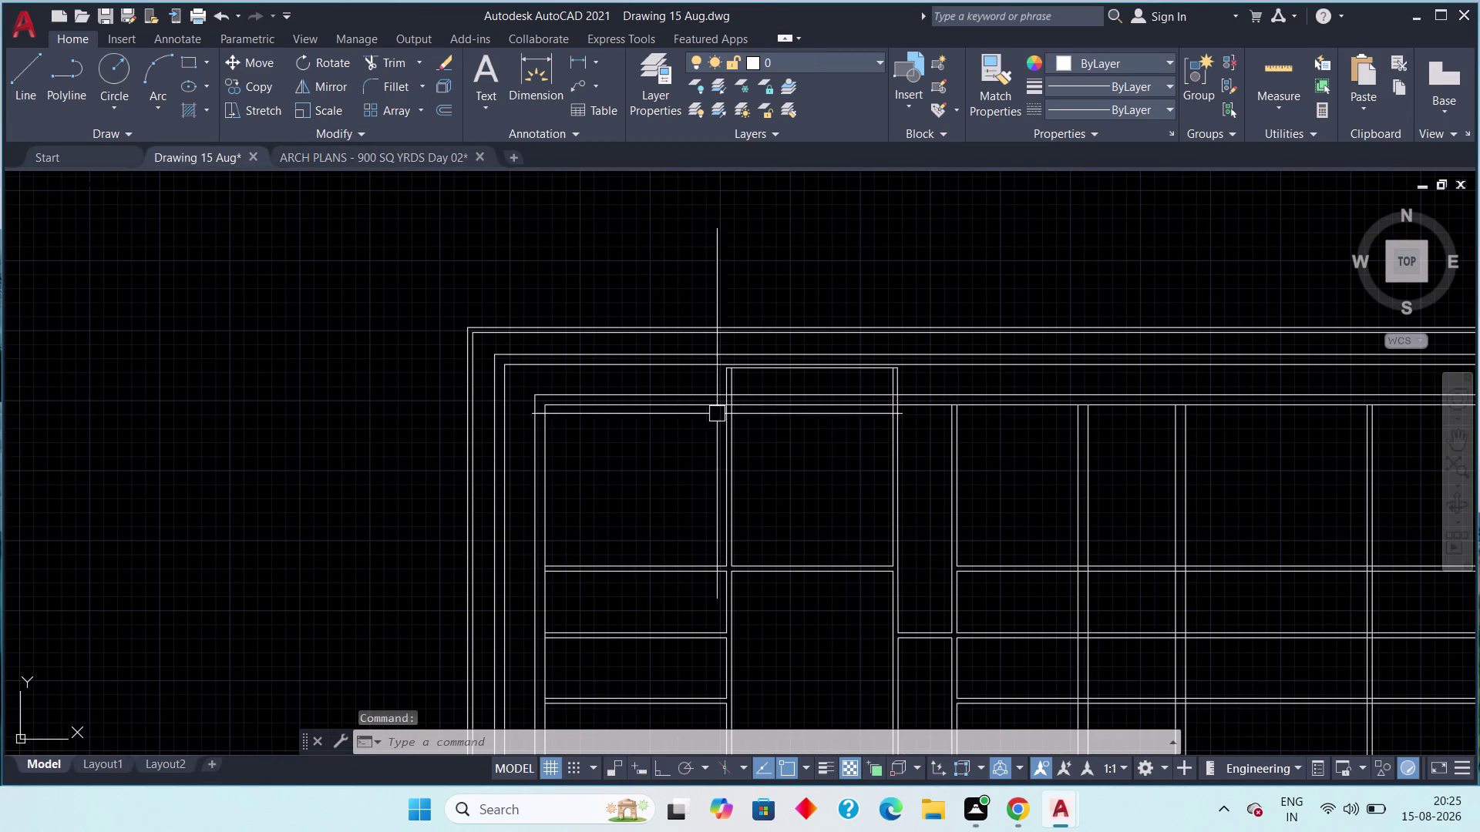
scroll(up, 3)
scroll(up, 3)
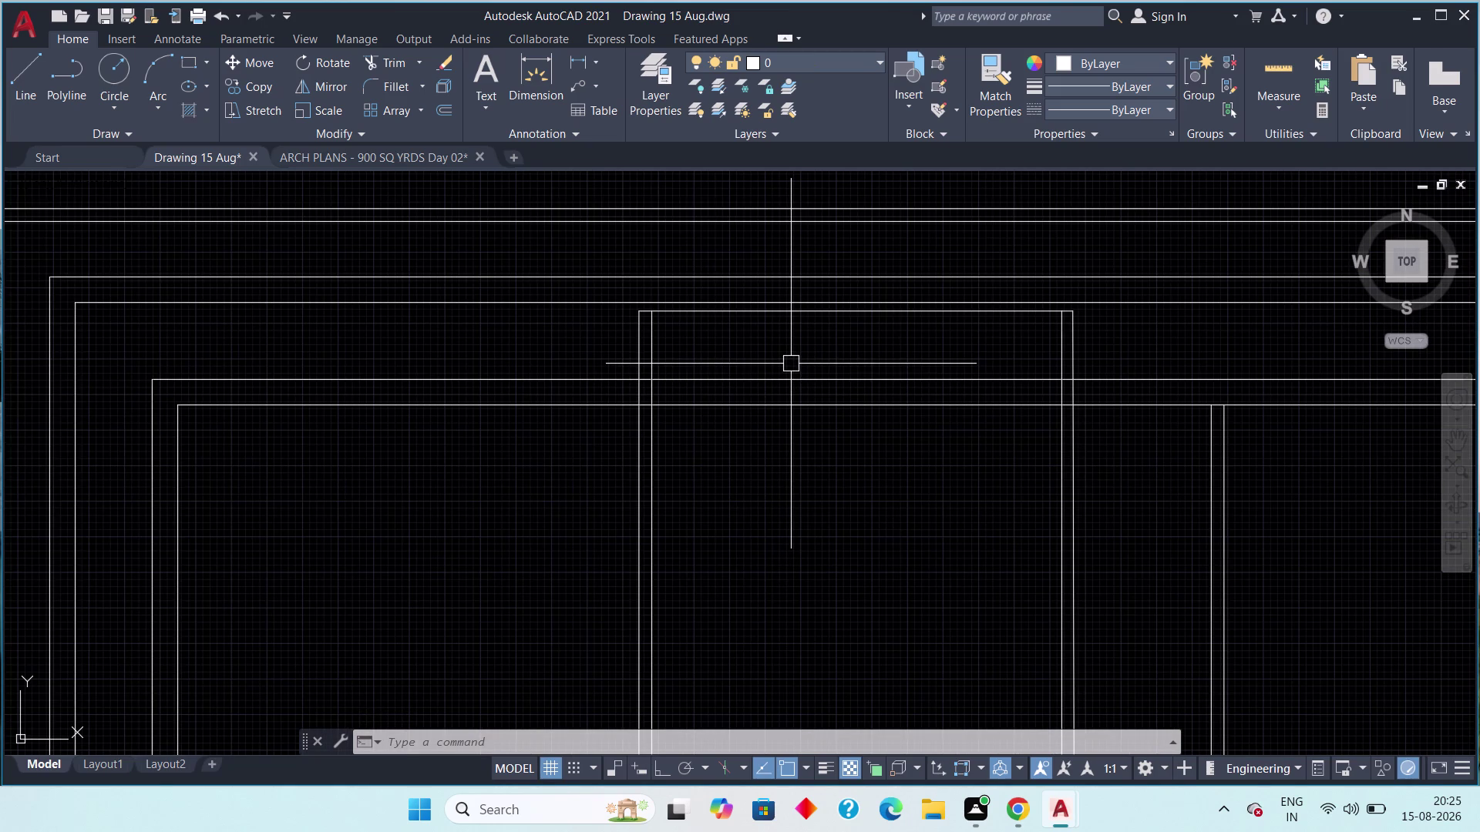
click(854, 344)
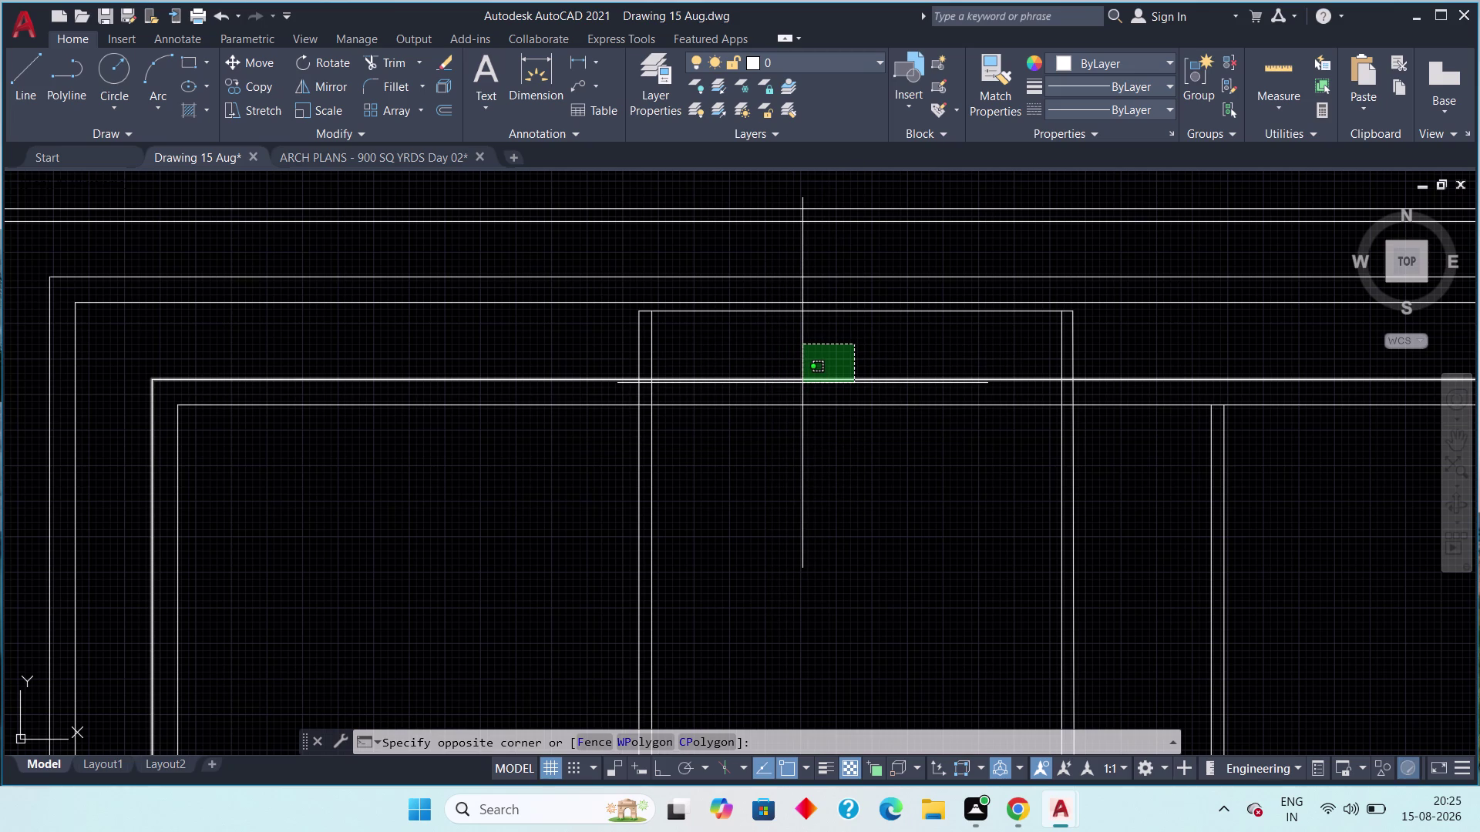
Cancel the selection window and toggle F-key drawing aids until the grid is off.
key(Escape)
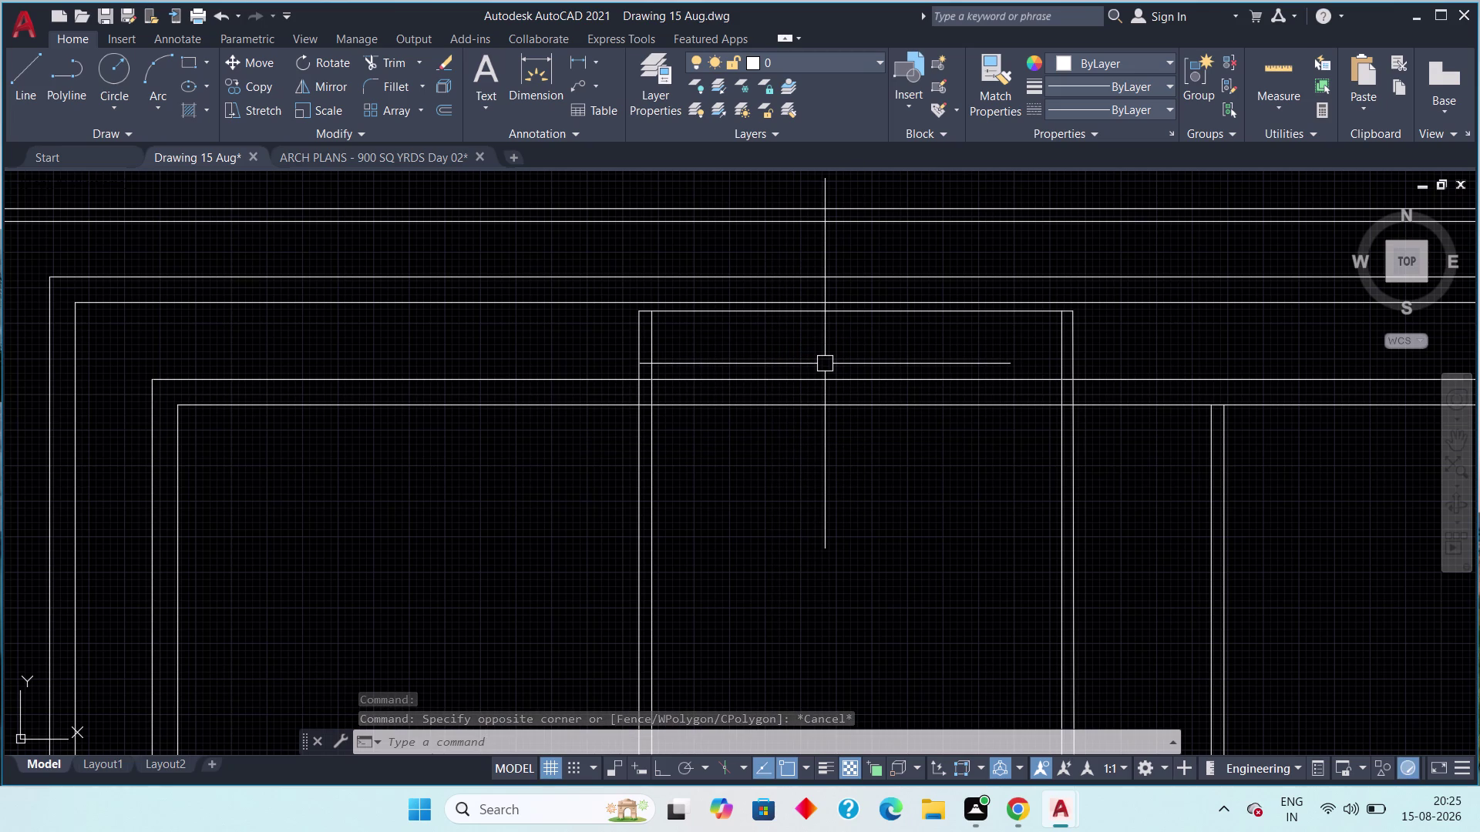
key(comma)
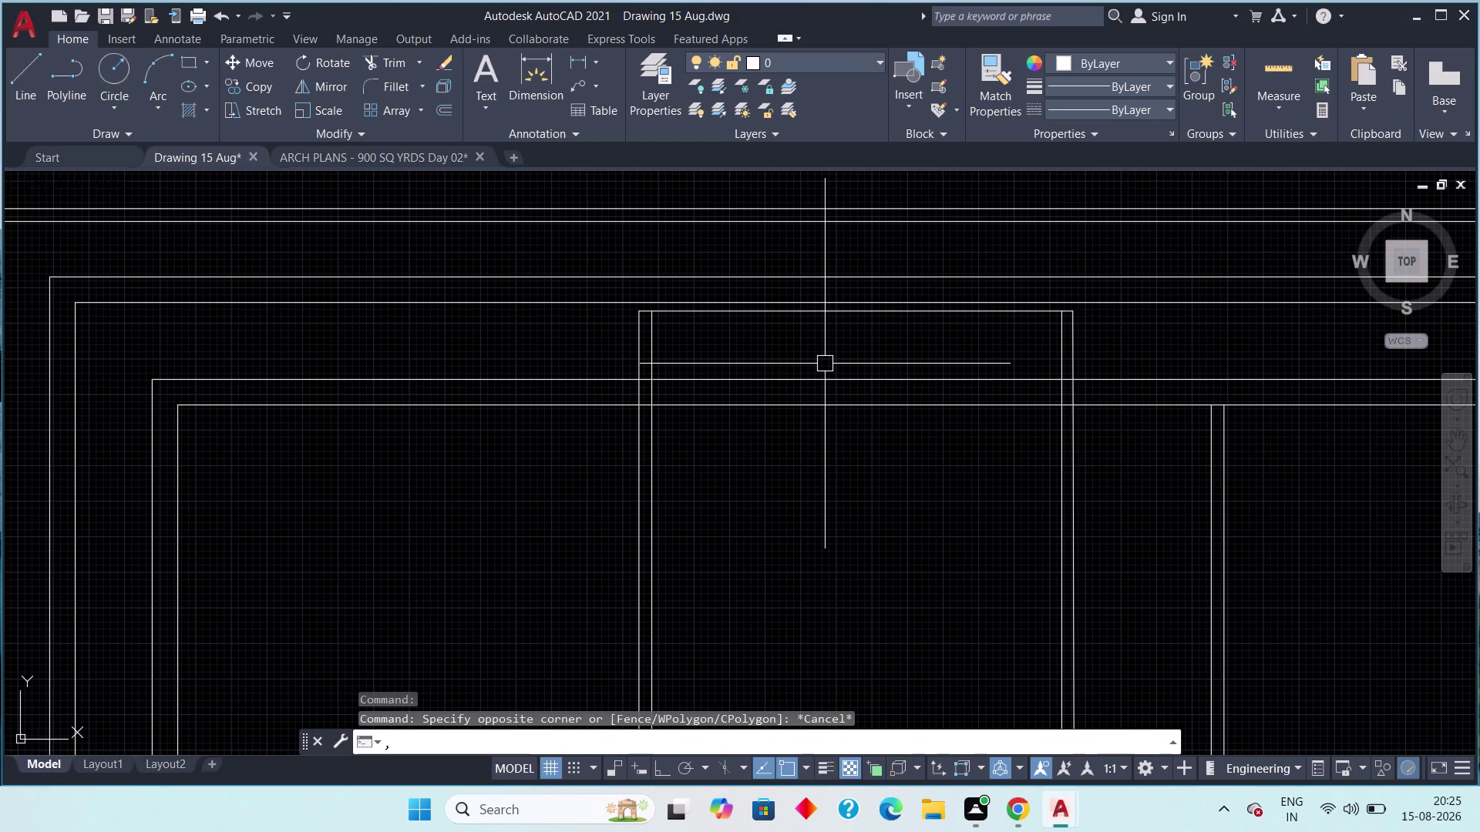
key(F6)
key(F7)
key(F5)
key(F5)
key(F5)
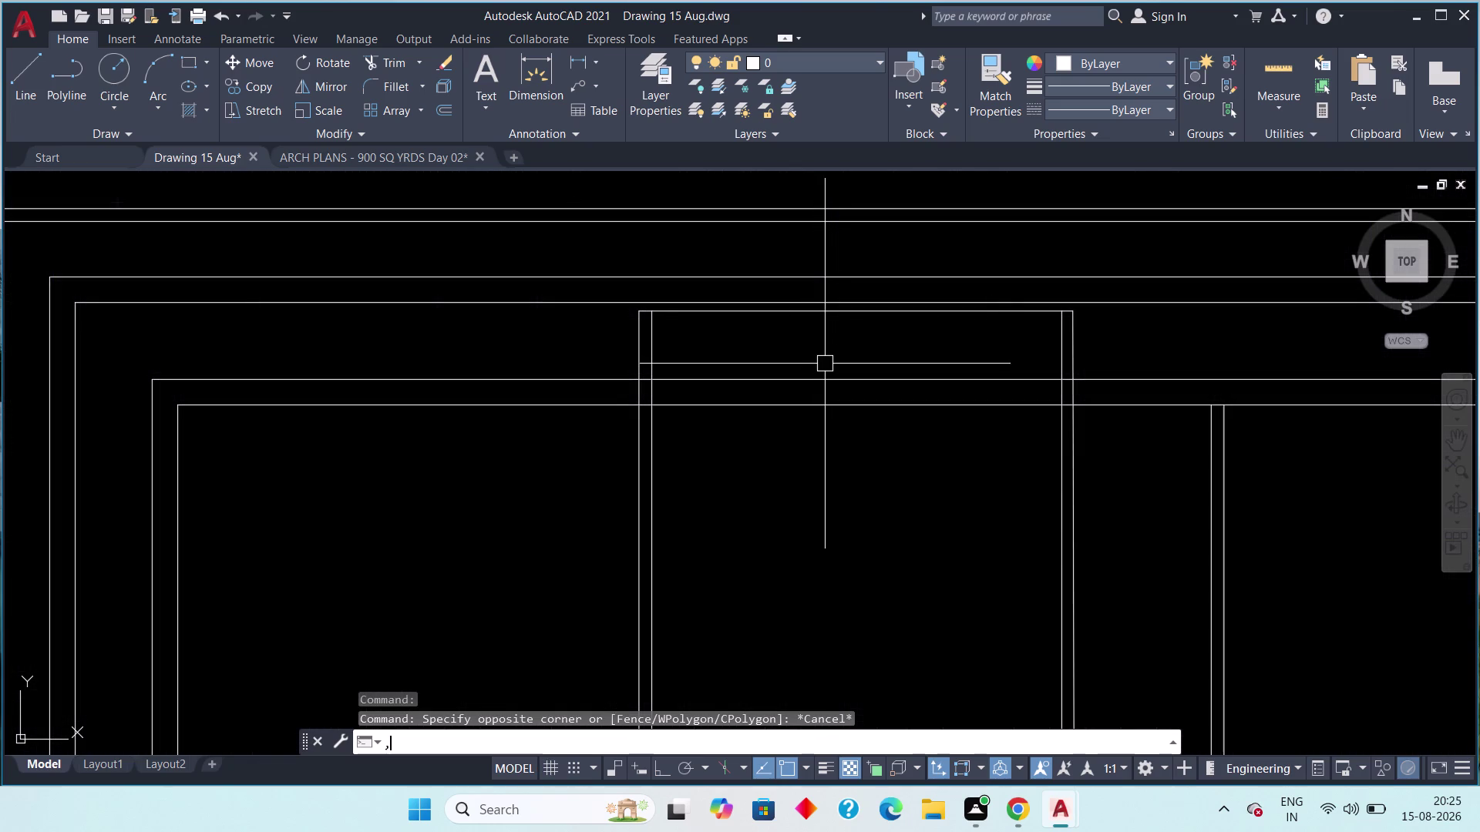
key(F6)
key(F7)
key(F5)
key(7)
key(F7)
key(F5)
key(F5)
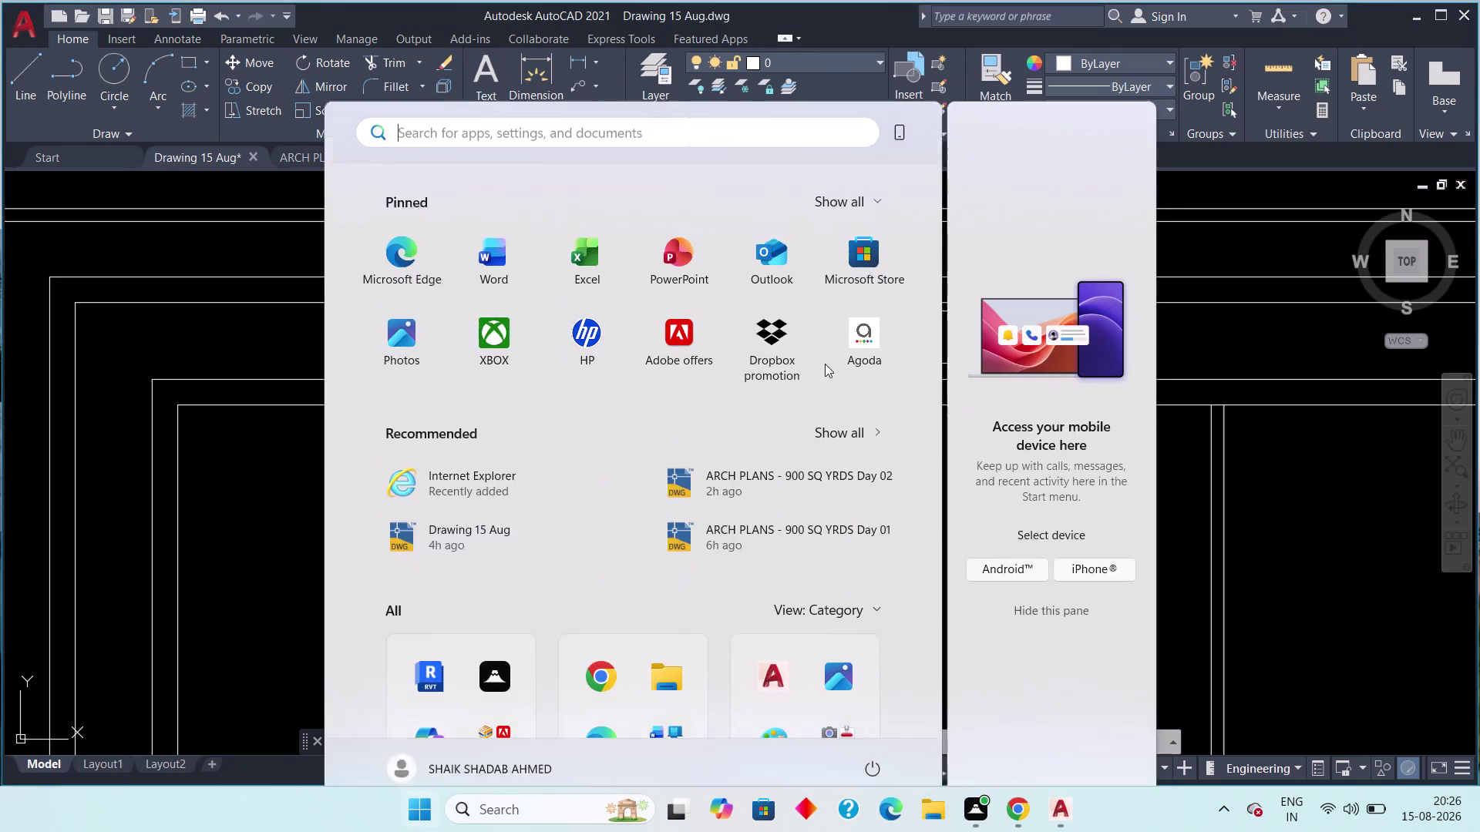
Close the Windows Start menu and cancel the pending command.
key(Escape)
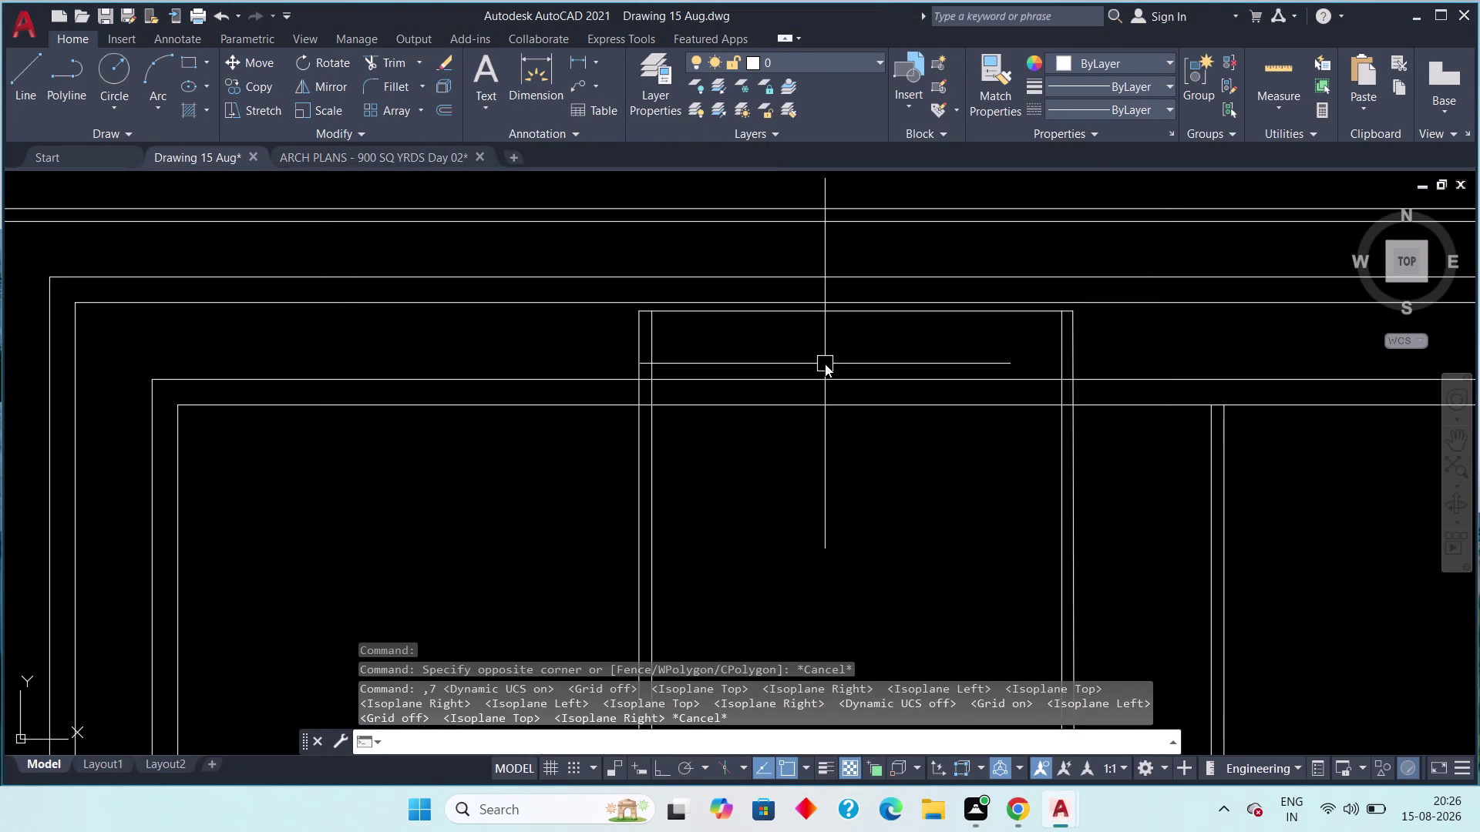
middle_drag(825, 364, 873, 407)
key(Escape)
scroll(up, 3)
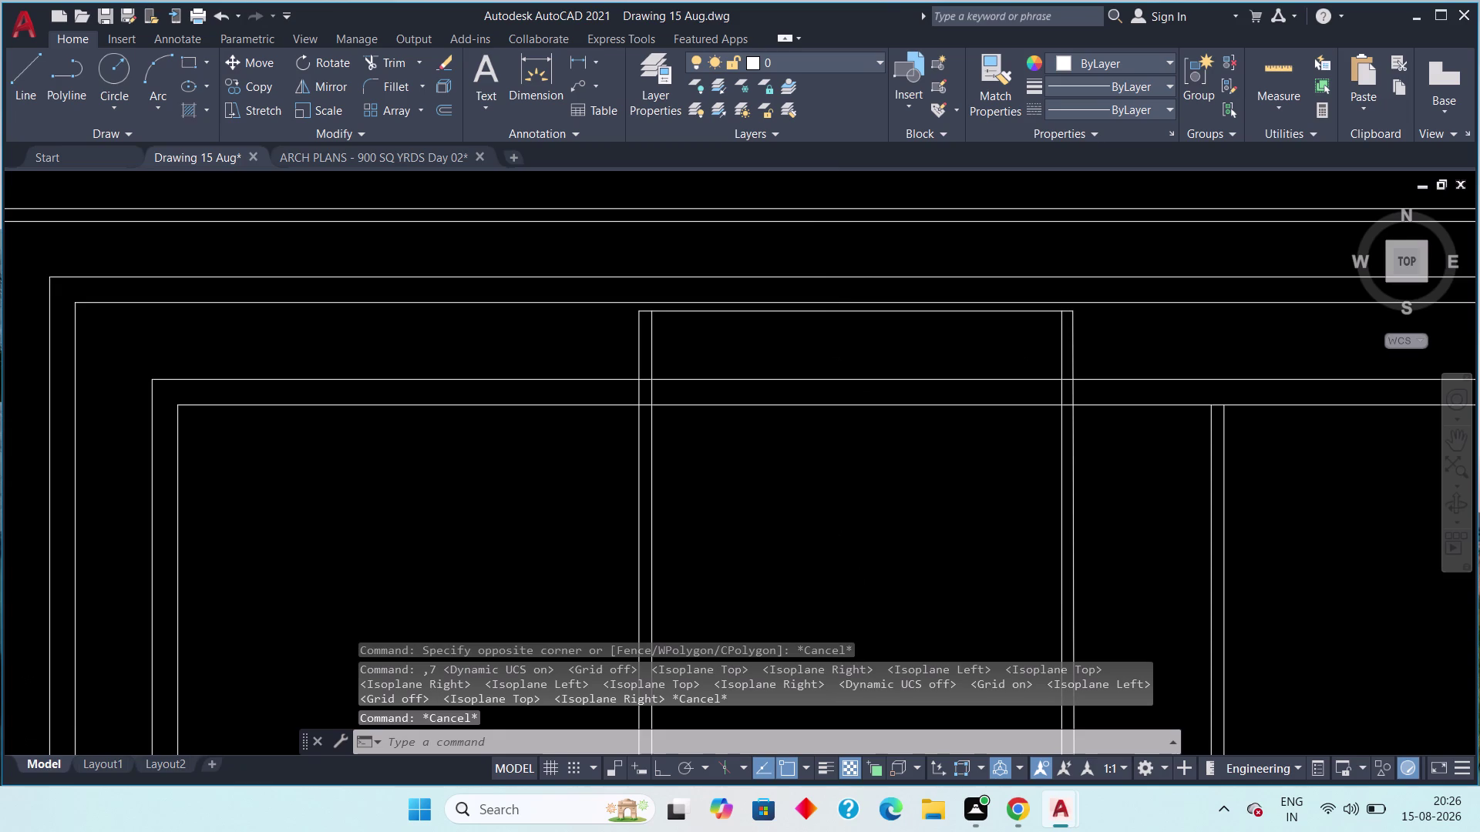
Use TR to trim the overlapping line pieces between the two walls.
text(tr)
key(space)
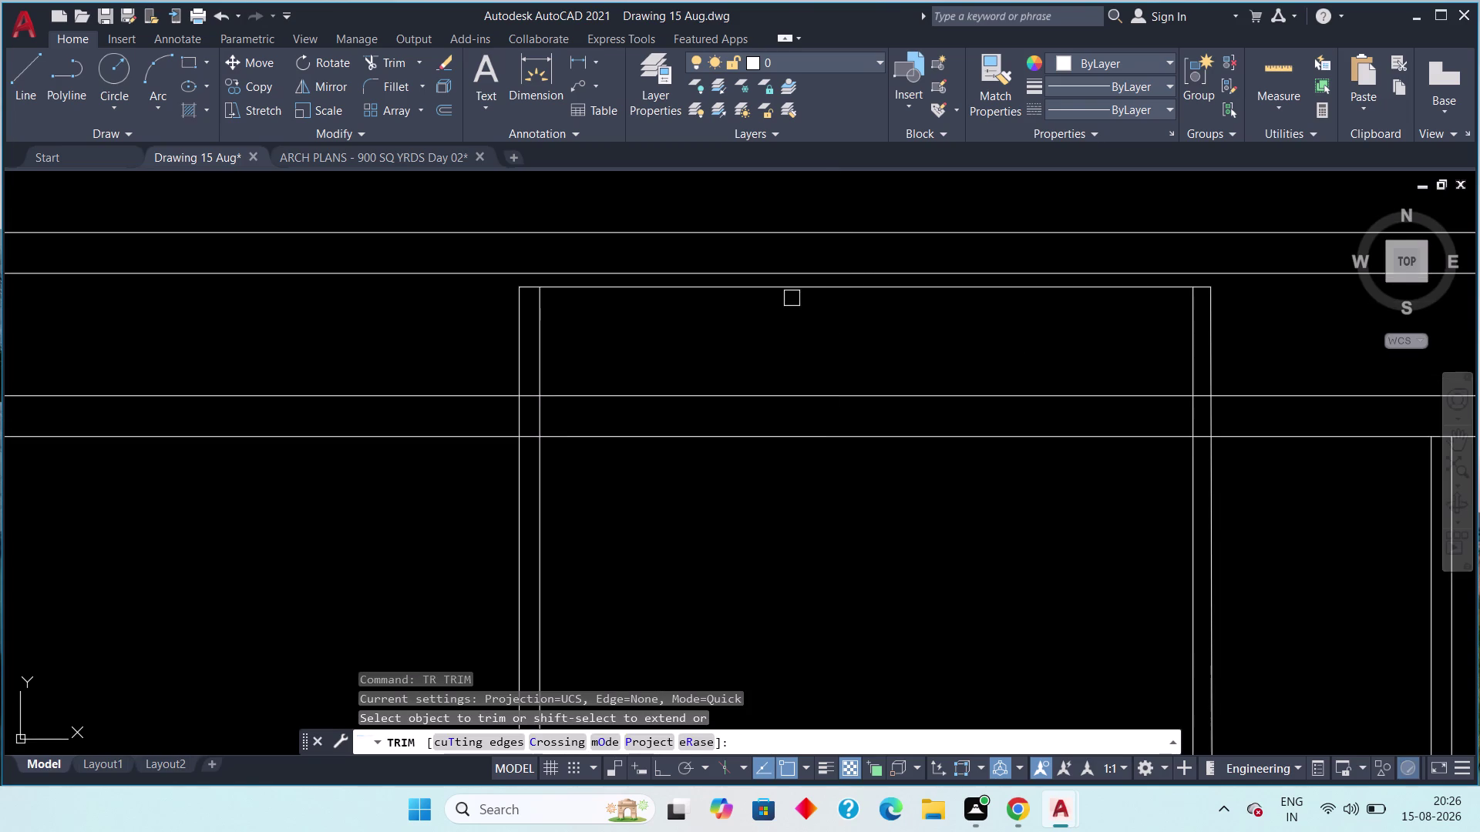
click(717, 293)
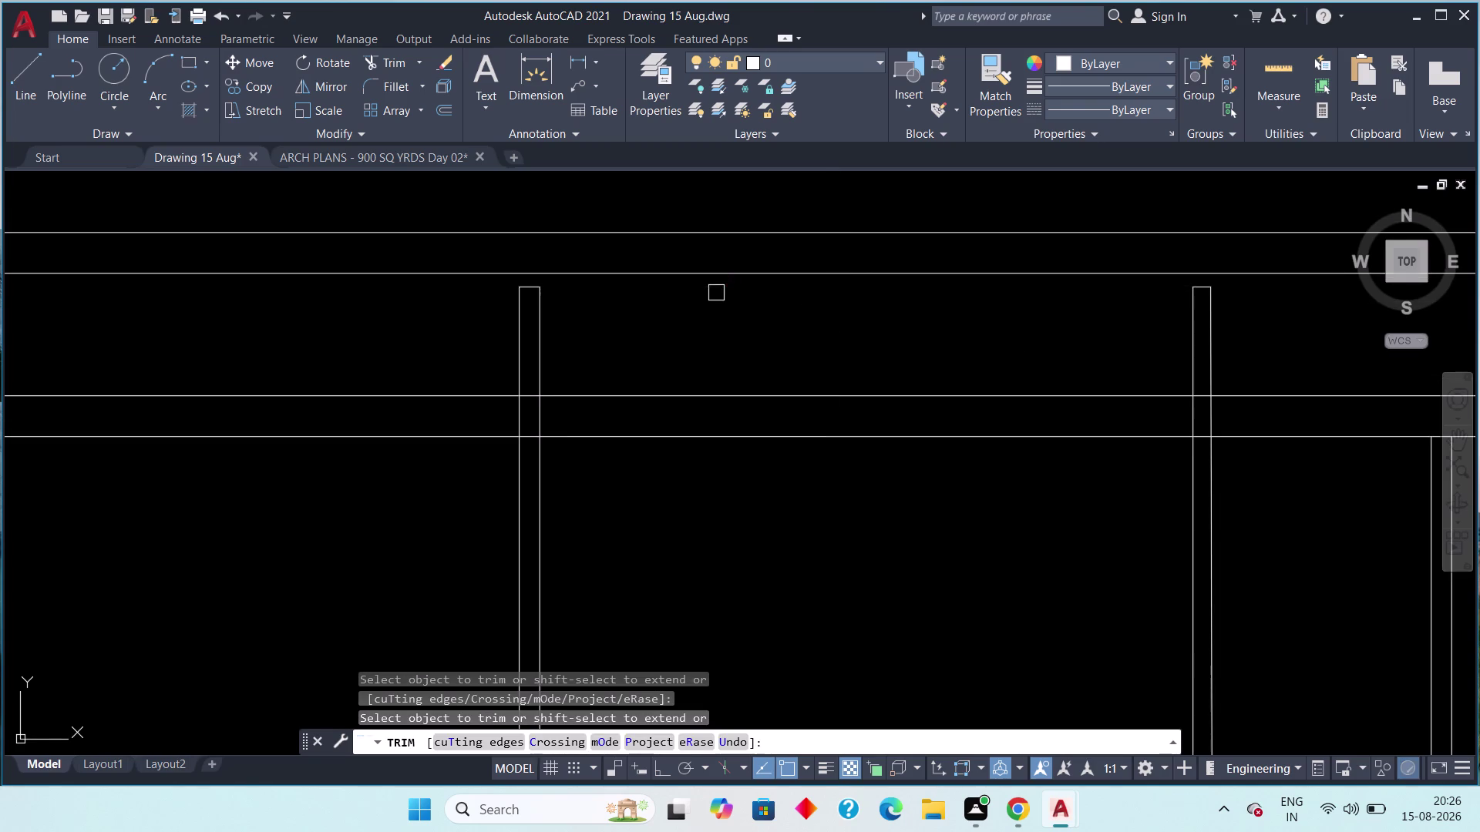
scroll(down, 3)
click(725, 334)
click(697, 409)
key(Escape)
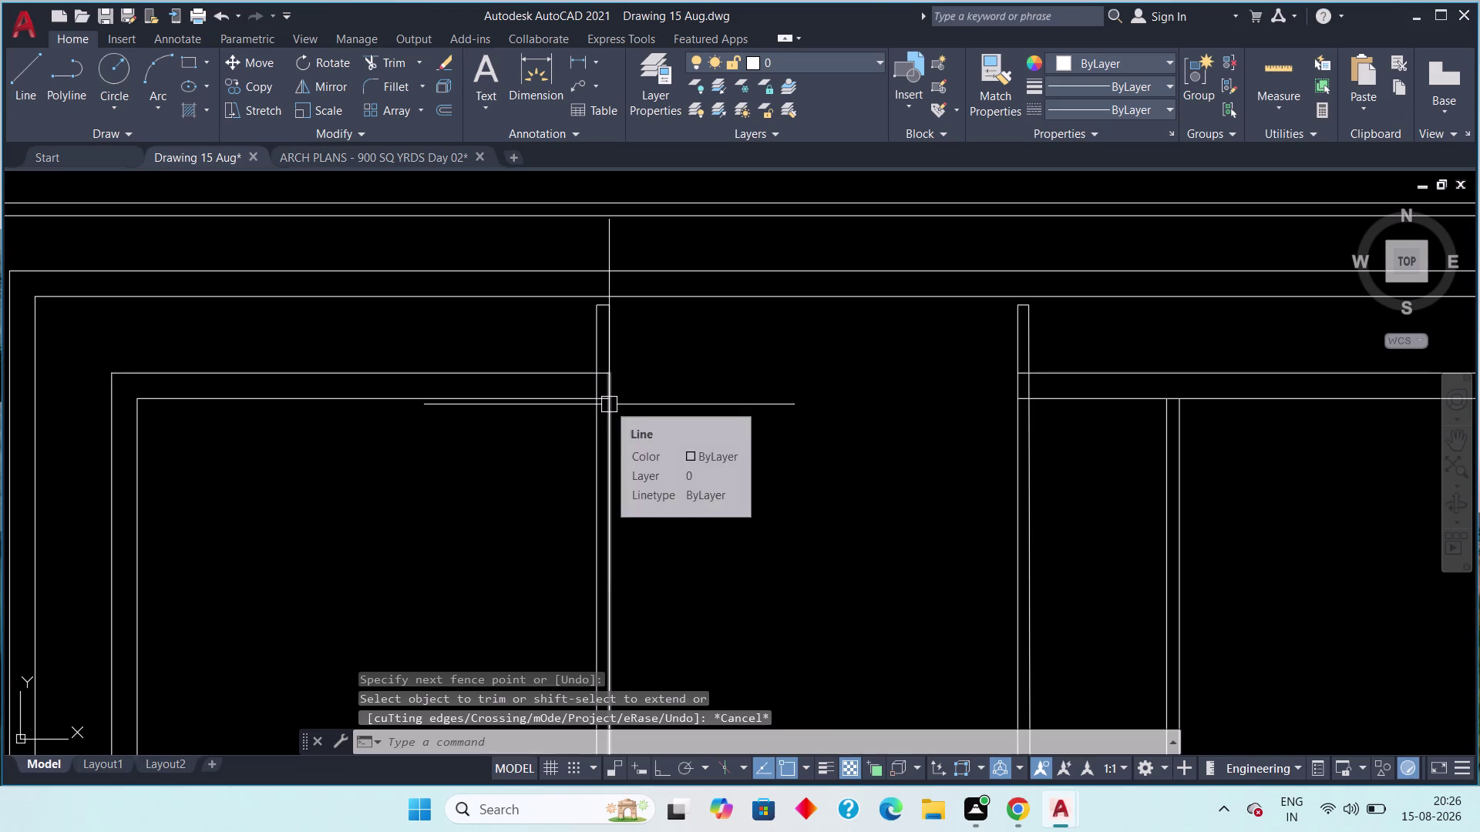
Trim again with a fence across the junction lines and cut the remaining leftover pieces.
key(space)
scroll(up, 3)
click(586, 255)
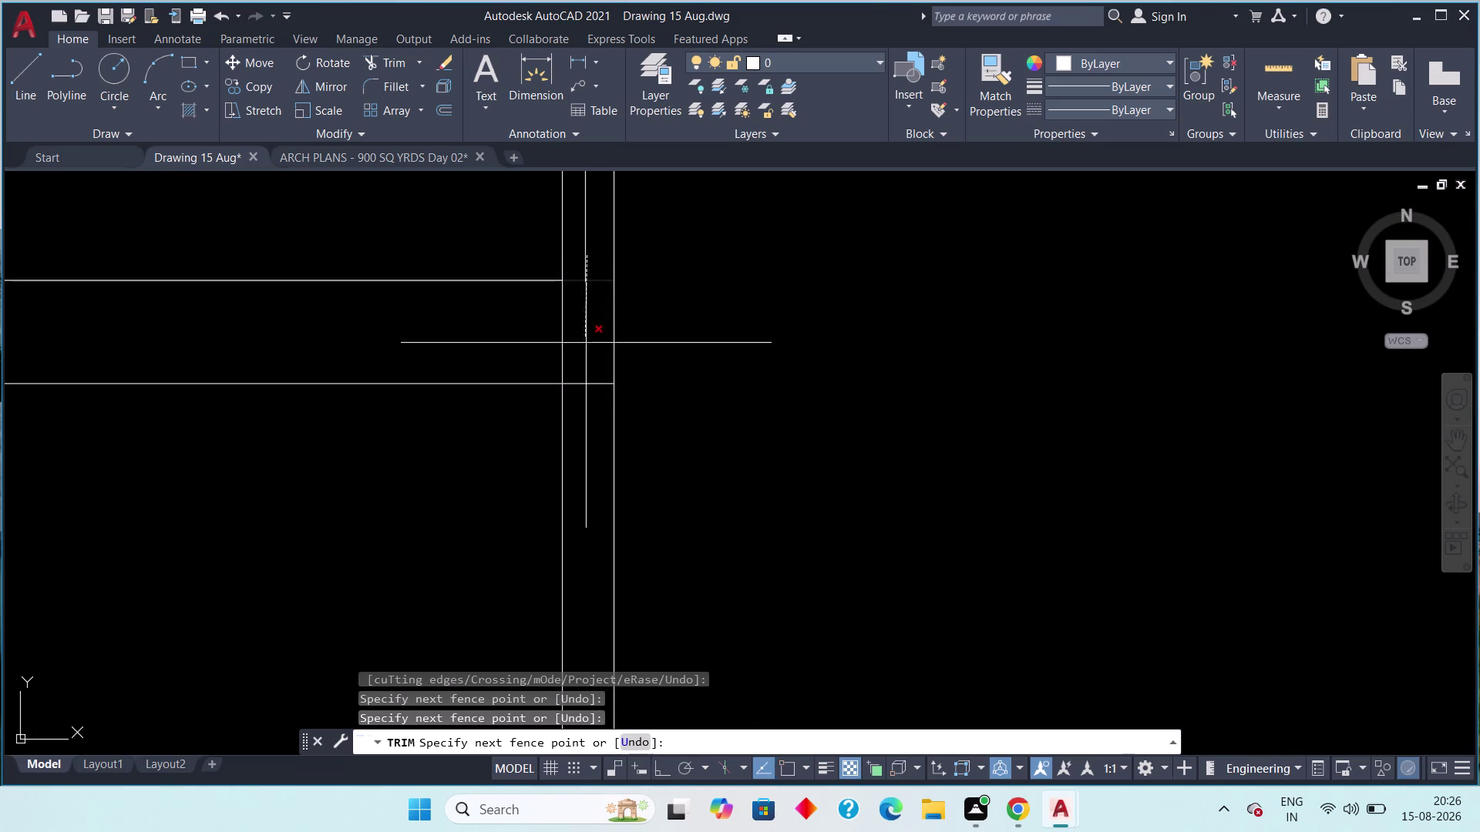
click(590, 412)
click(565, 339)
scroll(down, 3)
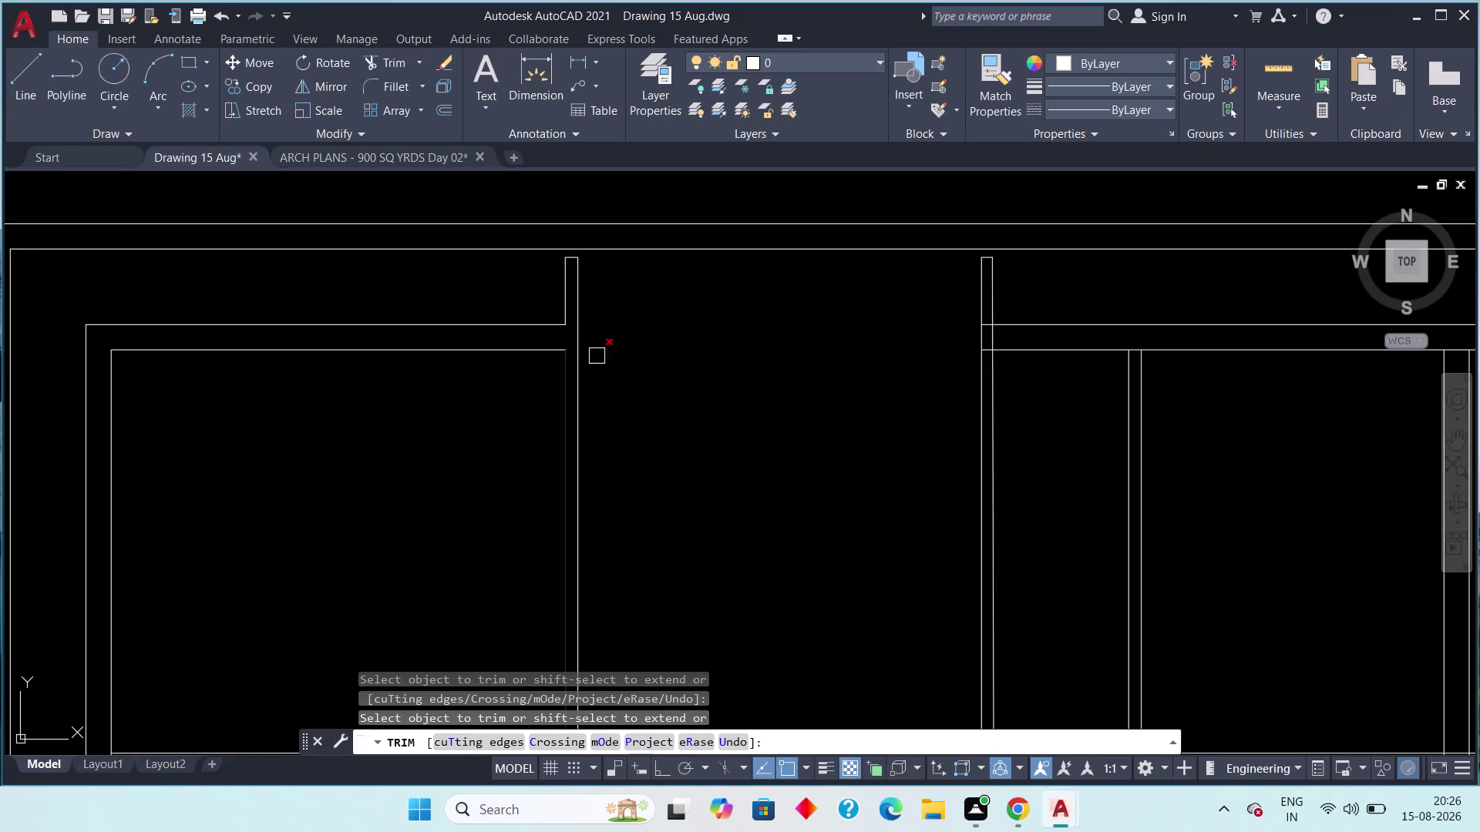
middle_drag(797, 349, 495, 367)
scroll(up, 3)
click(689, 359)
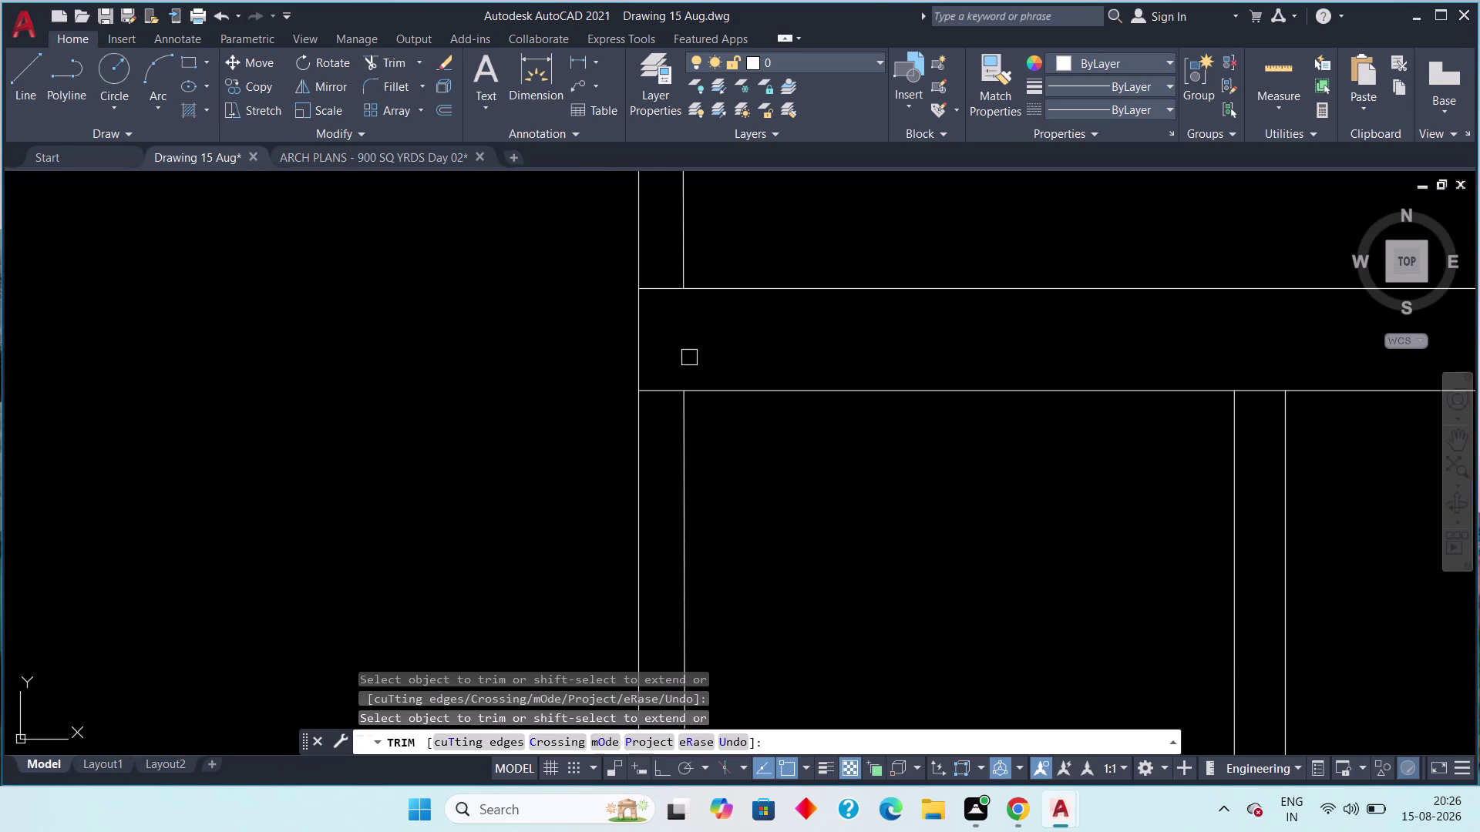
click(662, 289)
click(669, 388)
click(375, 151)
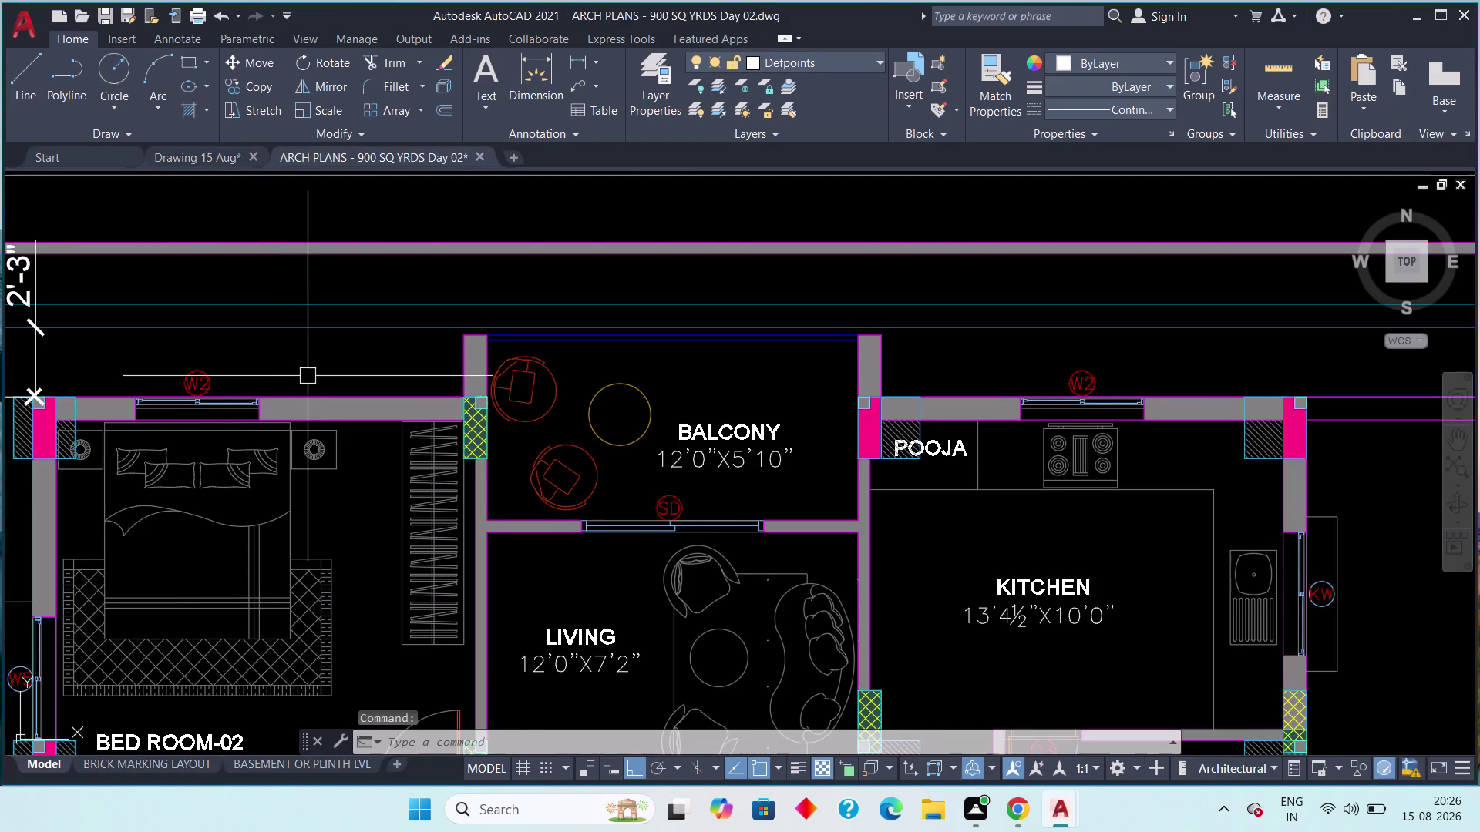
middle_drag(307, 376, 351, 413)
scroll(up, 3)
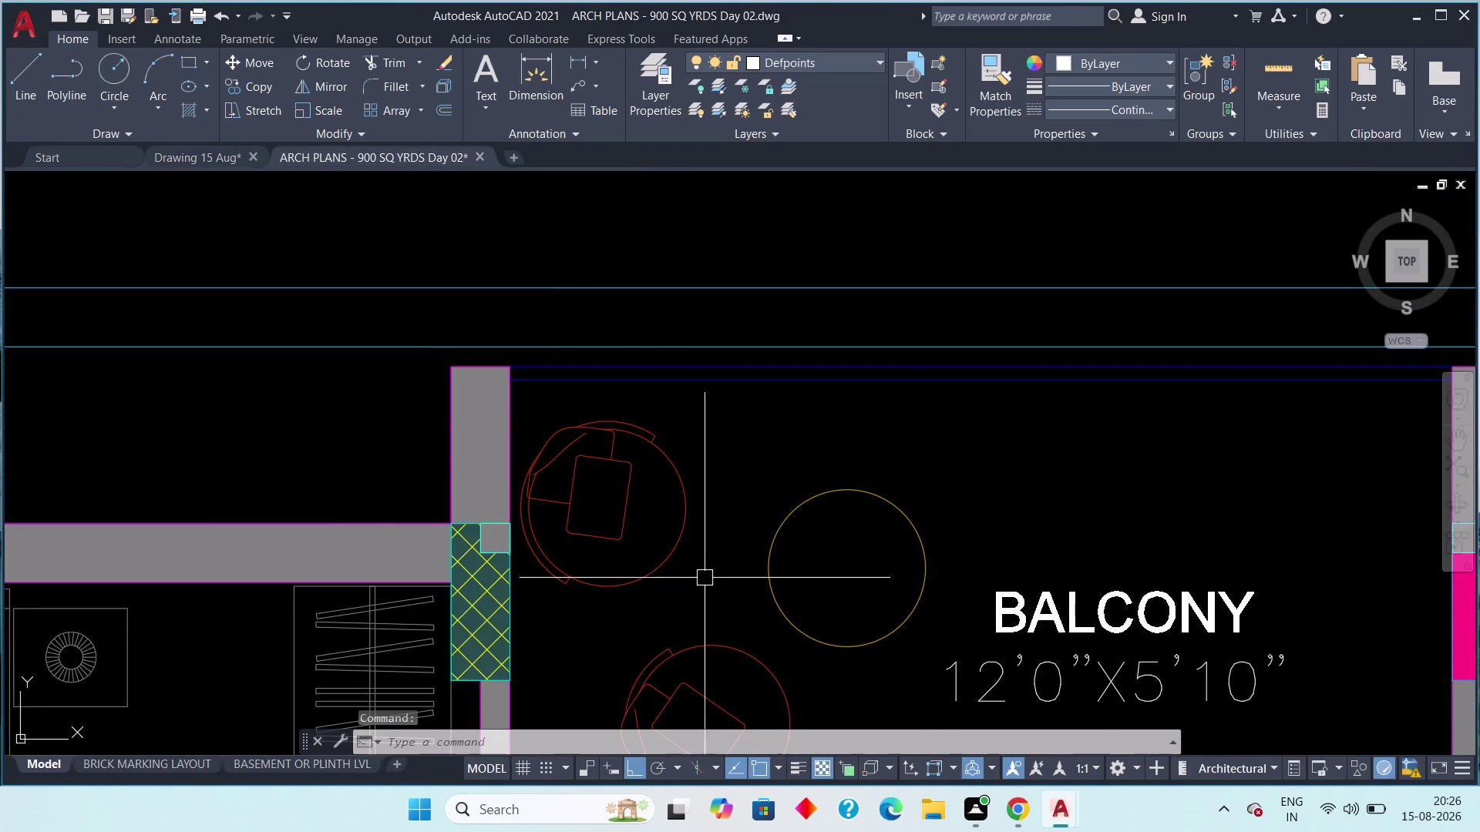
click(580, 63)
scroll(up, 3)
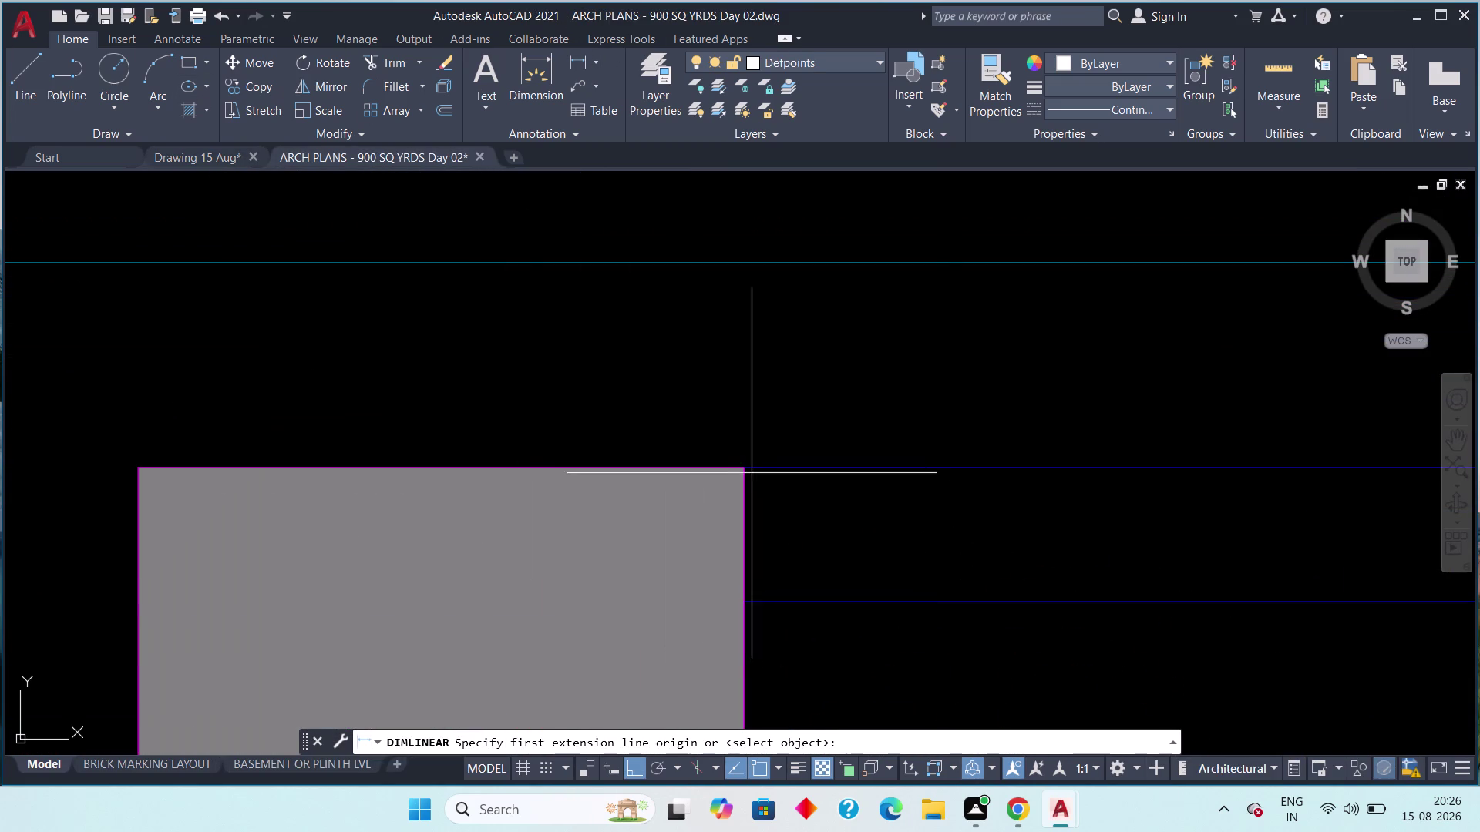
click(749, 471)
click(742, 601)
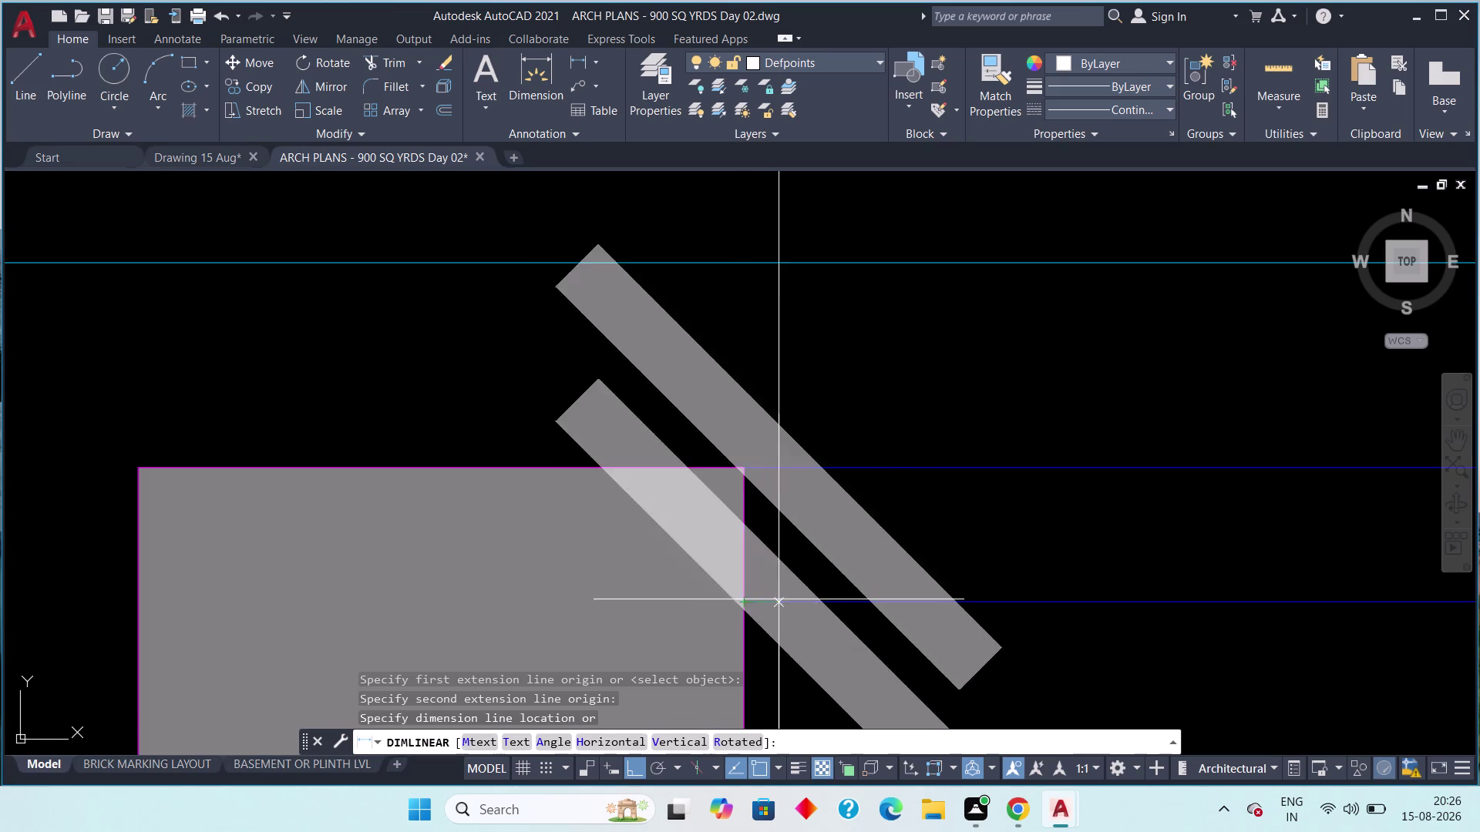
scroll(down, 3)
middle_drag(857, 596, 763, 497)
scroll(down, 3)
scroll(down, 3)
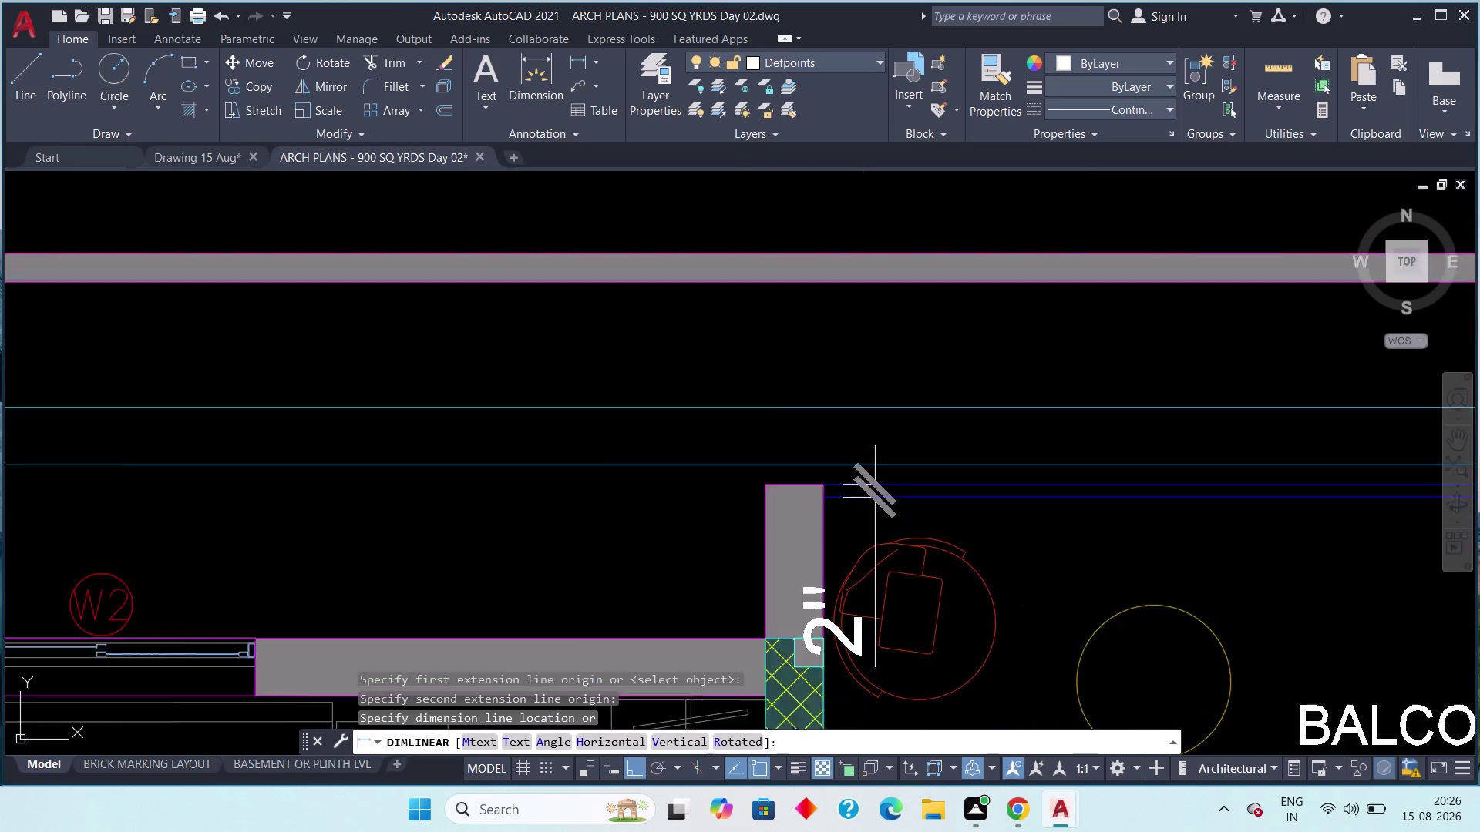
key(Escape)
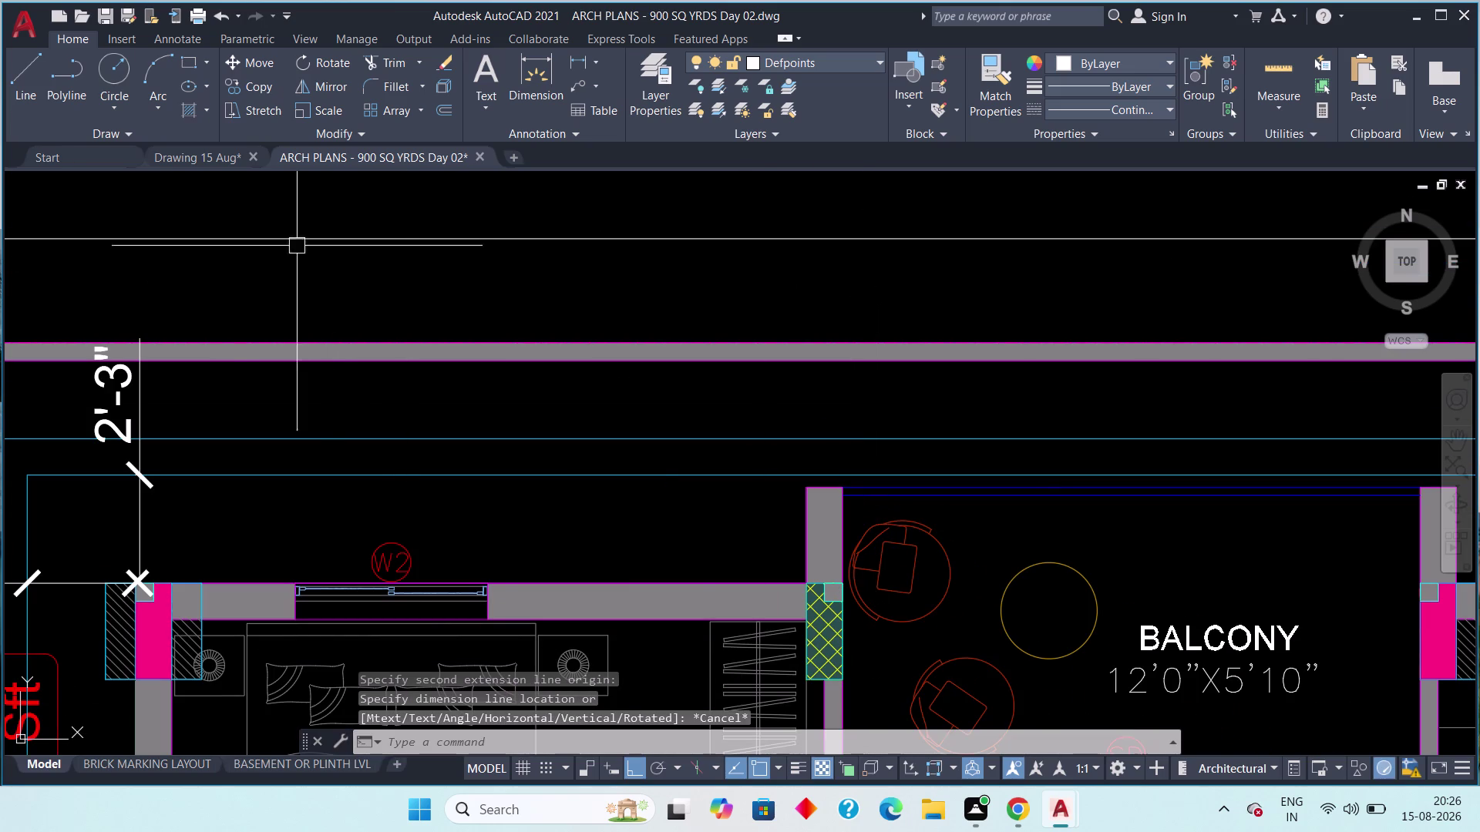
click(185, 153)
middle_drag(805, 377, 571, 486)
scroll(down, 3)
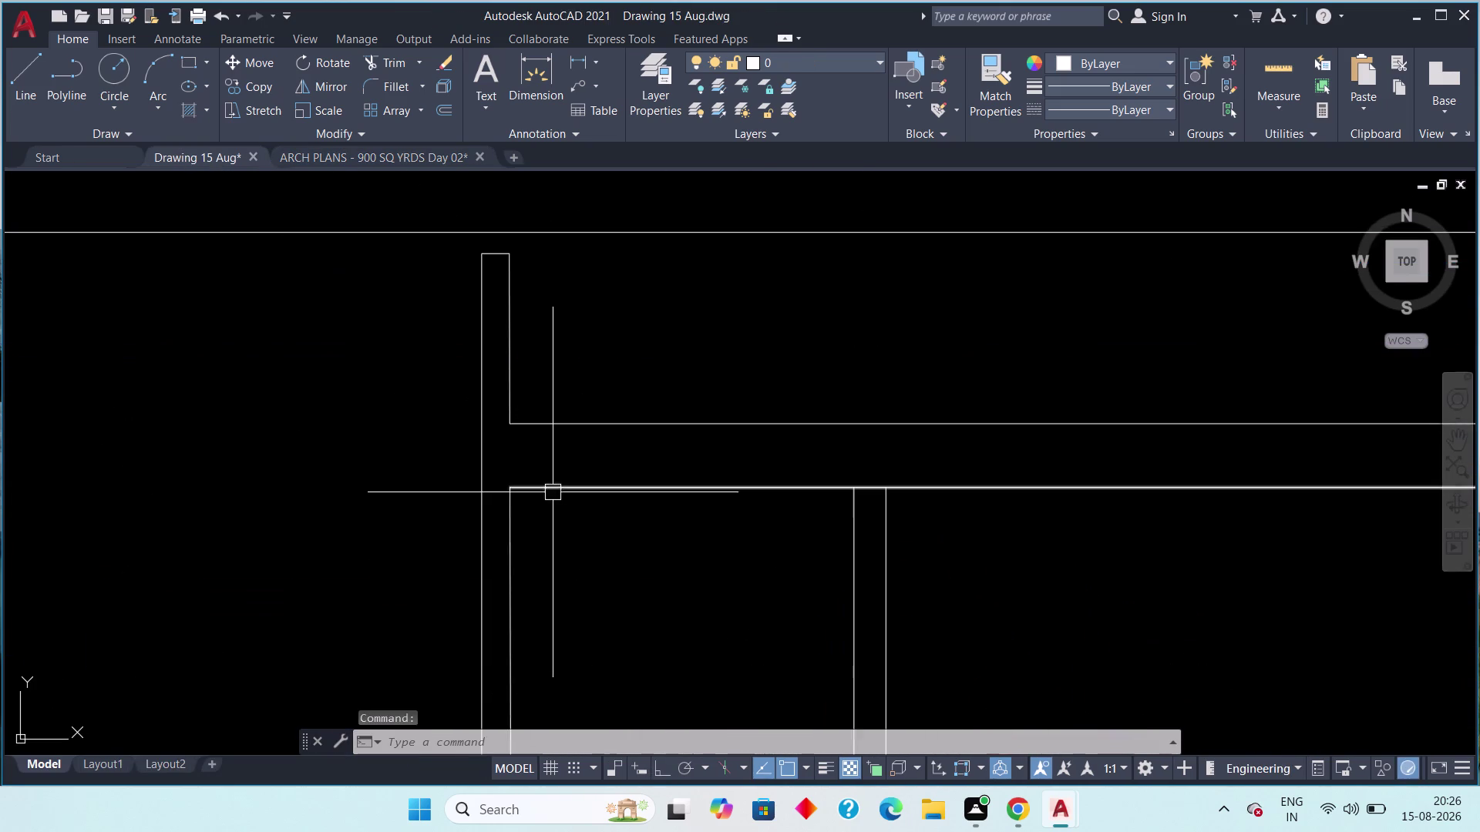
Draw a line from the partition wall corner along the wall, then cancel it.
scroll(down, 3)
middle_drag(582, 448, 395, 493)
scroll(up, 3)
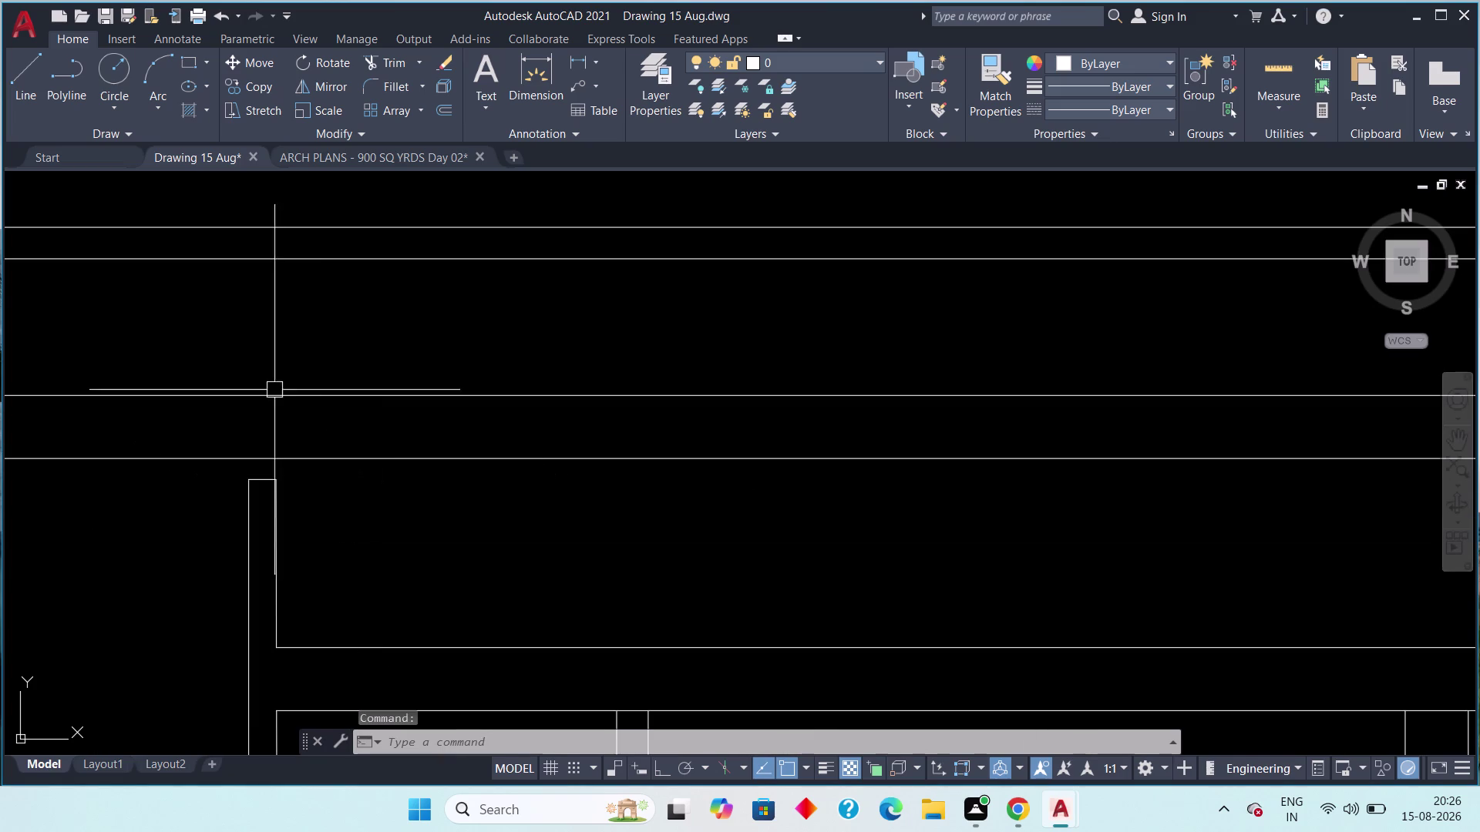
click(23, 68)
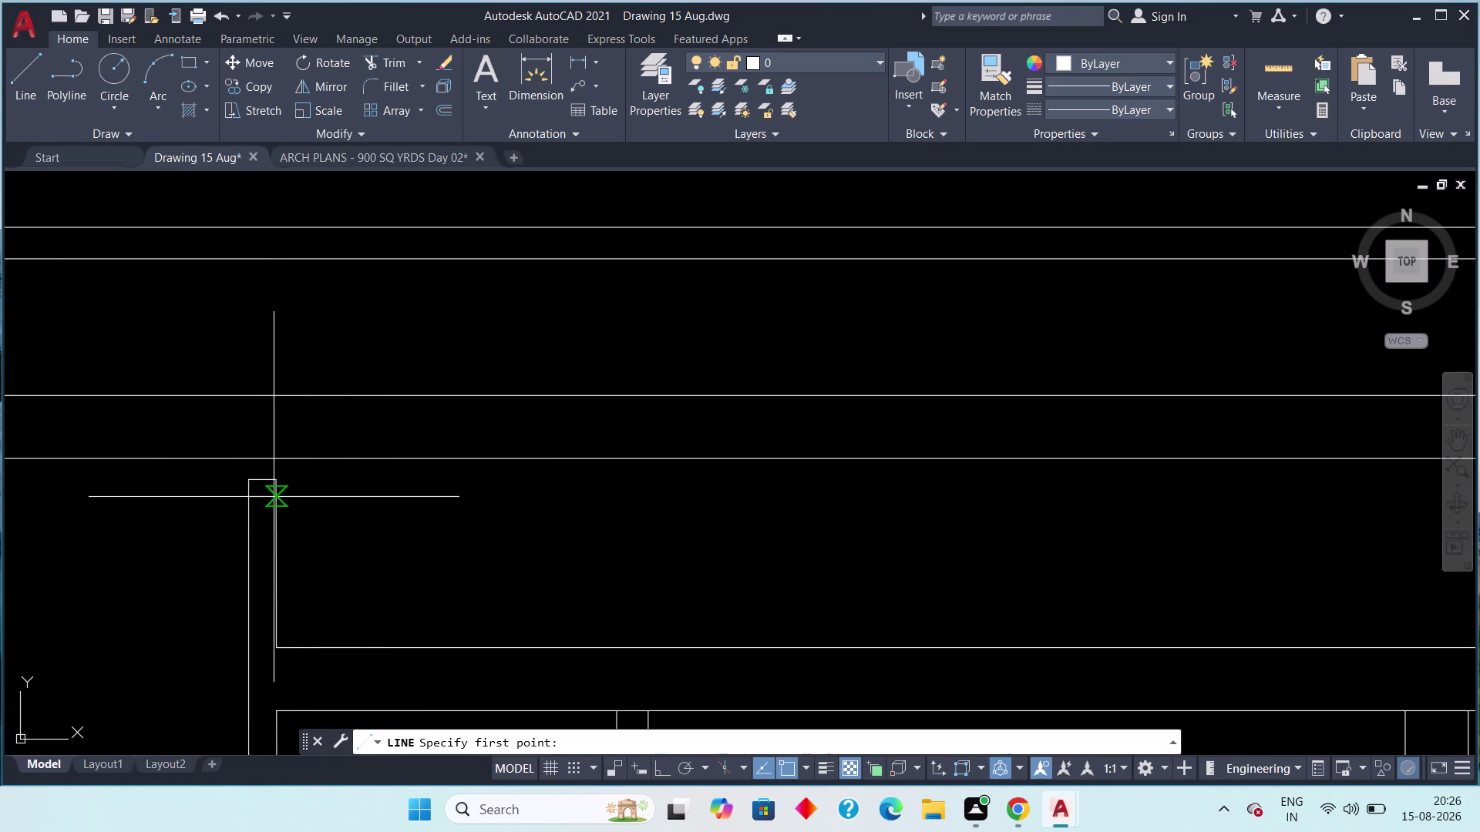
click(277, 482)
middle_drag(895, 535, 23, 565)
scroll(down, 3)
scroll(down, 3)
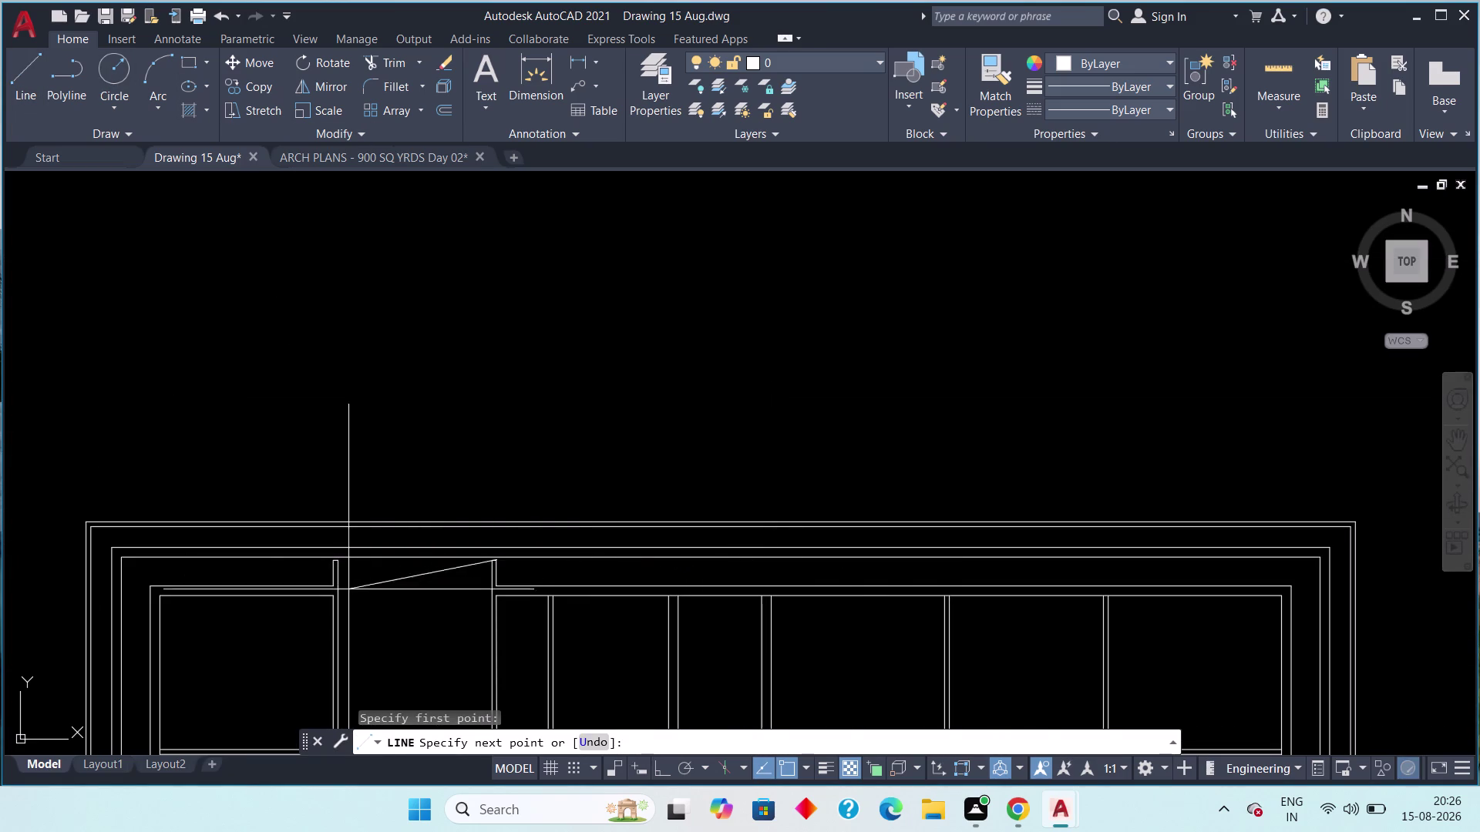
scroll(up, 3)
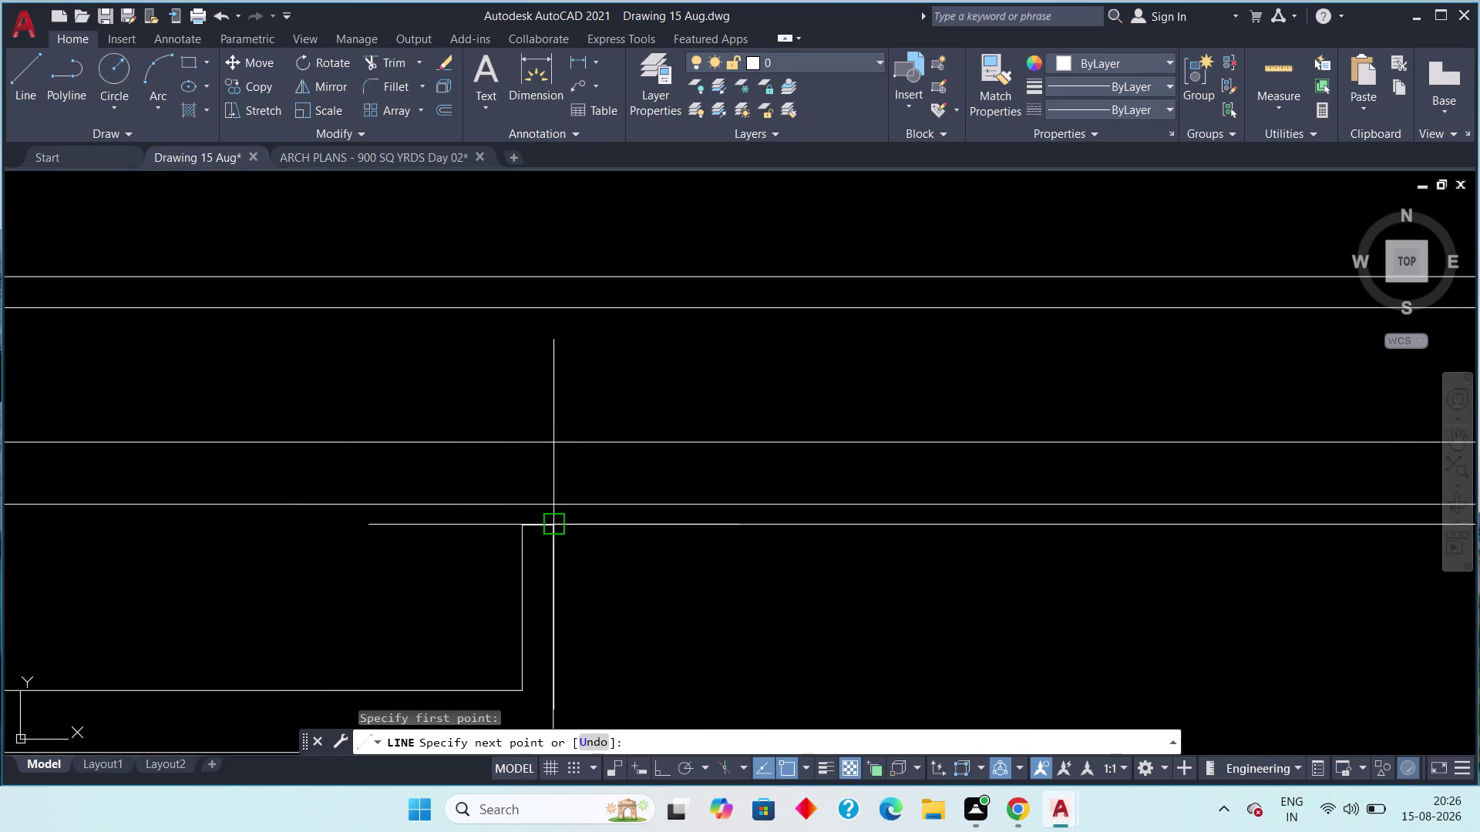
click(561, 531)
middle_drag(642, 609, 556, 573)
scroll(down, 3)
key(Escape)
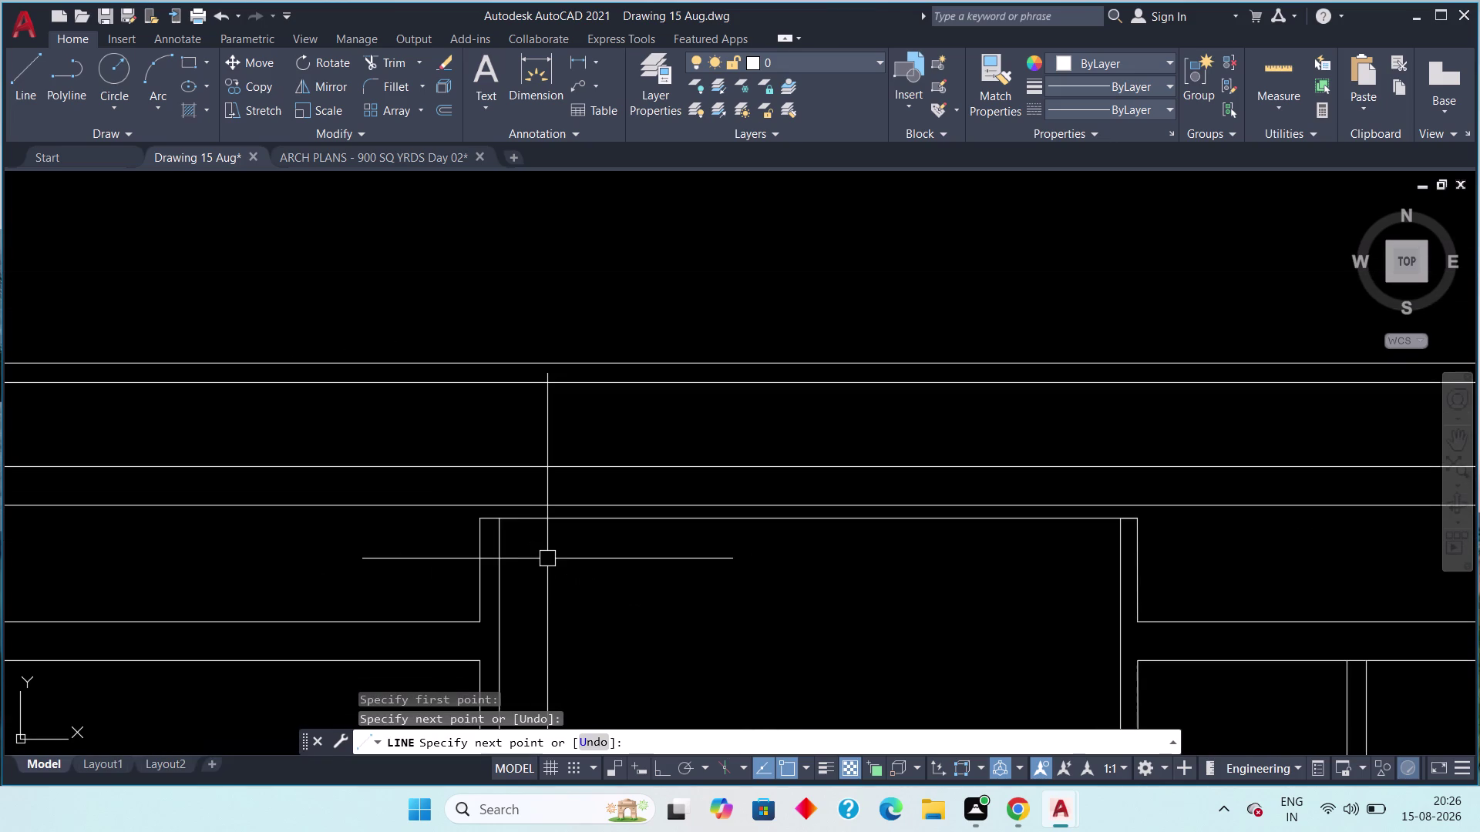
key(Escape)
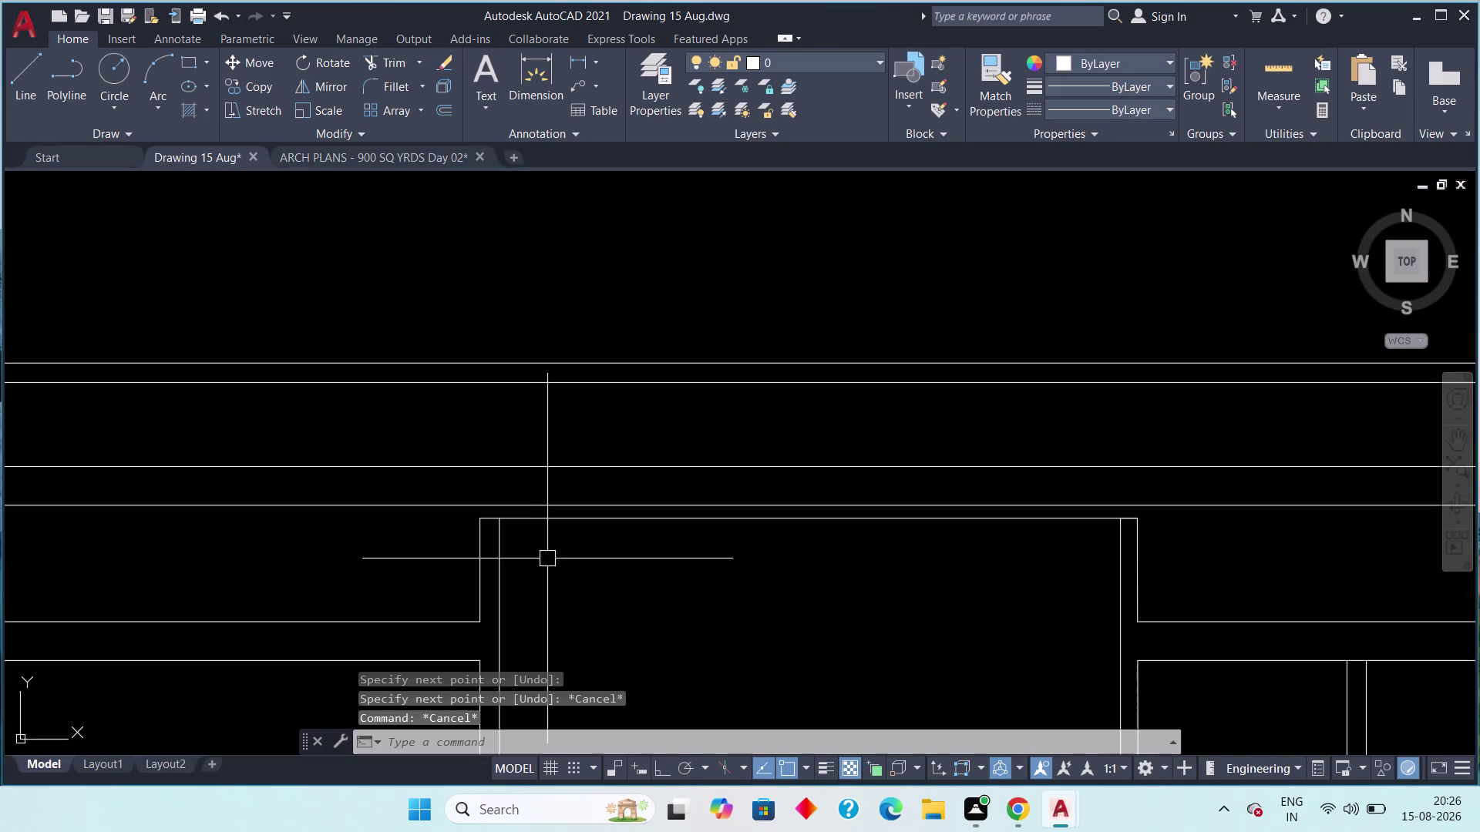
Offset the partition wall line 2" toward the inner side with OFF.
text(off)
key(space)
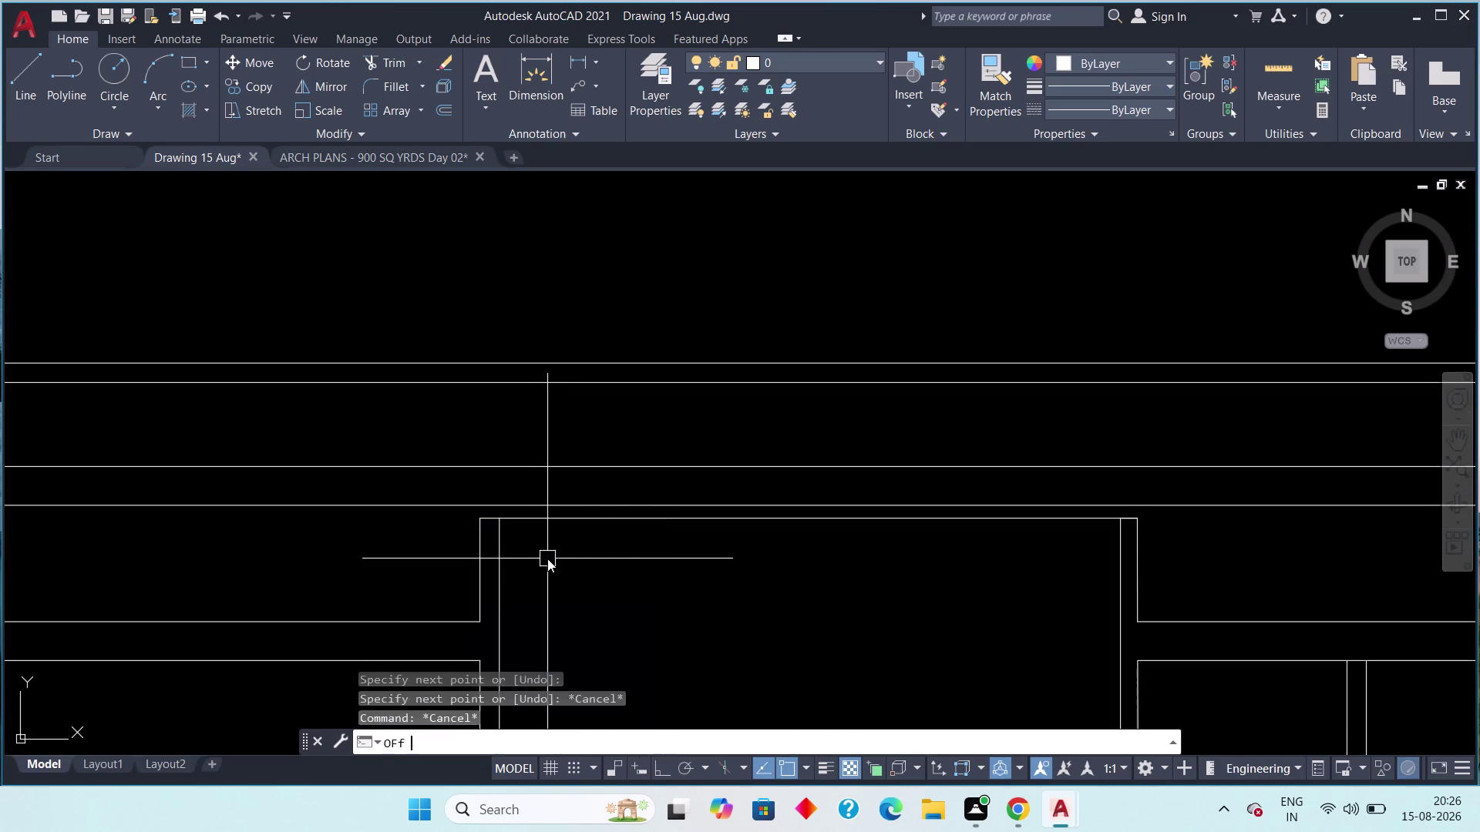
key(2)
text(")
key(space)
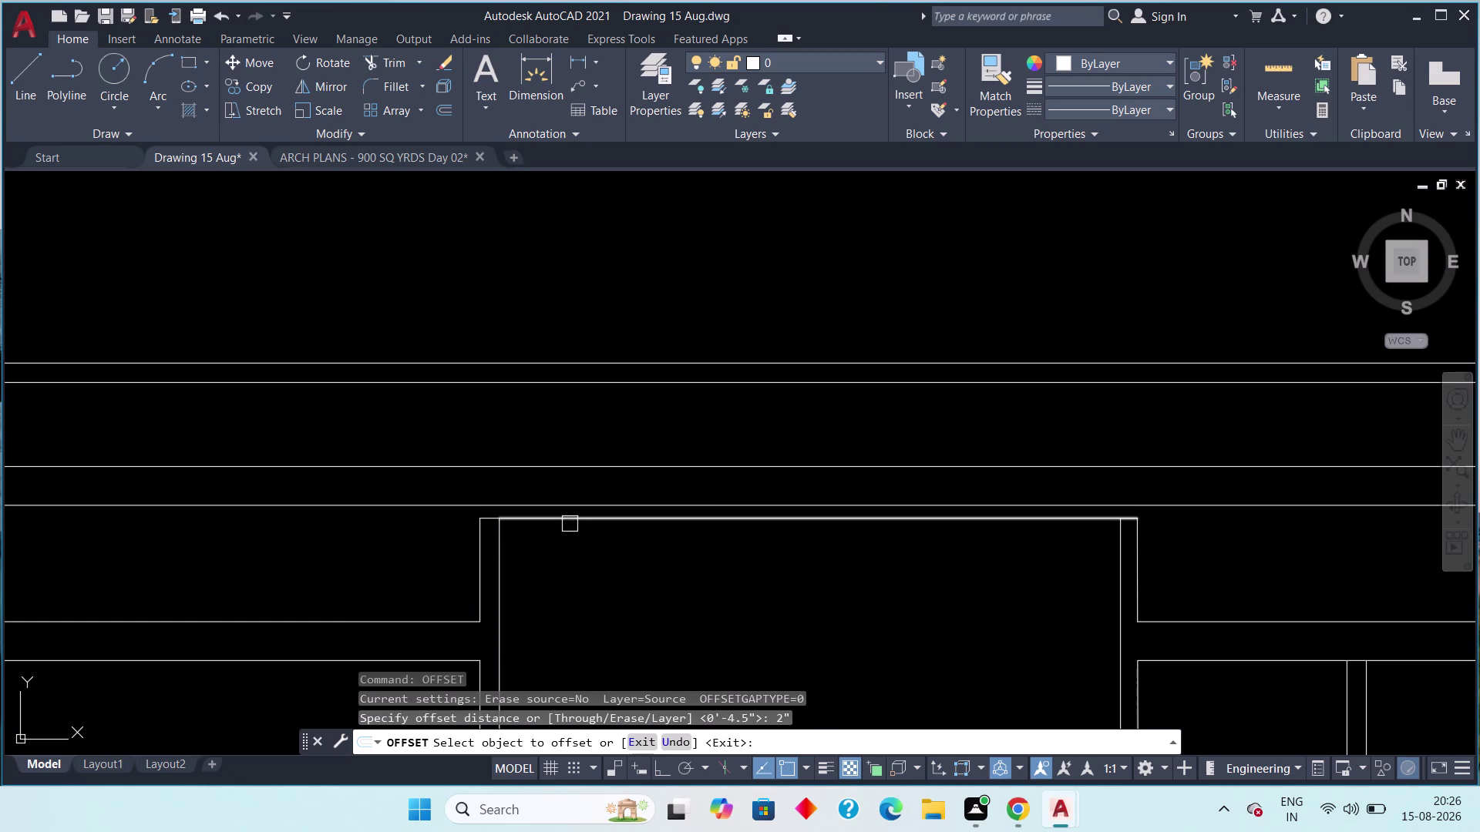
click(570, 524)
click(578, 541)
key(Escape)
key(Escape)
scroll(up, 3)
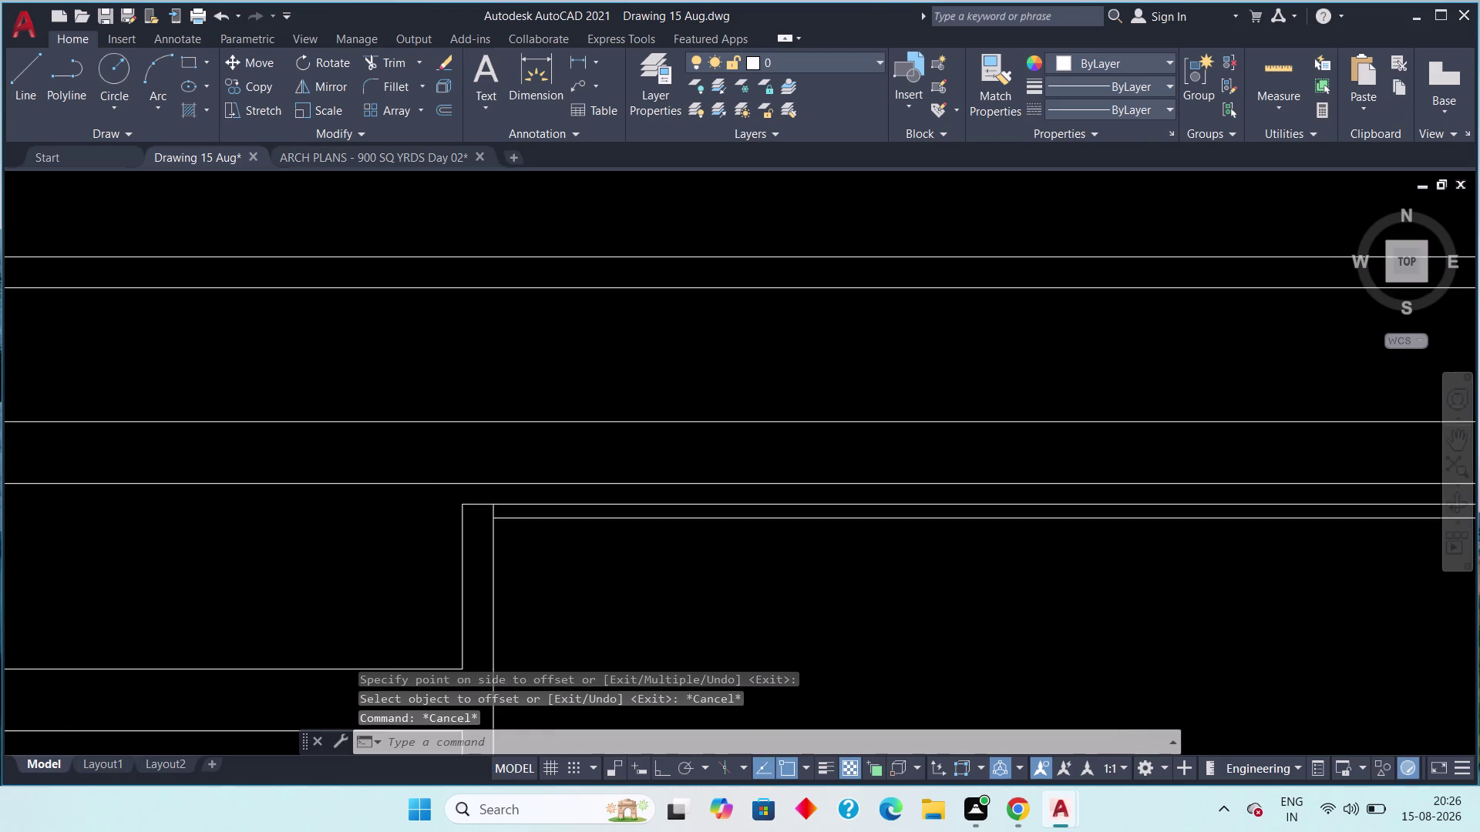
middle_drag(515, 543, 529, 553)
Trim the overlapping wall-line pieces at the partition top and wall corners.
key(t)
key(r)
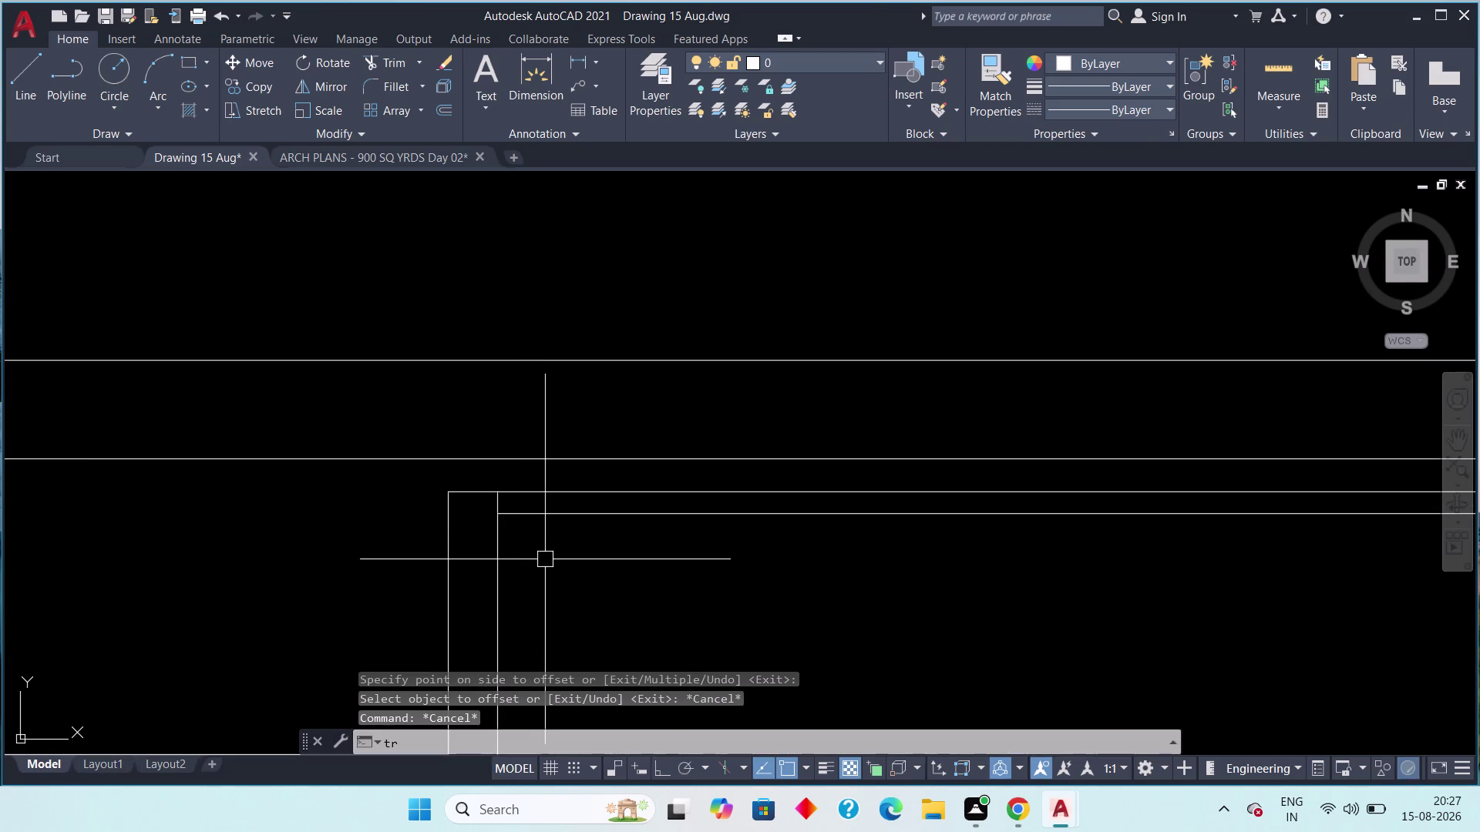
key(space)
scroll(up, 3)
click(387, 448)
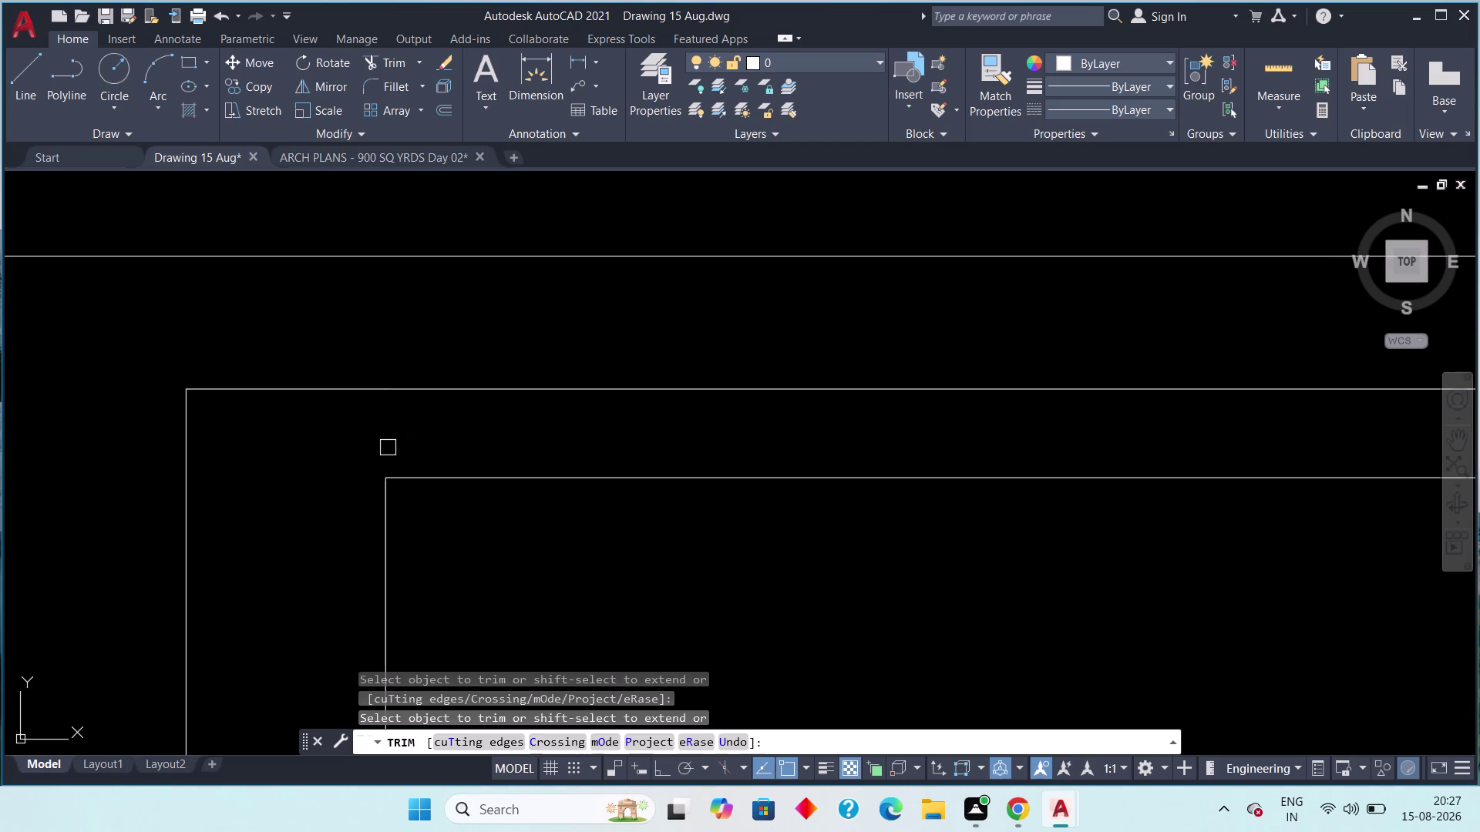
scroll(down, 3)
scroll(down, 3)
middle_drag(825, 592, 379, 523)
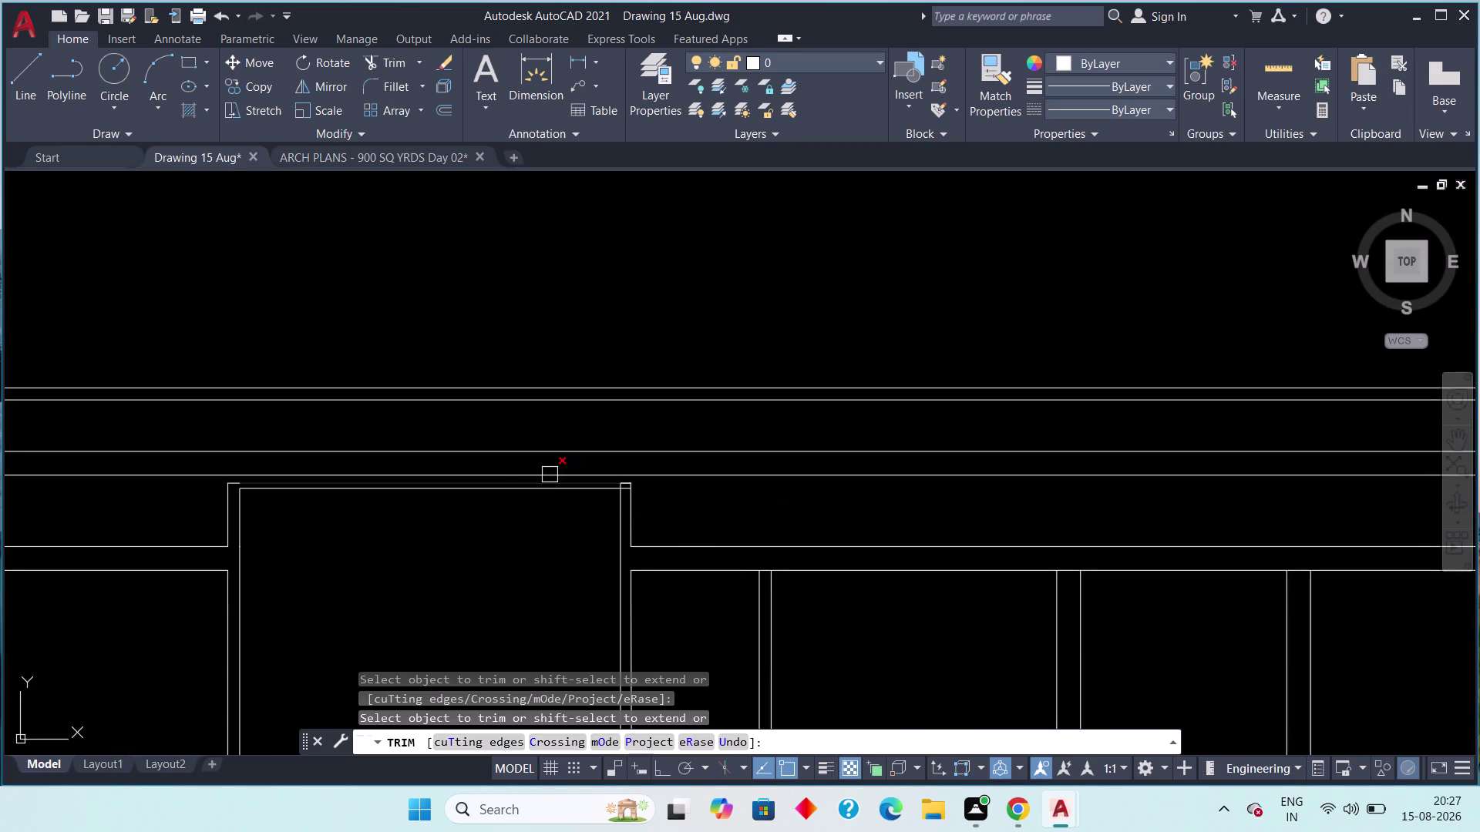
scroll(up, 3)
middle_drag(599, 433, 580, 658)
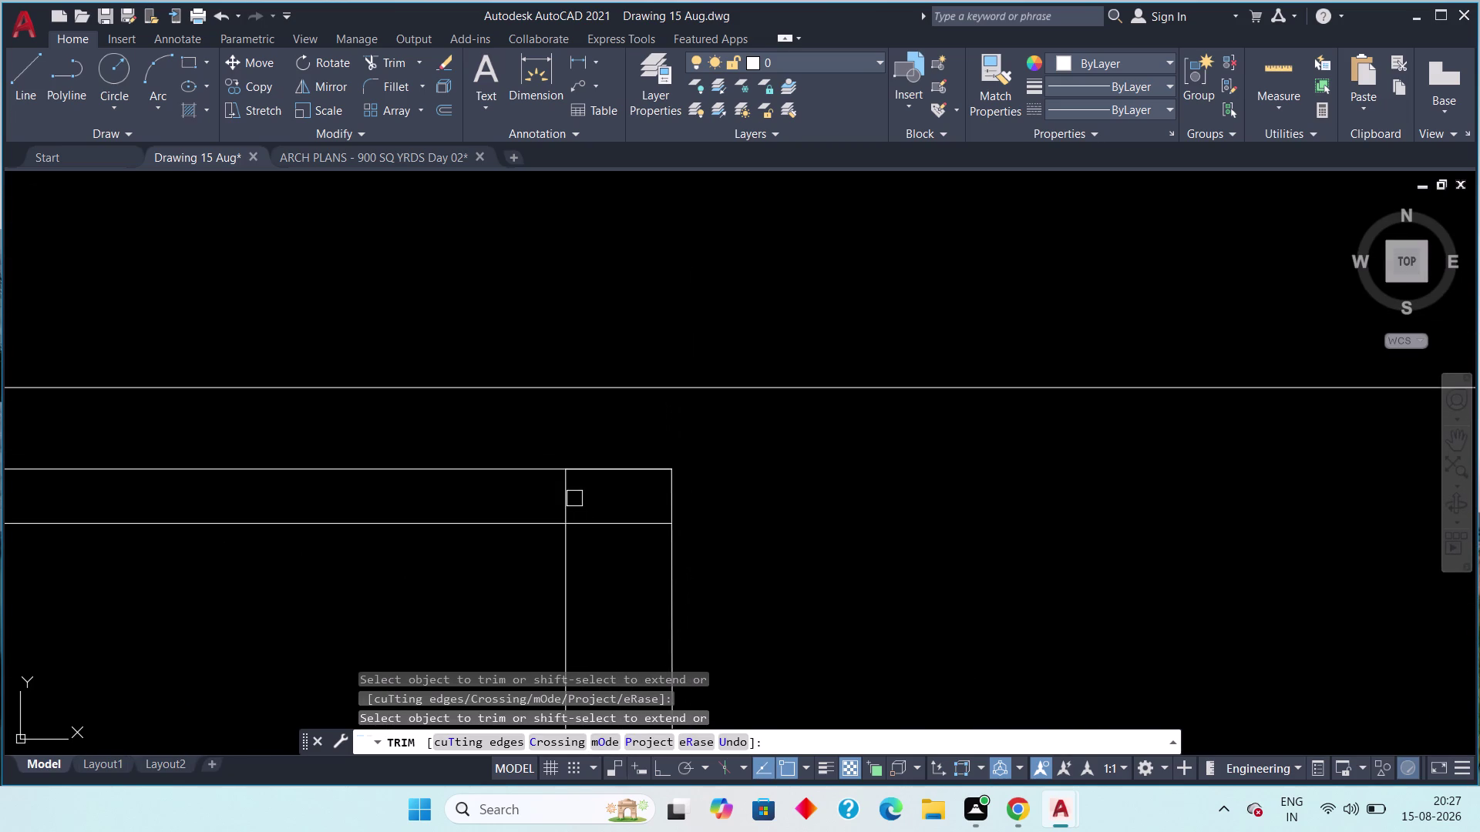
click(568, 498)
click(618, 525)
scroll(down, 3)
middle_drag(531, 571, 577, 545)
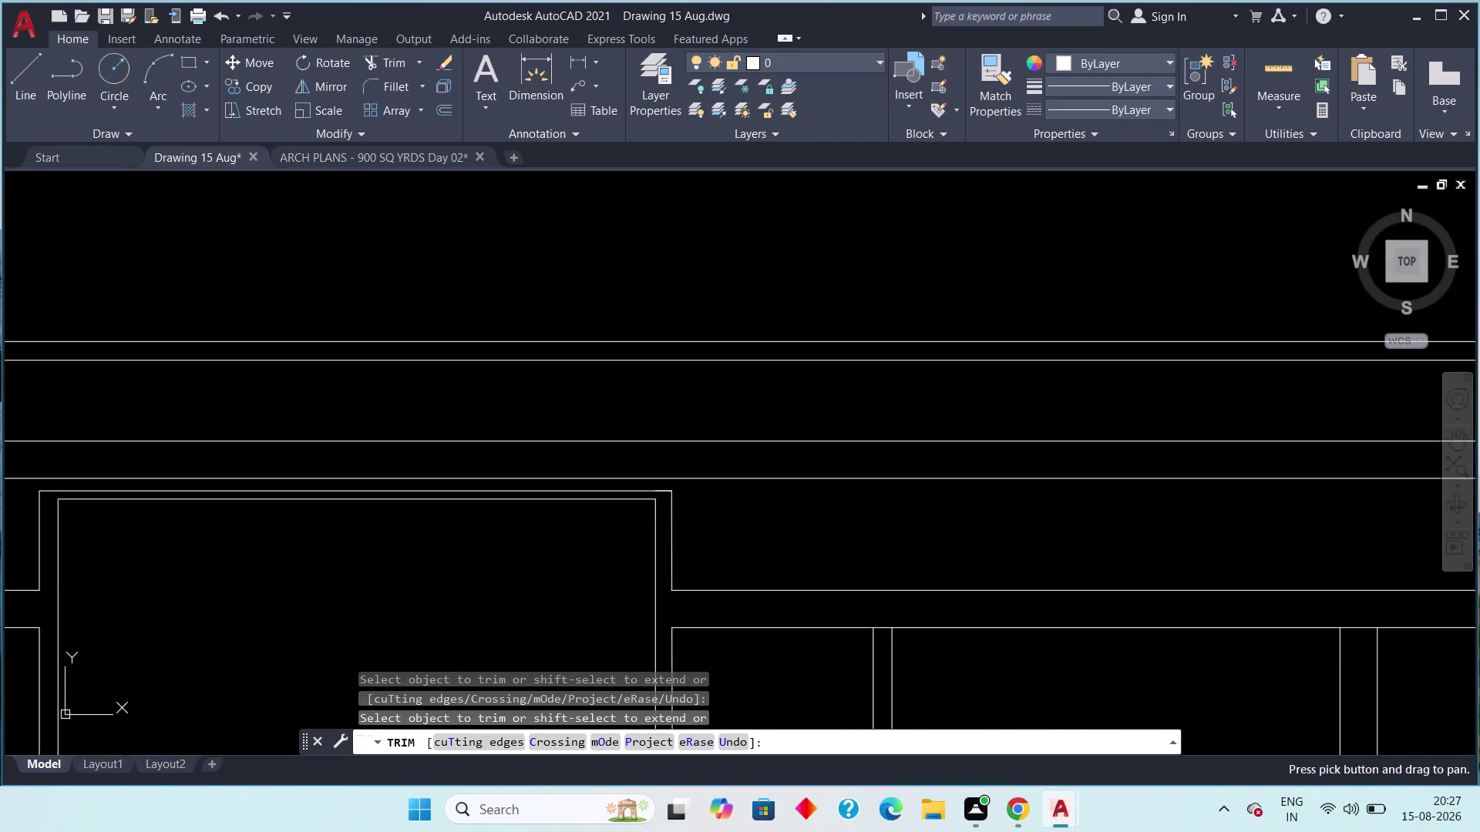
scroll(up, 3)
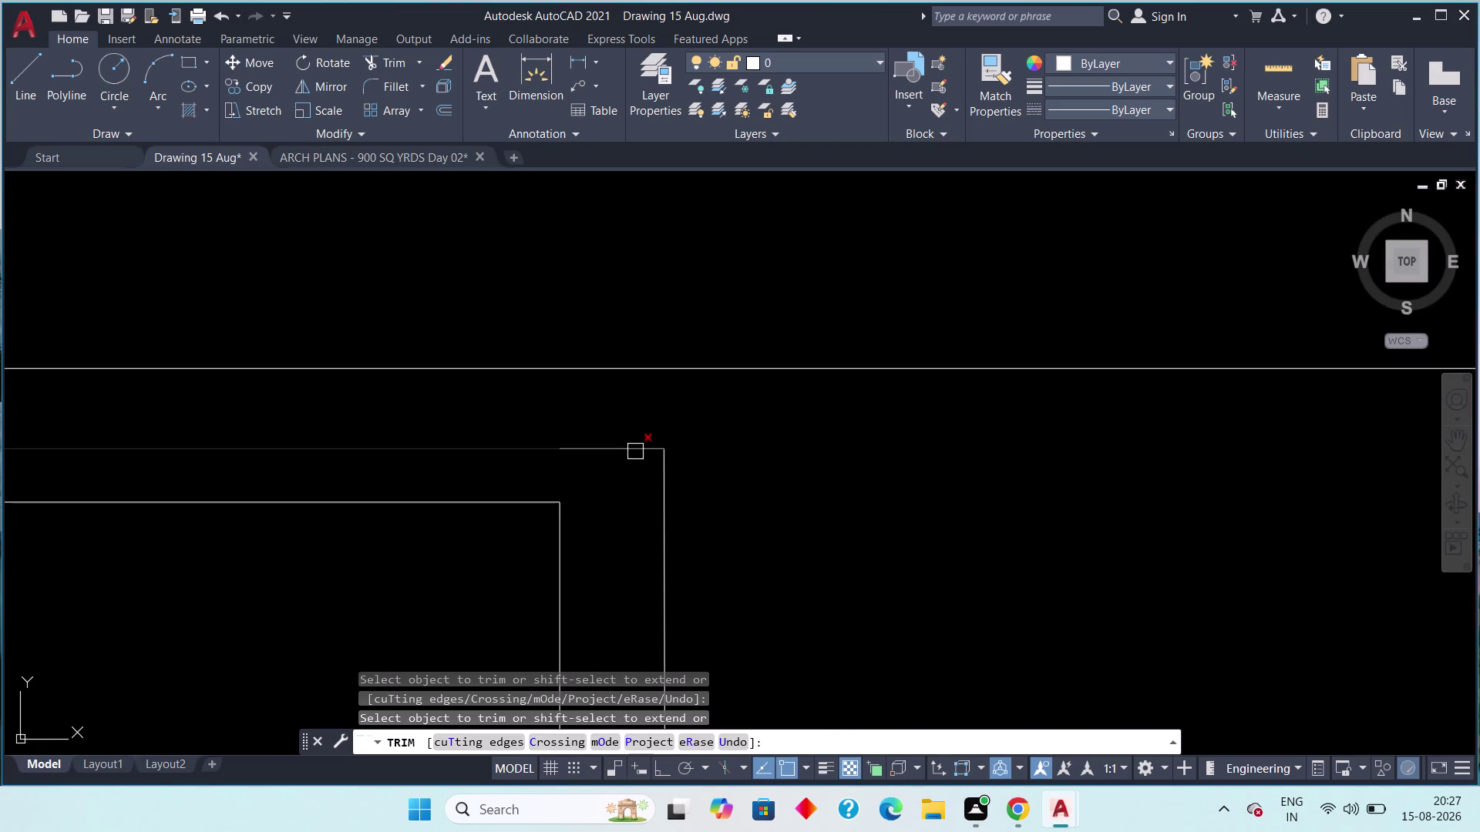
key(Escape)
key(Escape)
Stretch the horizontal wall line's end and delete the short leftover line piece.
click(625, 454)
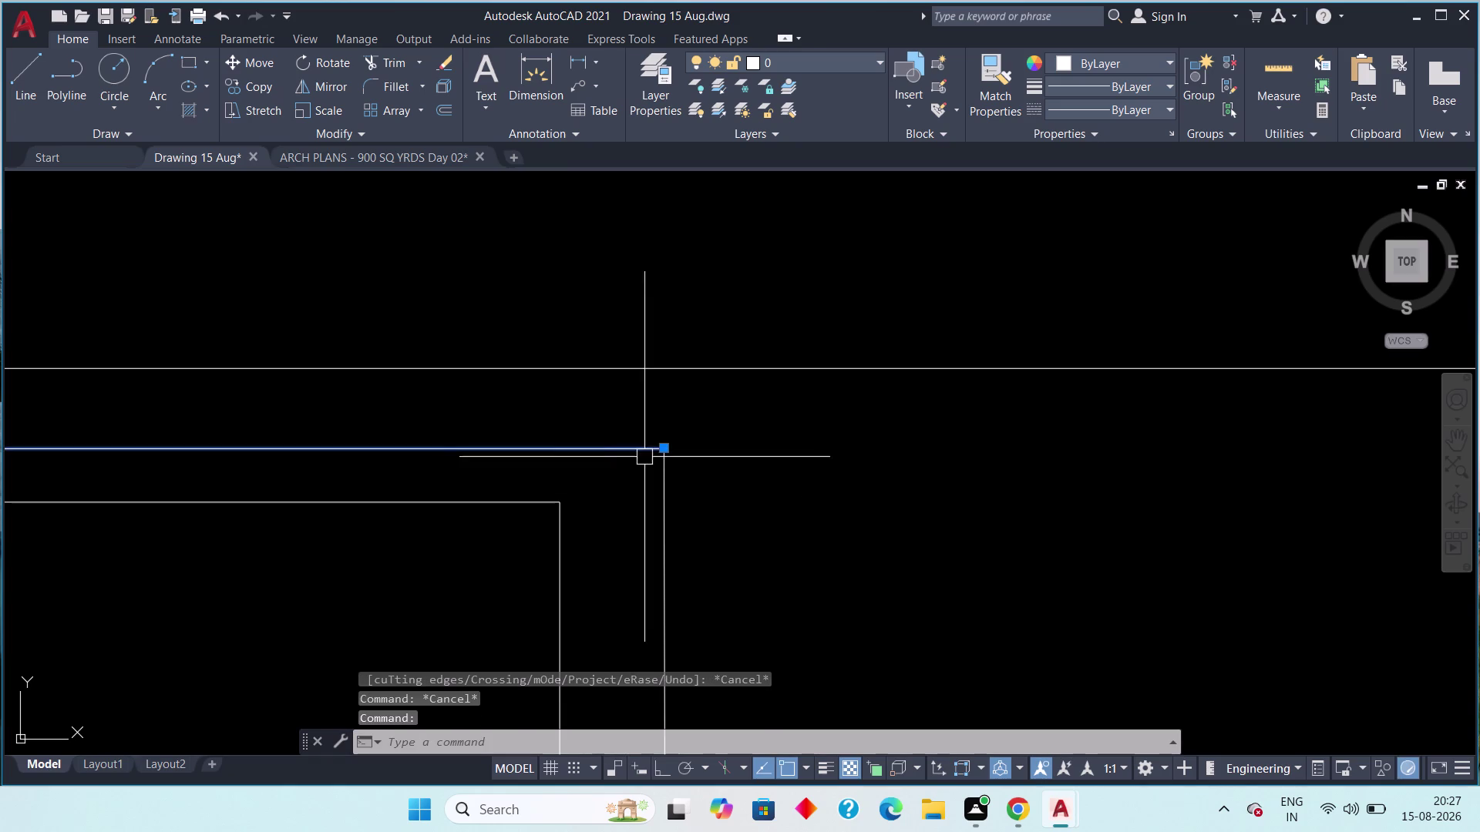
click(663, 448)
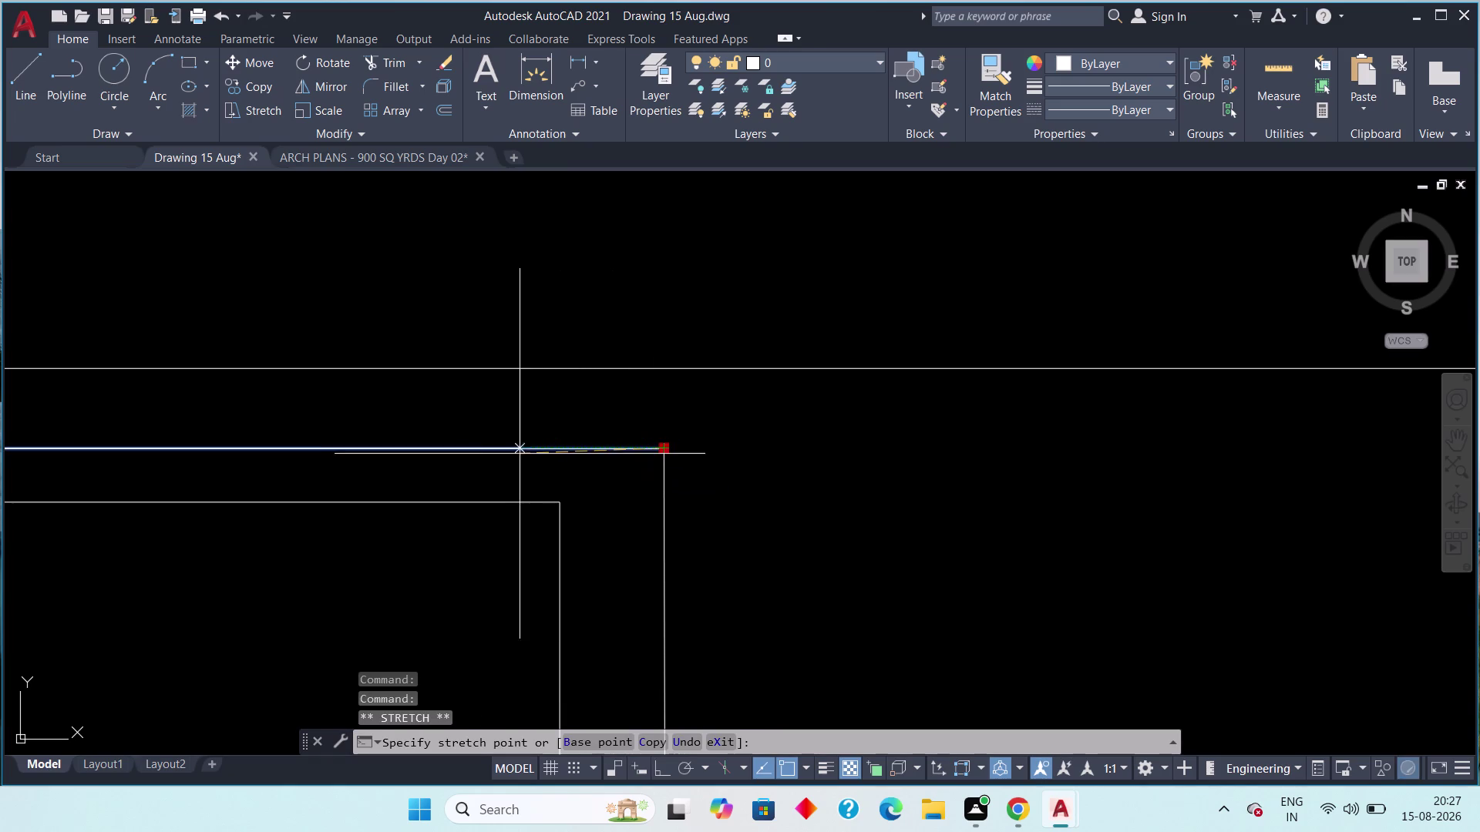
click(504, 455)
key(Escape)
click(602, 447)
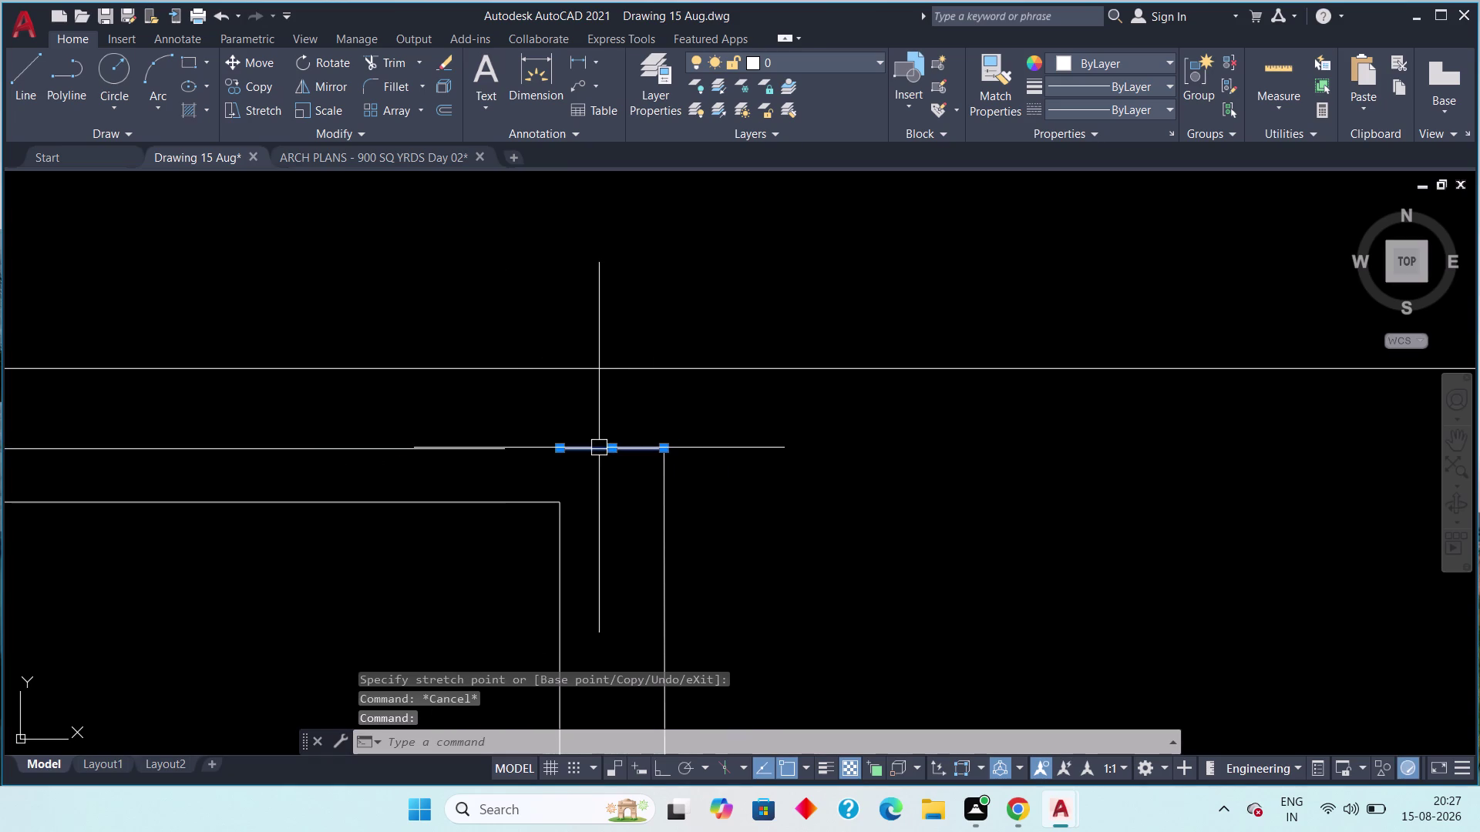
key(Delete)
Grip-stretch the bay's top wall line endpoint toward the side wall, then view the whole bay.
click(488, 447)
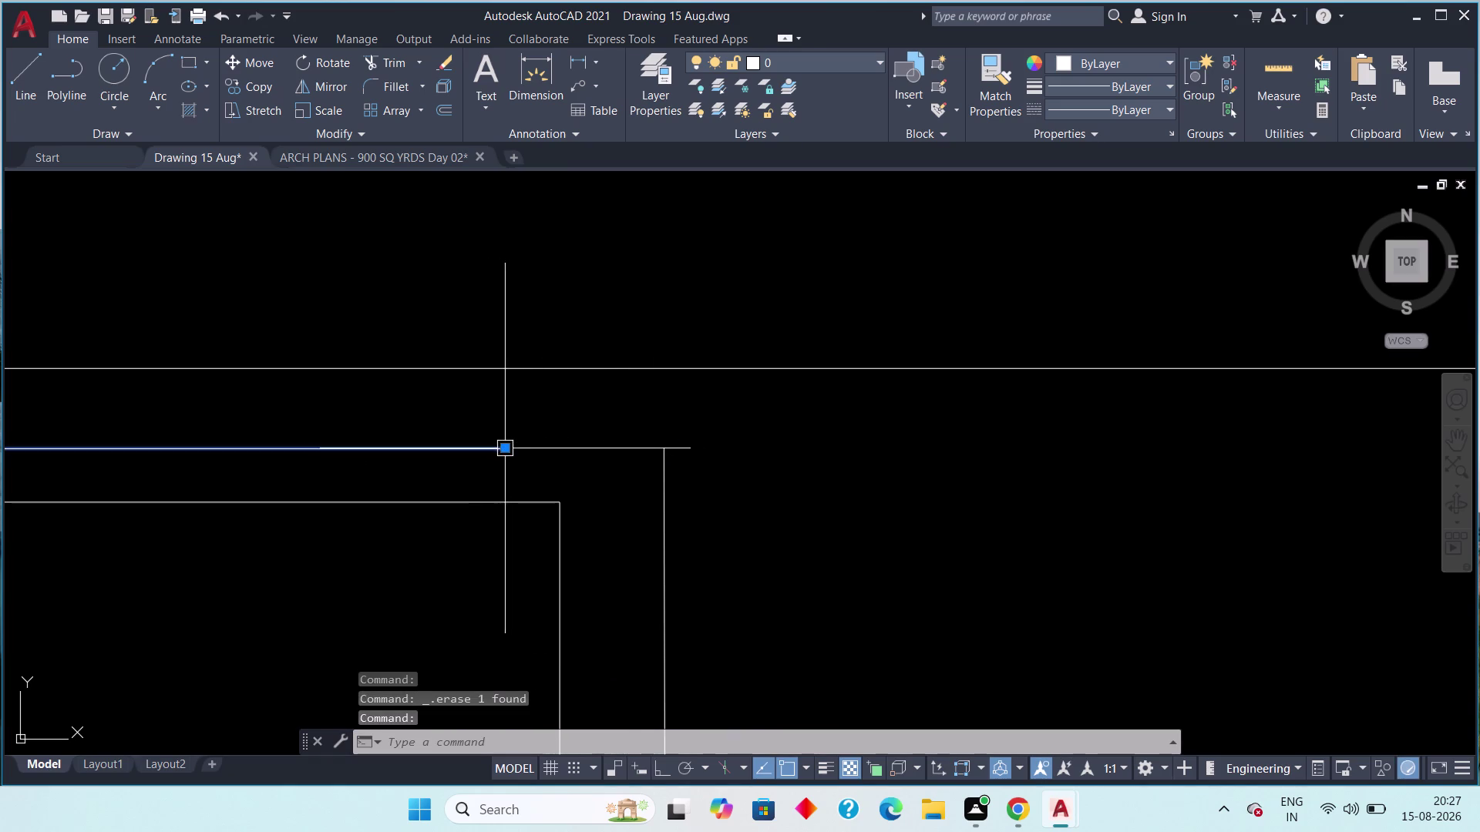
click(508, 449)
click(673, 446)
scroll(down, 3)
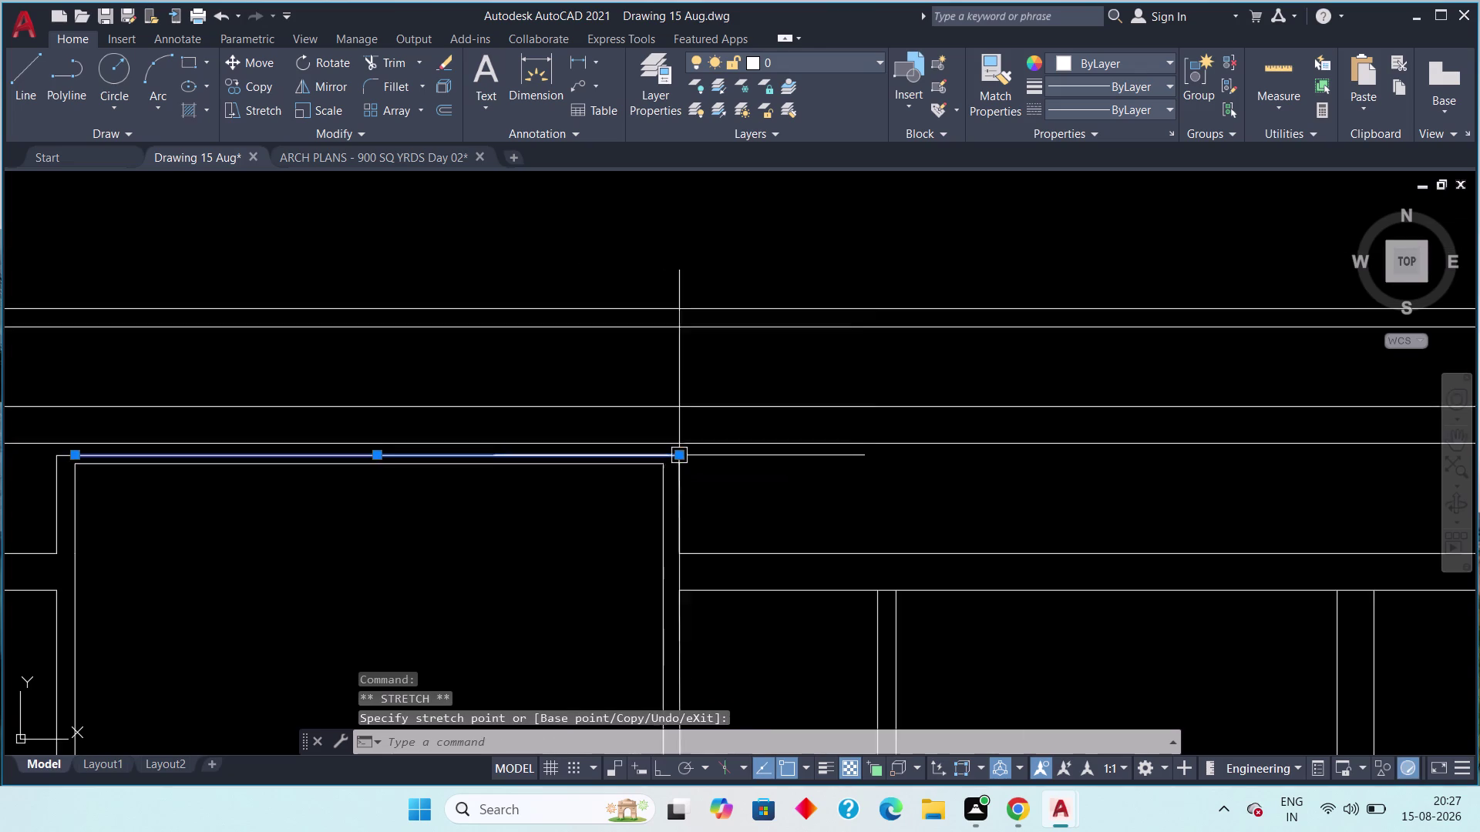
middle_drag(694, 473, 805, 424)
scroll(up, 3)
scroll(down, 3)
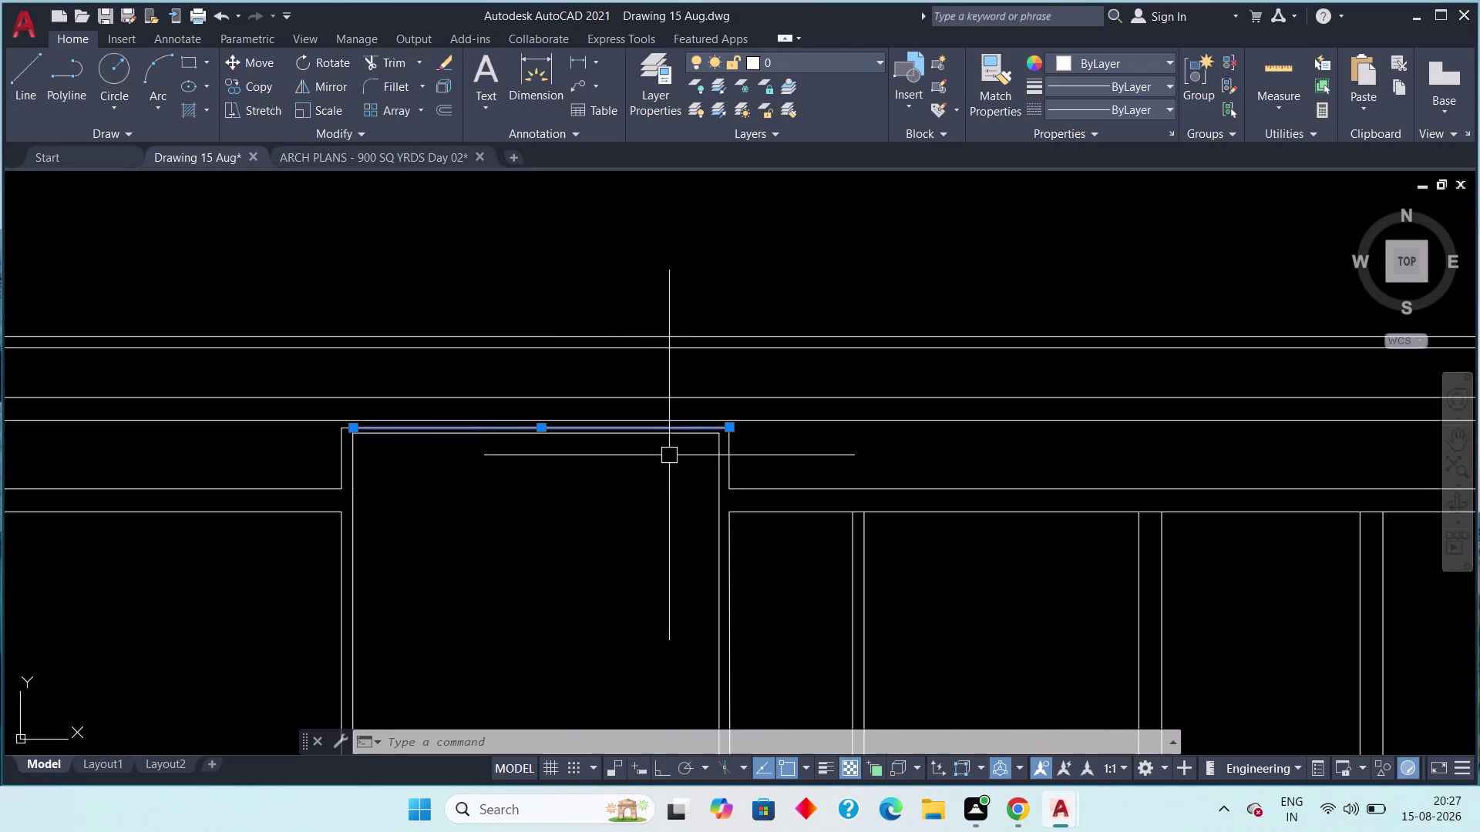
scroll(down, 3)
middle_drag(636, 473, 693, 463)
scroll(down, 3)
key(Escape)
scroll(up, 3)
middle_drag(690, 462, 759, 529)
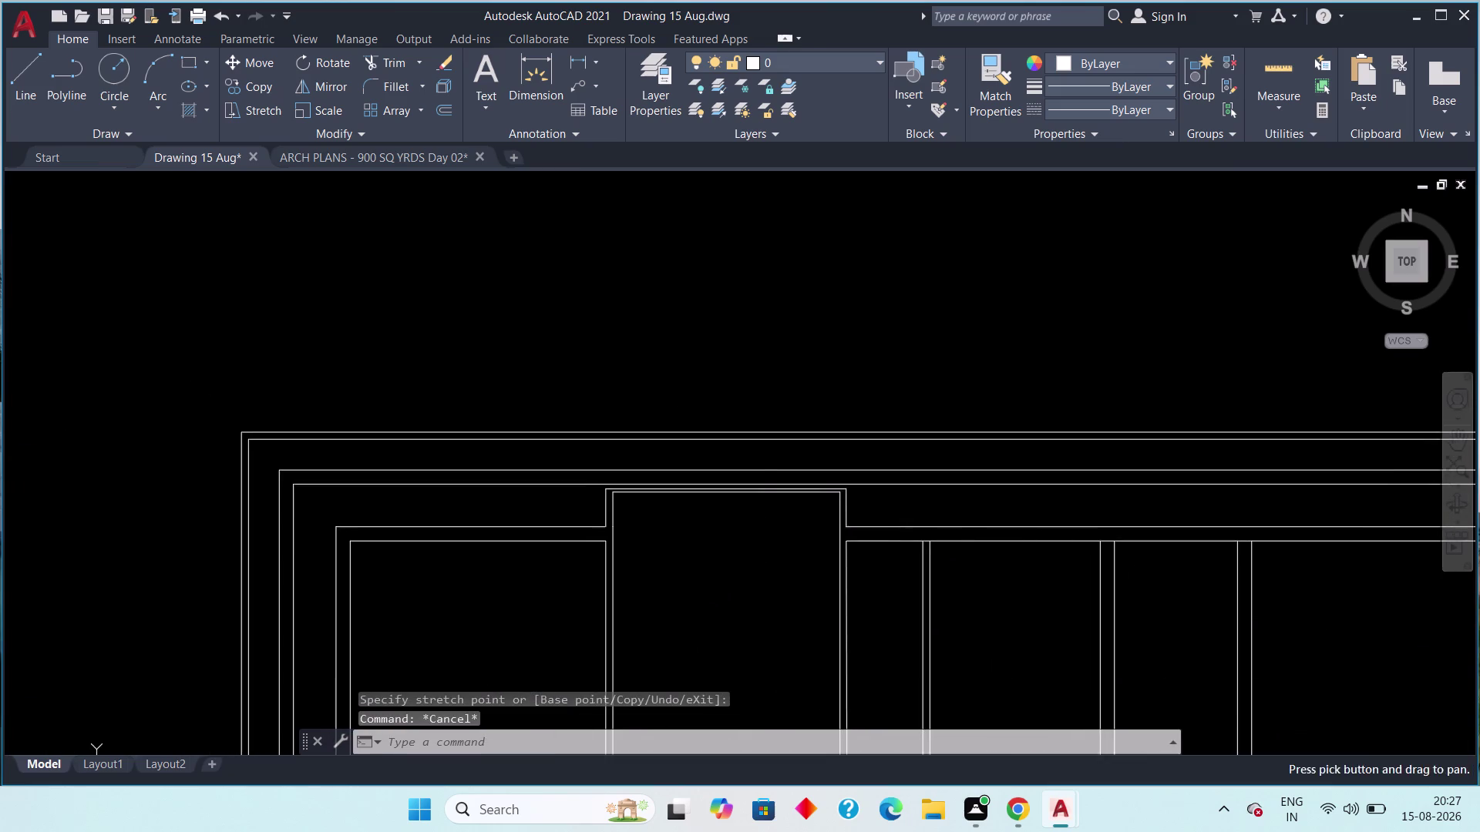
scroll(up, 3)
click(322, 146)
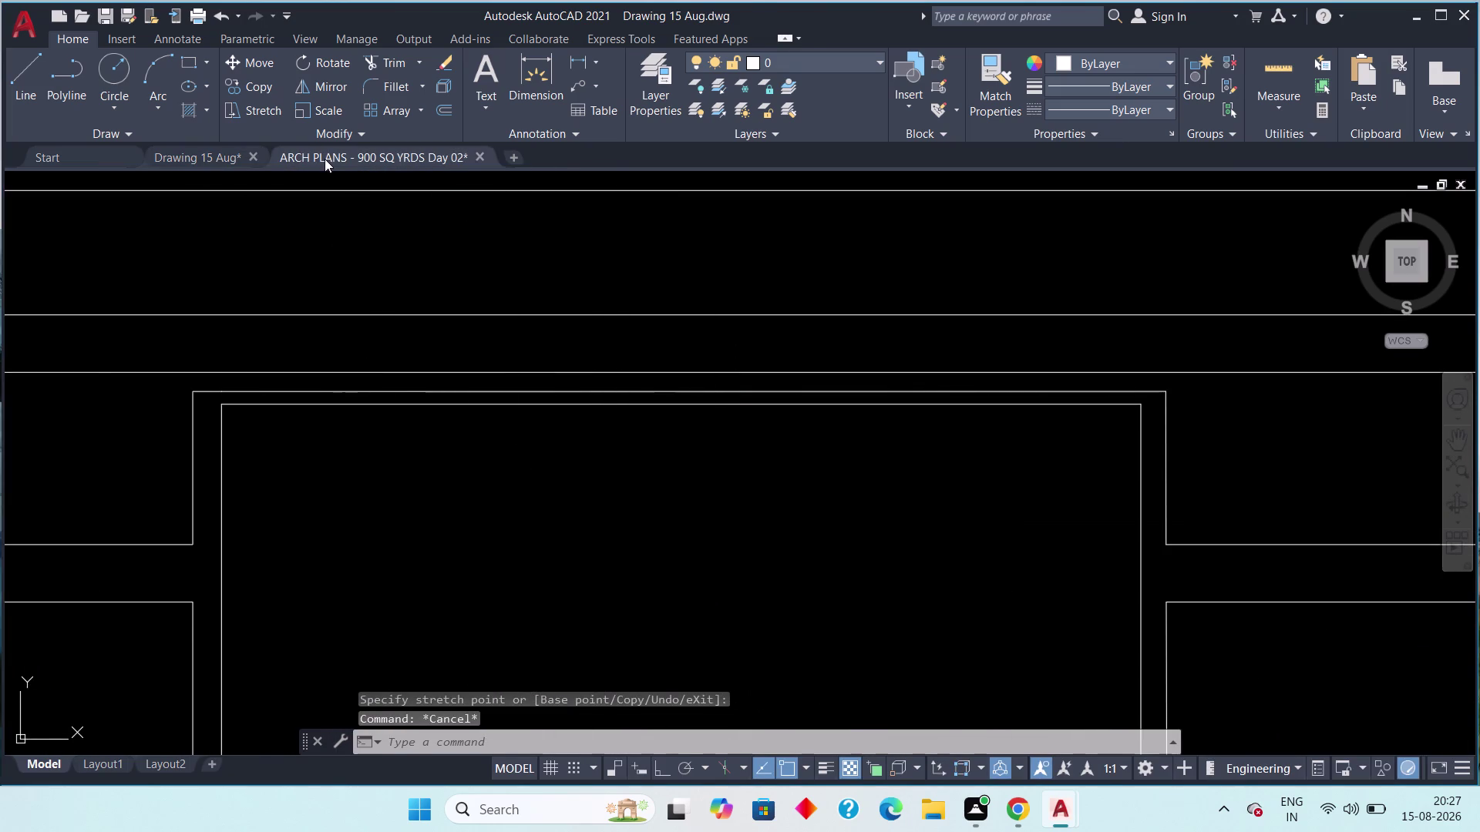
Frame the balcony in ARCH PLANS and pick its outer wall edge for a linear dimension.
scroll(down, 3)
middle_drag(471, 504, 496, 419)
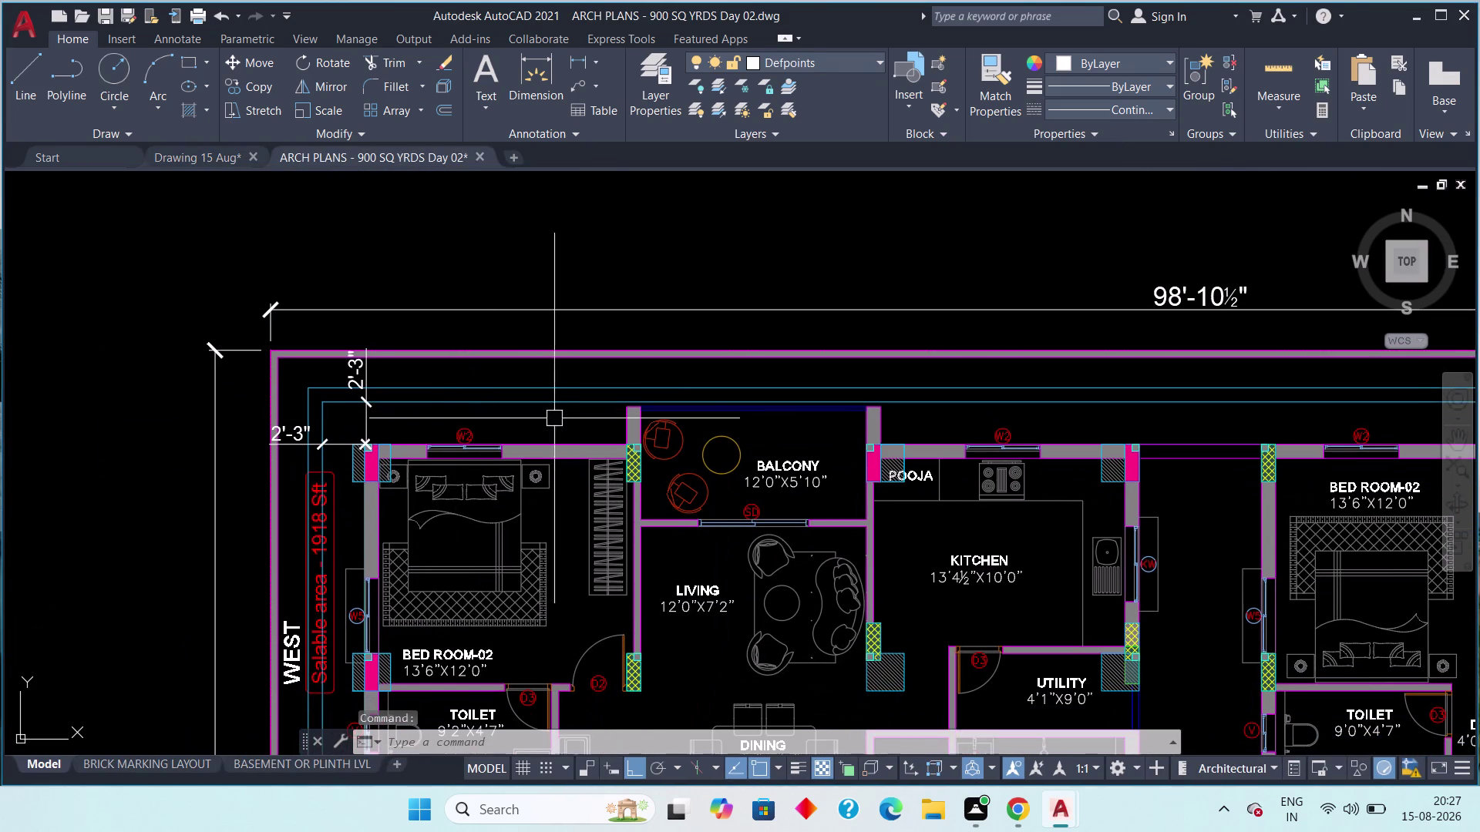
middle_drag(723, 434, 628, 414)
scroll(up, 3)
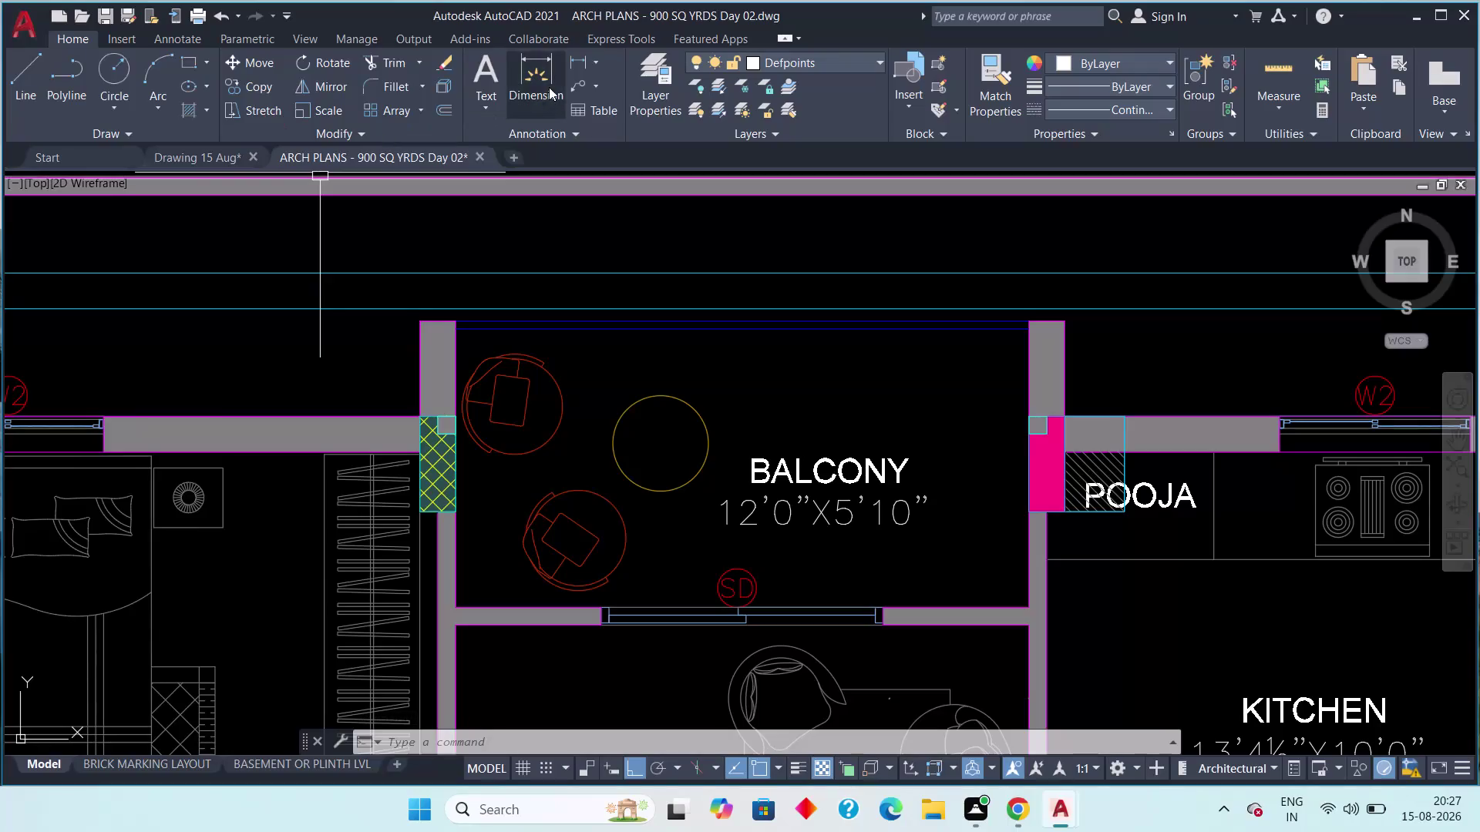
click(577, 60)
scroll(up, 3)
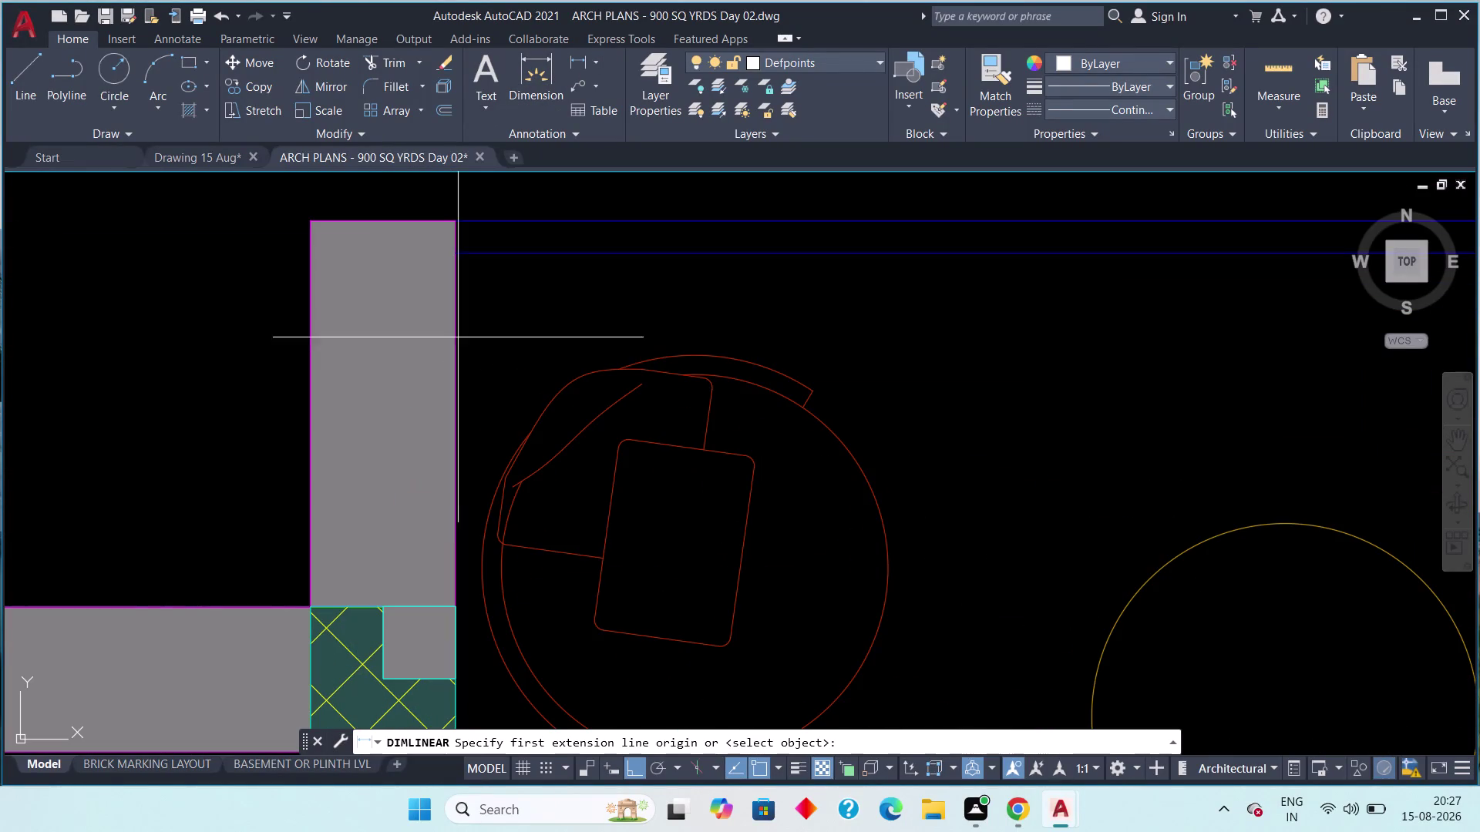
click(456, 258)
Pick the inner wall corner, place the 5'-10" dimension, and return to Drawing 15 Aug.
middle_drag(483, 630, 482, 494)
scroll(down, 3)
middle_drag(482, 495, 482, 461)
middle_drag(493, 542, 490, 460)
scroll(up, 3)
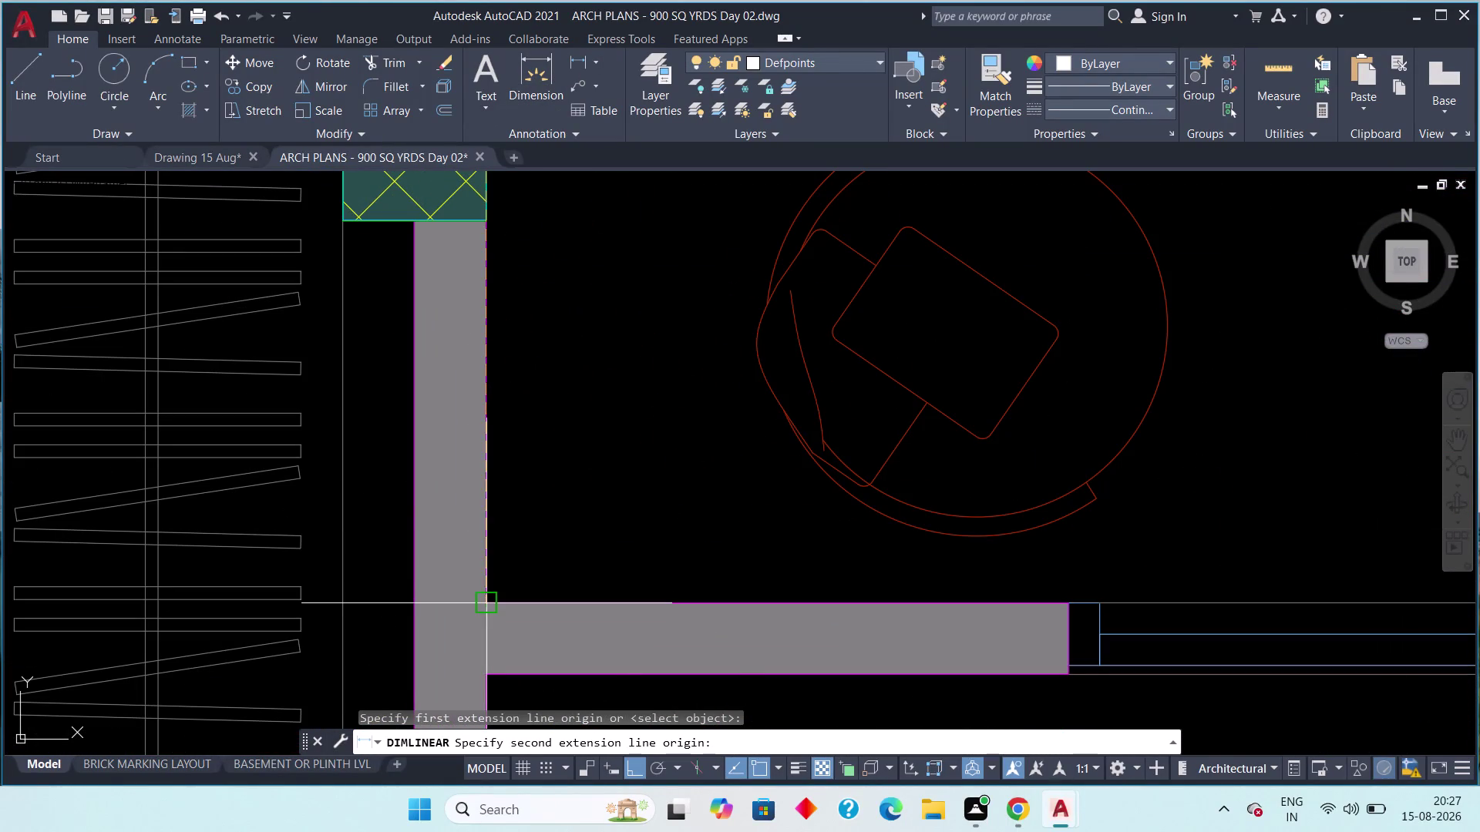
click(492, 597)
scroll(down, 3)
click(627, 573)
scroll(down, 3)
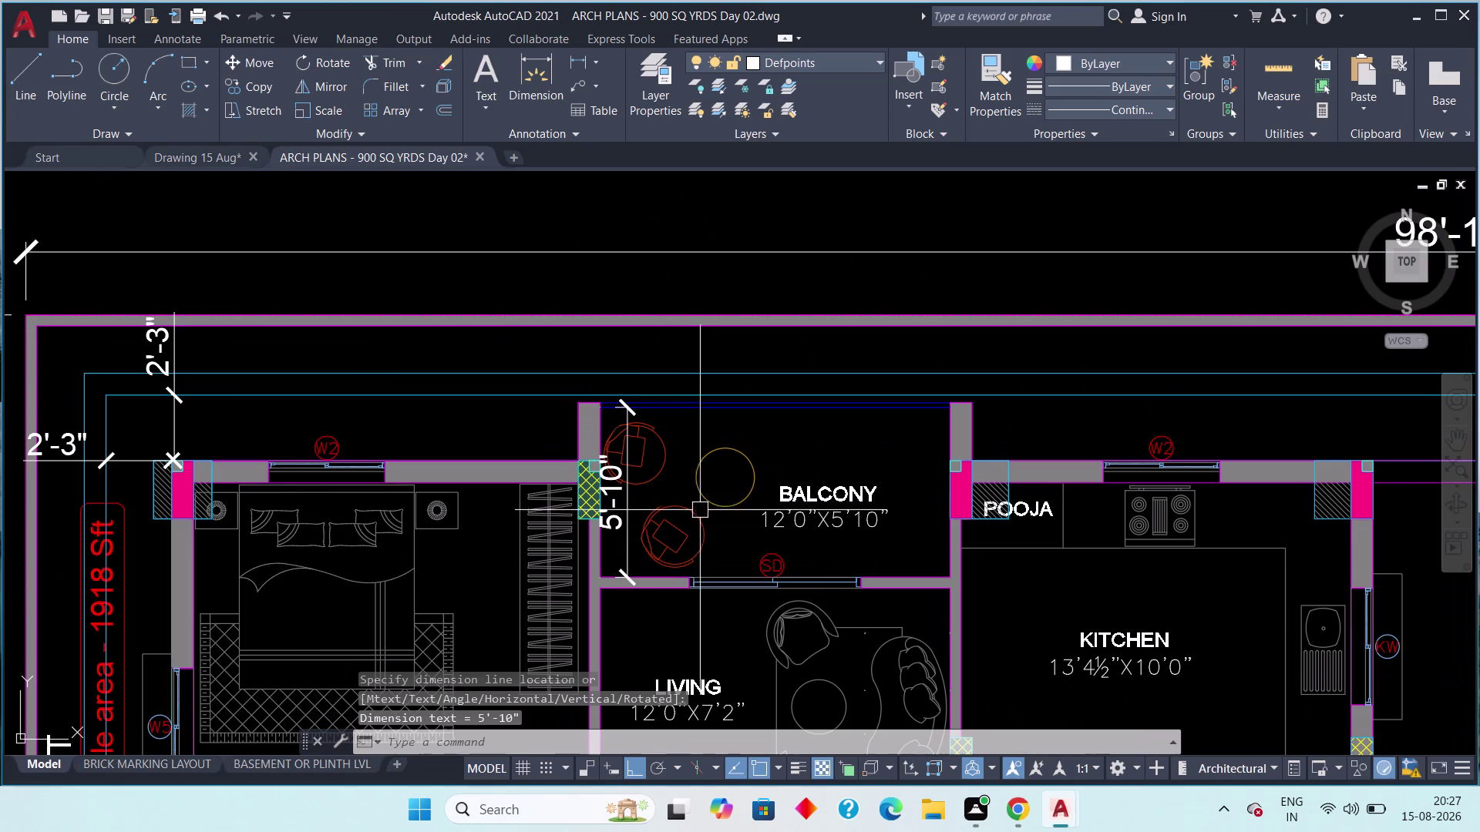
key(Escape)
click(213, 157)
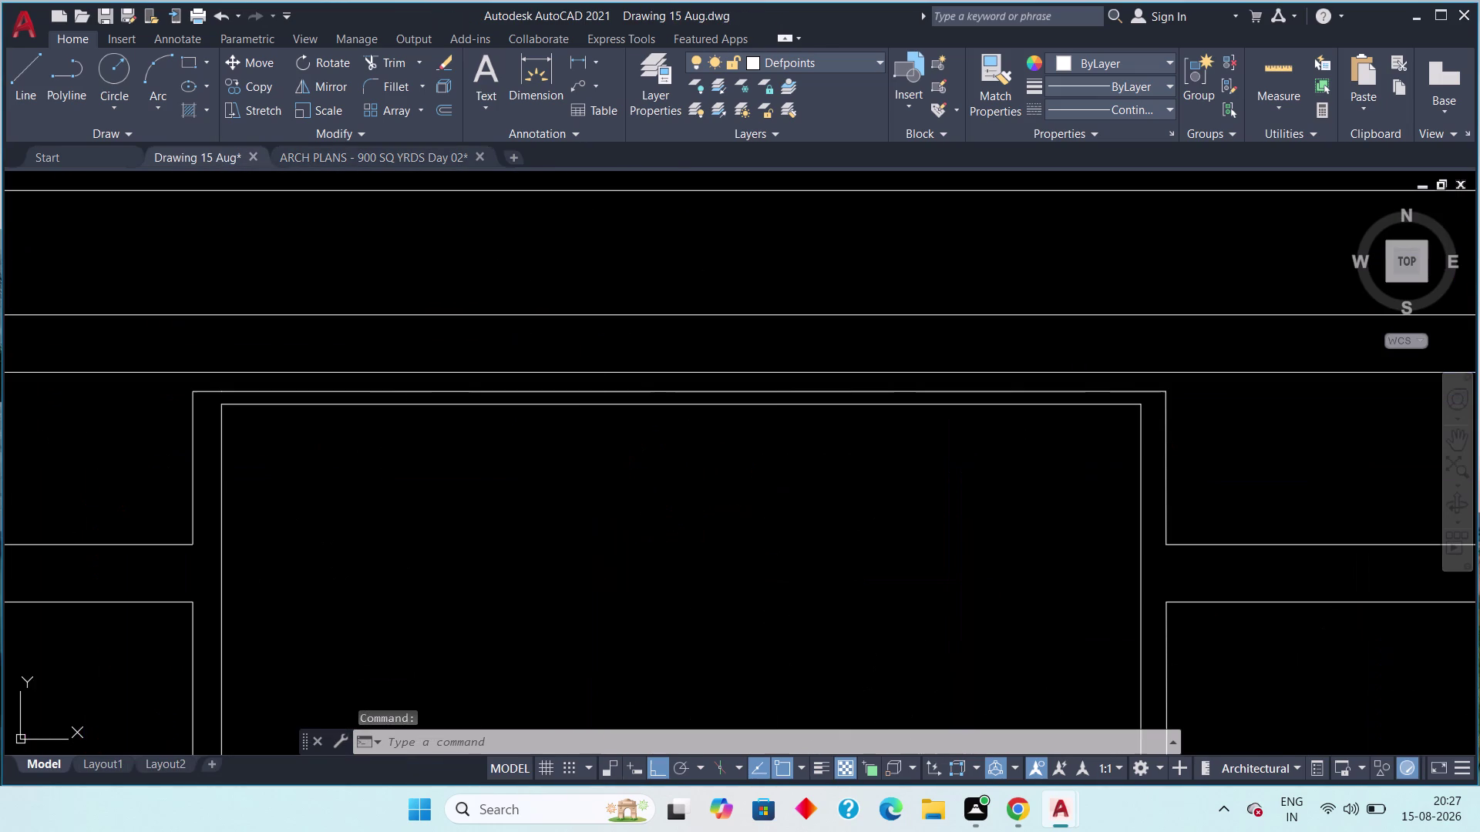
Offset the bay's top line 5'10" inward to form the balcony wall line.
scroll(down, 3)
middle_drag(660, 483, 629, 444)
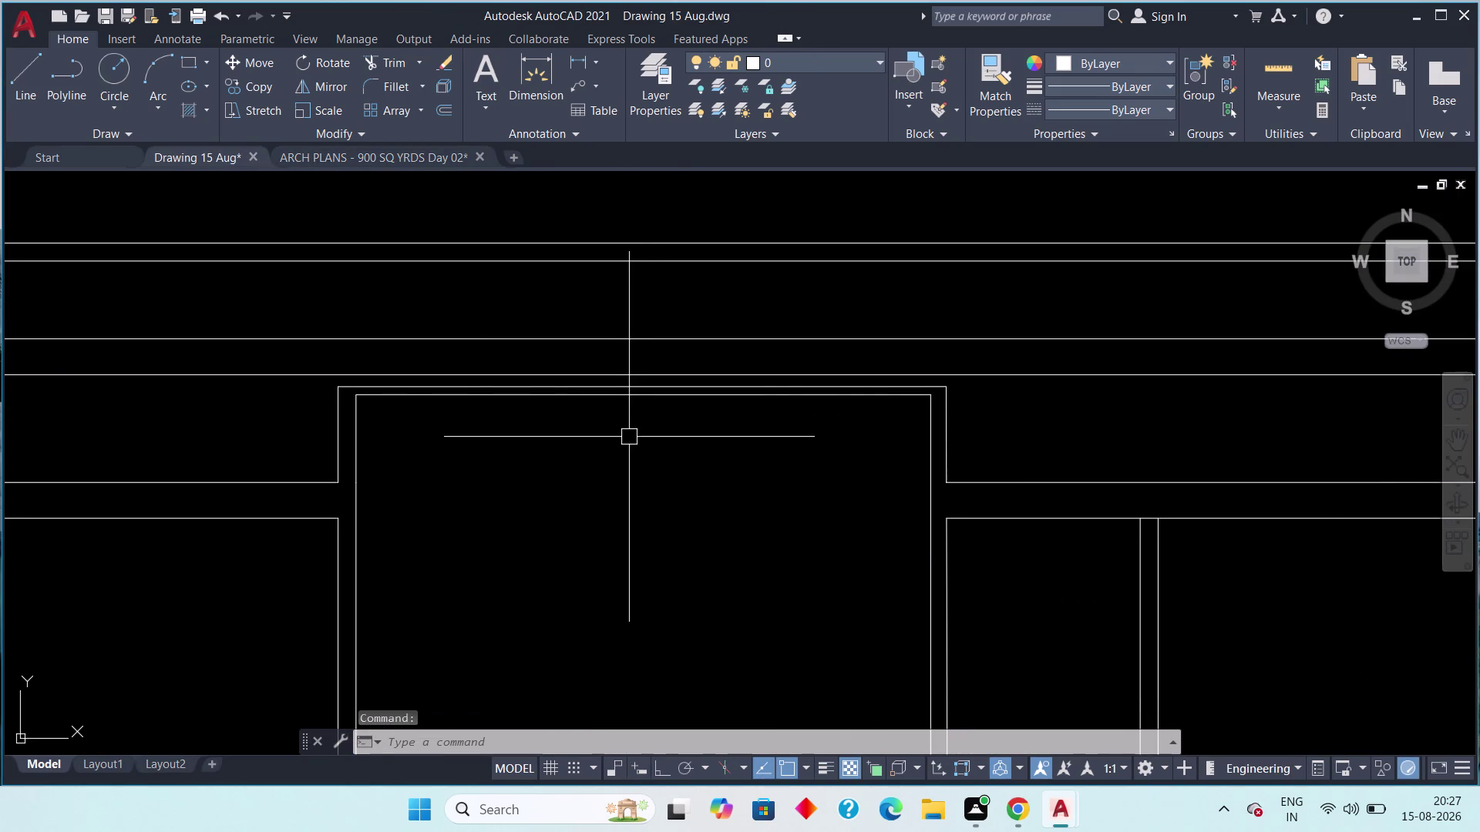
text(off)
key(space)
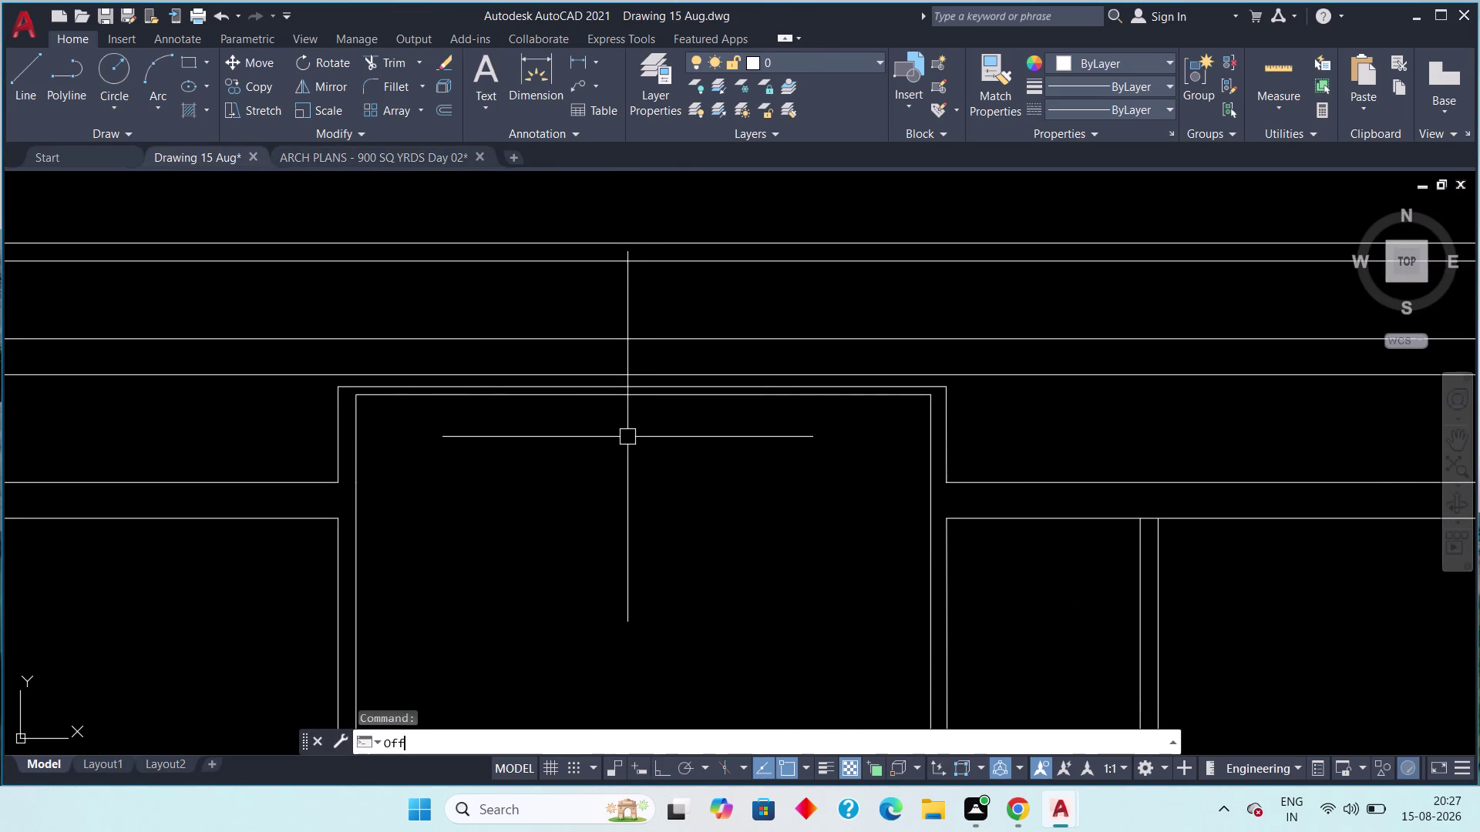
text(5'10)
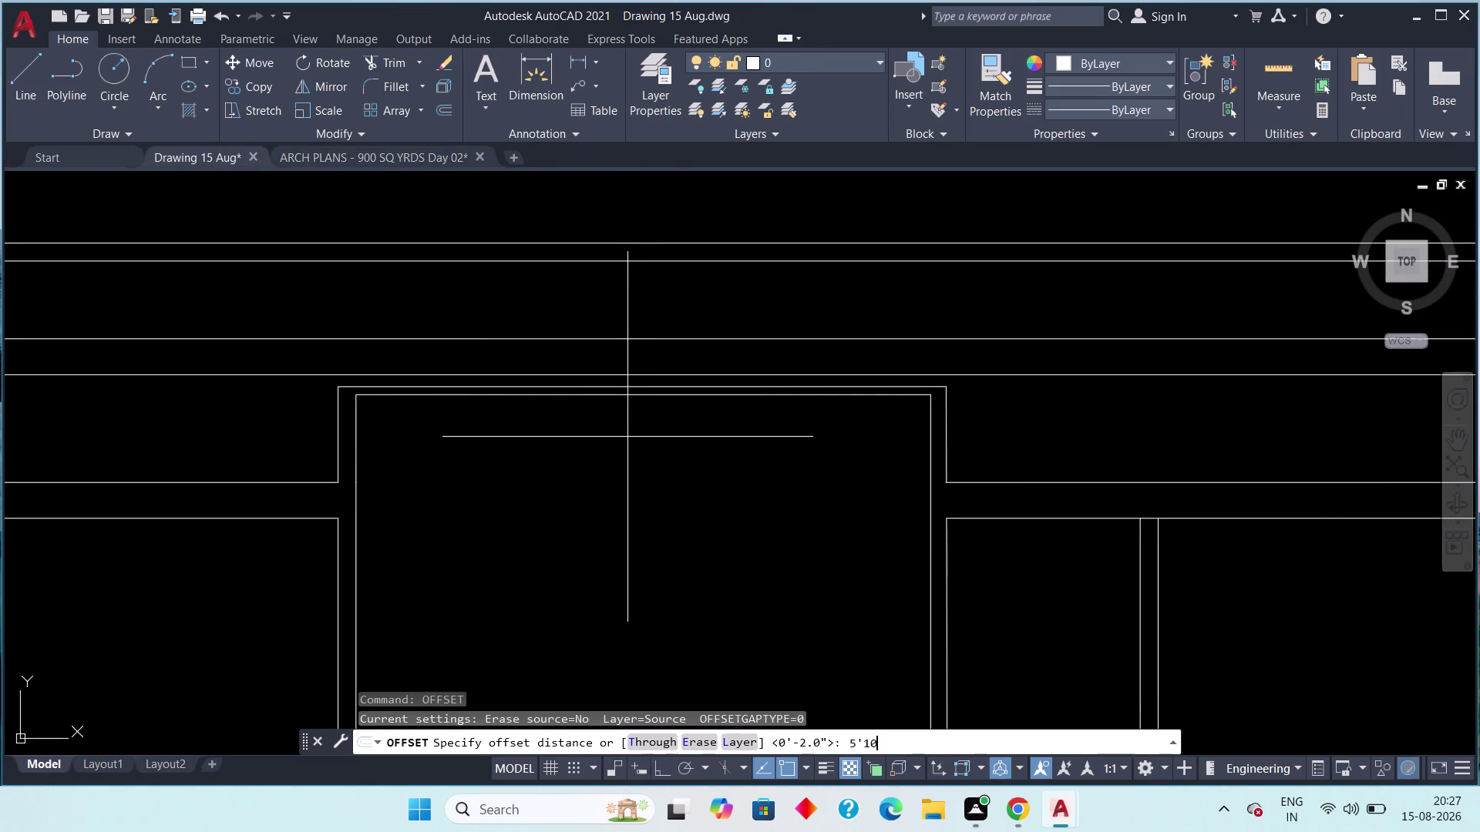
text(")
key(space)
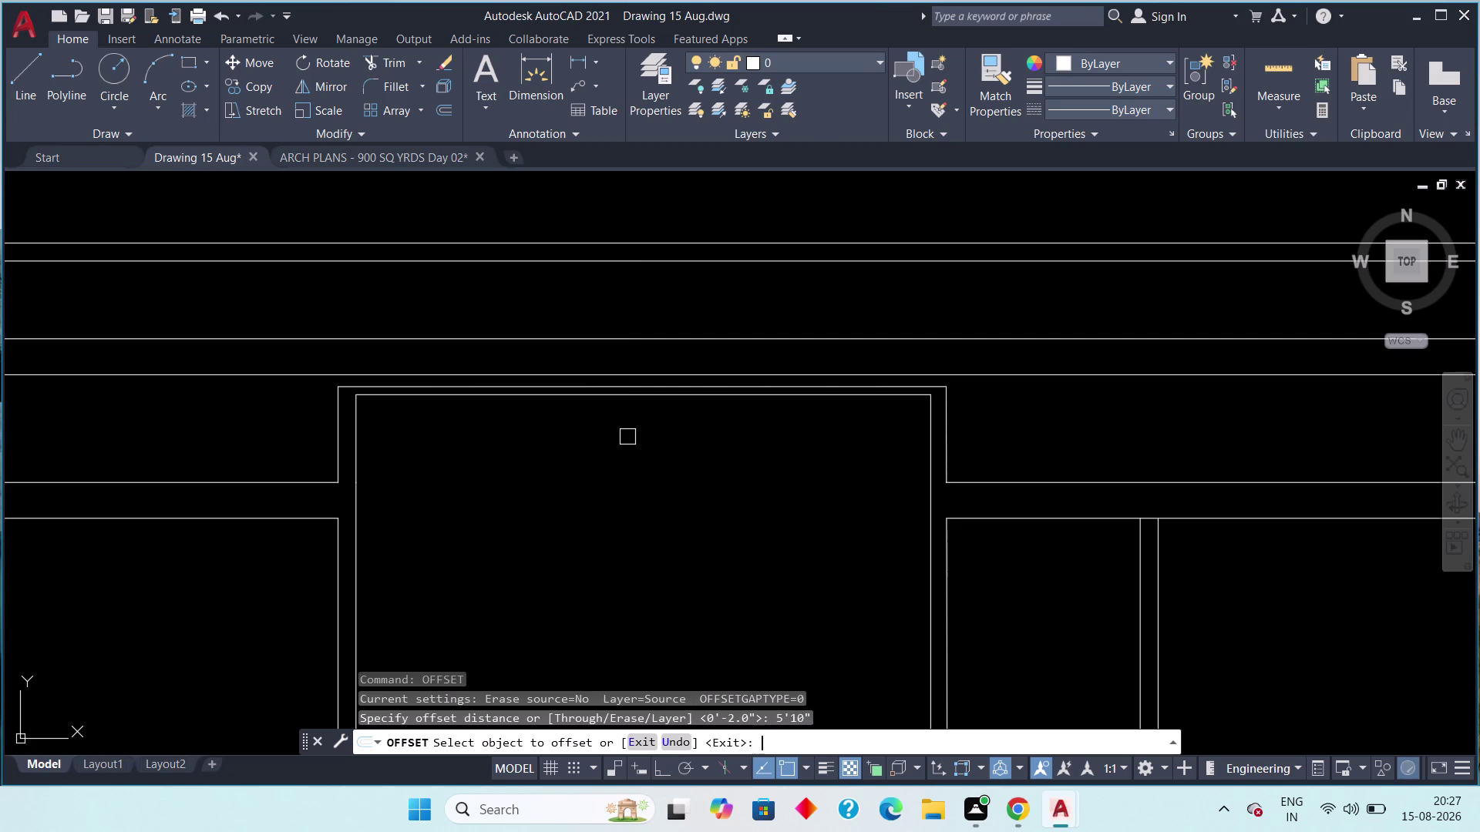
click(612, 398)
click(609, 598)
scroll(down, 3)
middle_drag(599, 586, 598, 583)
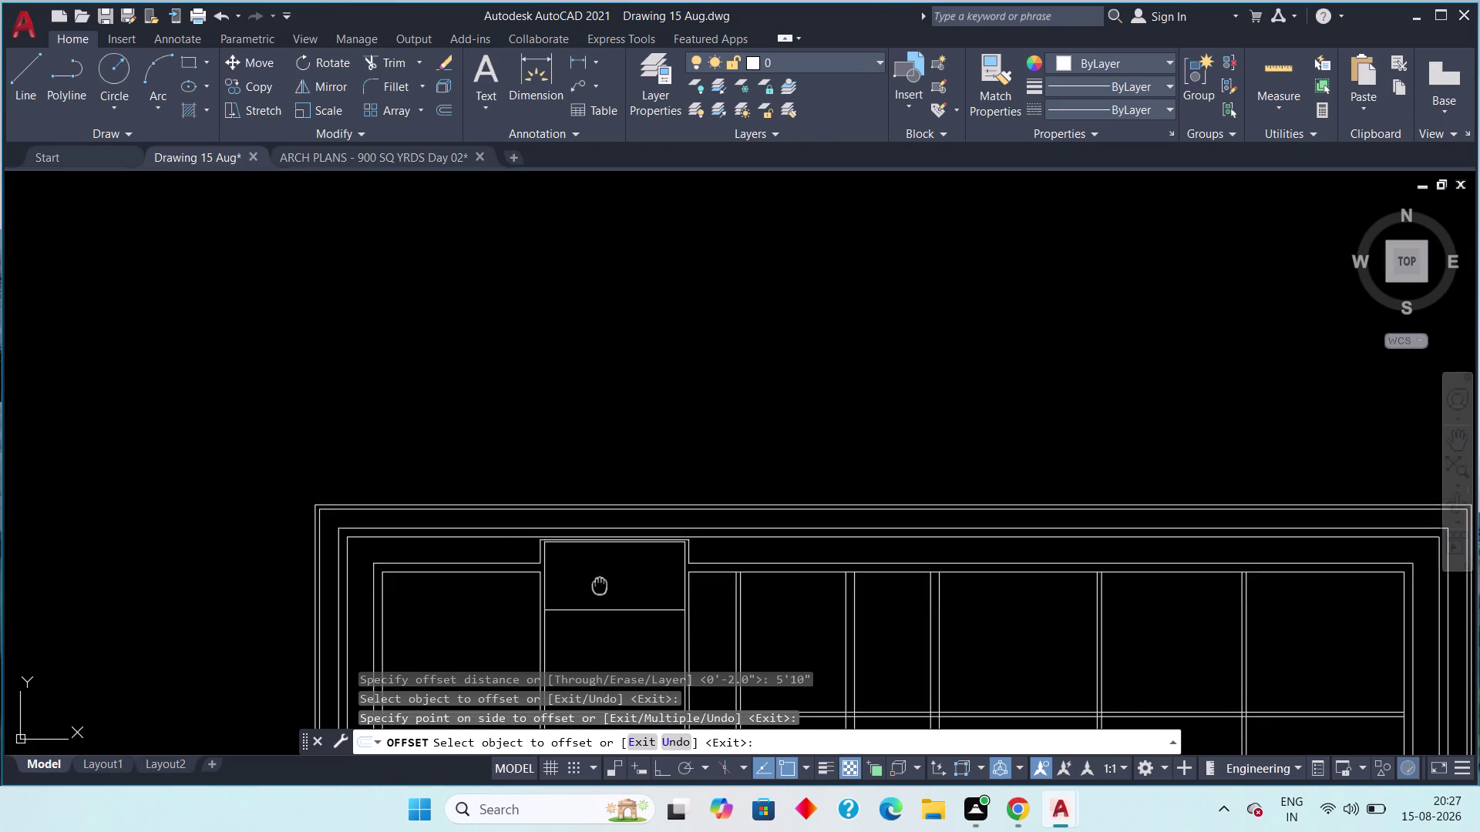
middle_drag(598, 583, 588, 431)
key(Escape)
Offset the new balcony line 4.5" outward for the wall thickness.
key(space)
scroll(up, 3)
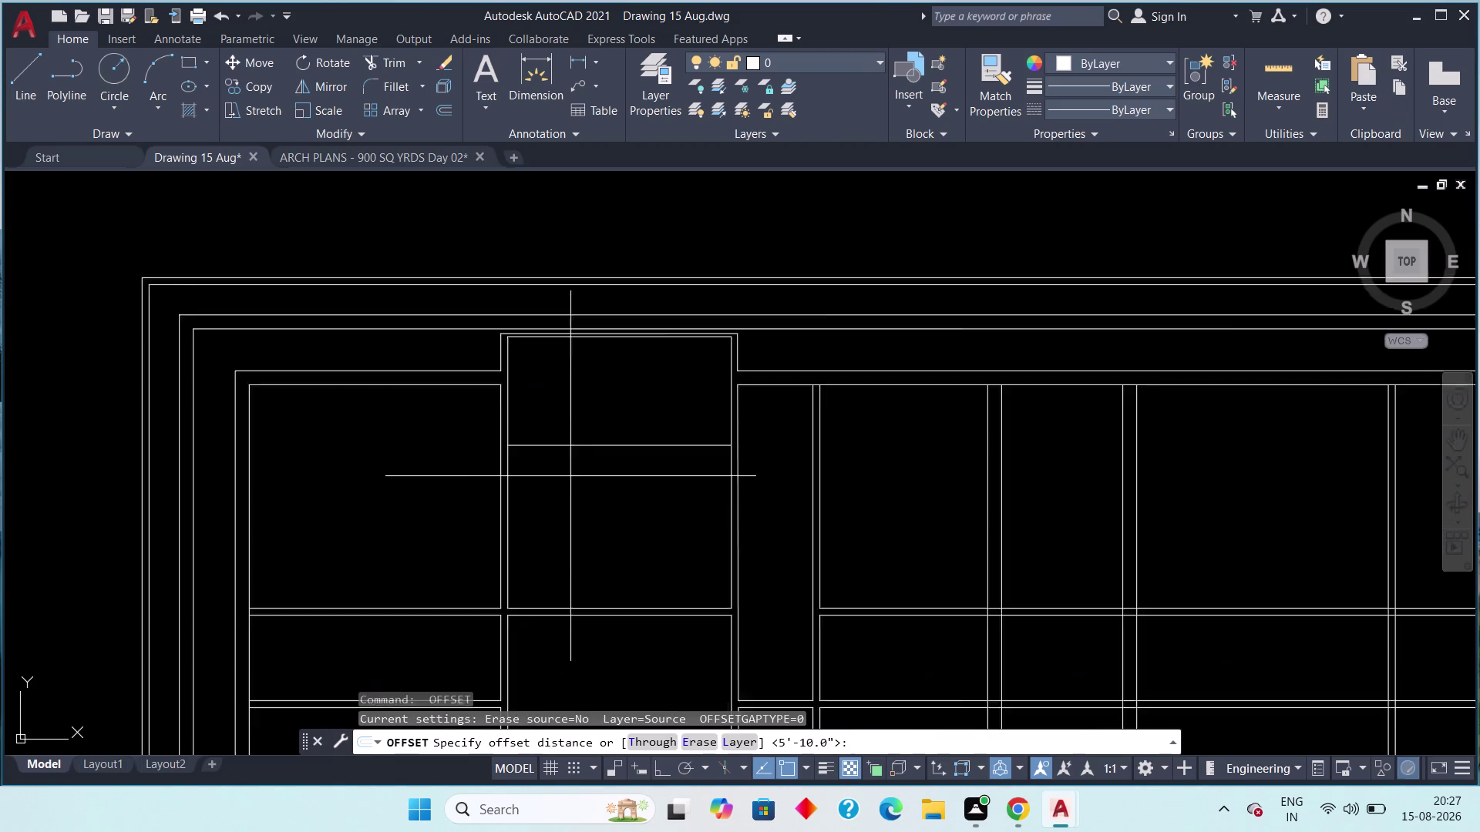
scroll(up, 3)
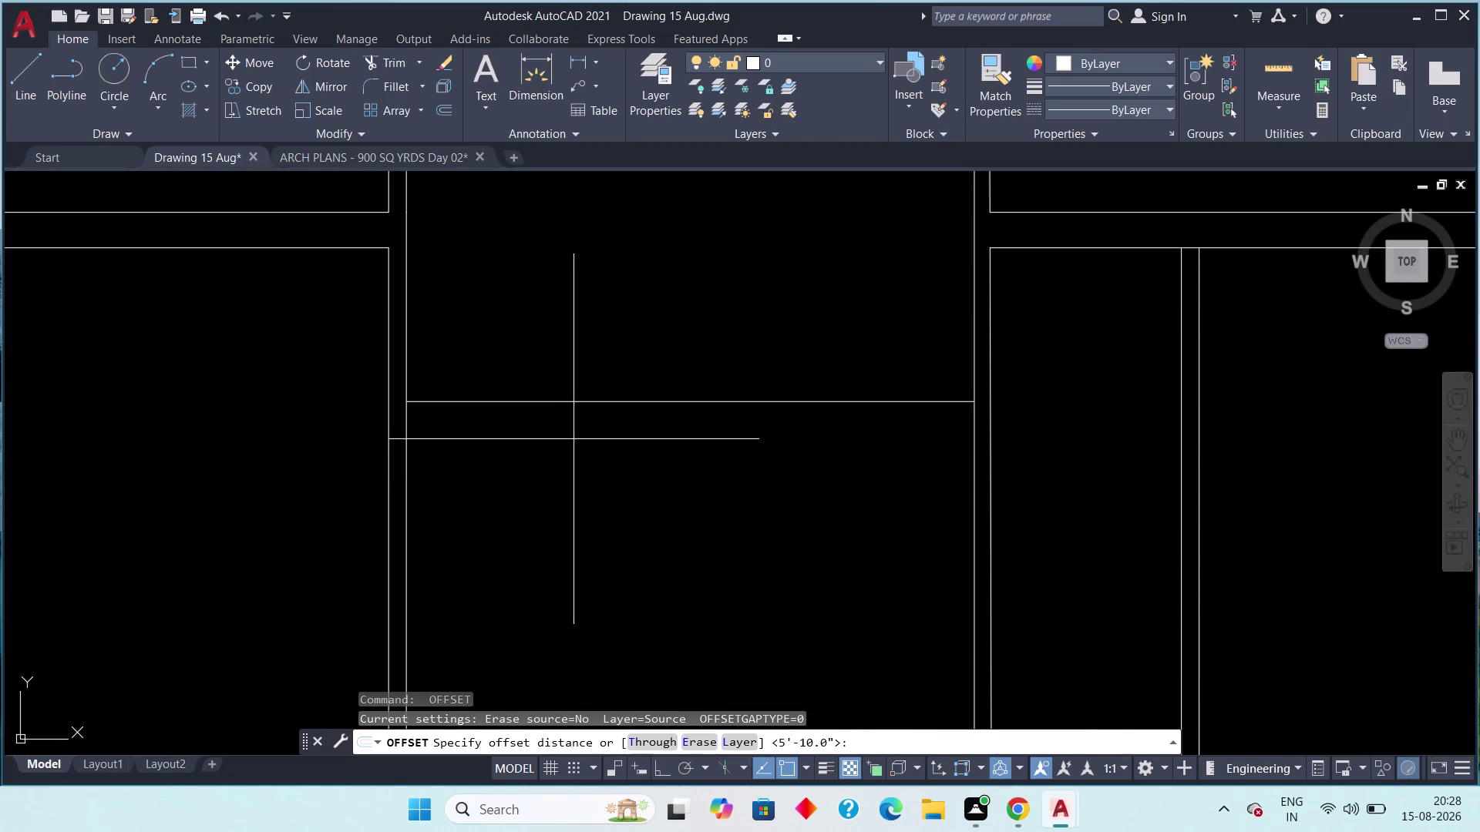
text(4.5")
key(space)
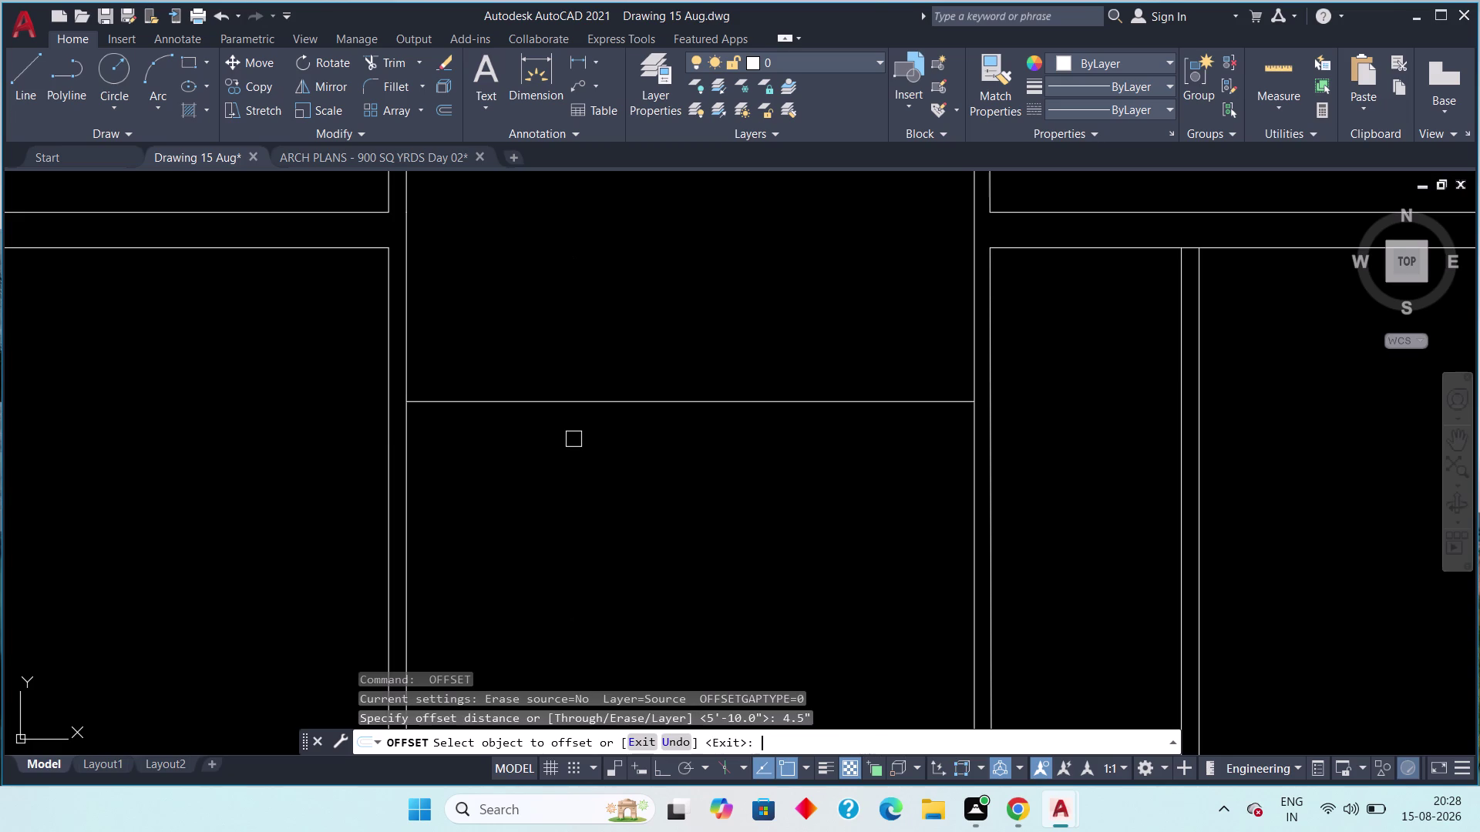
click(583, 402)
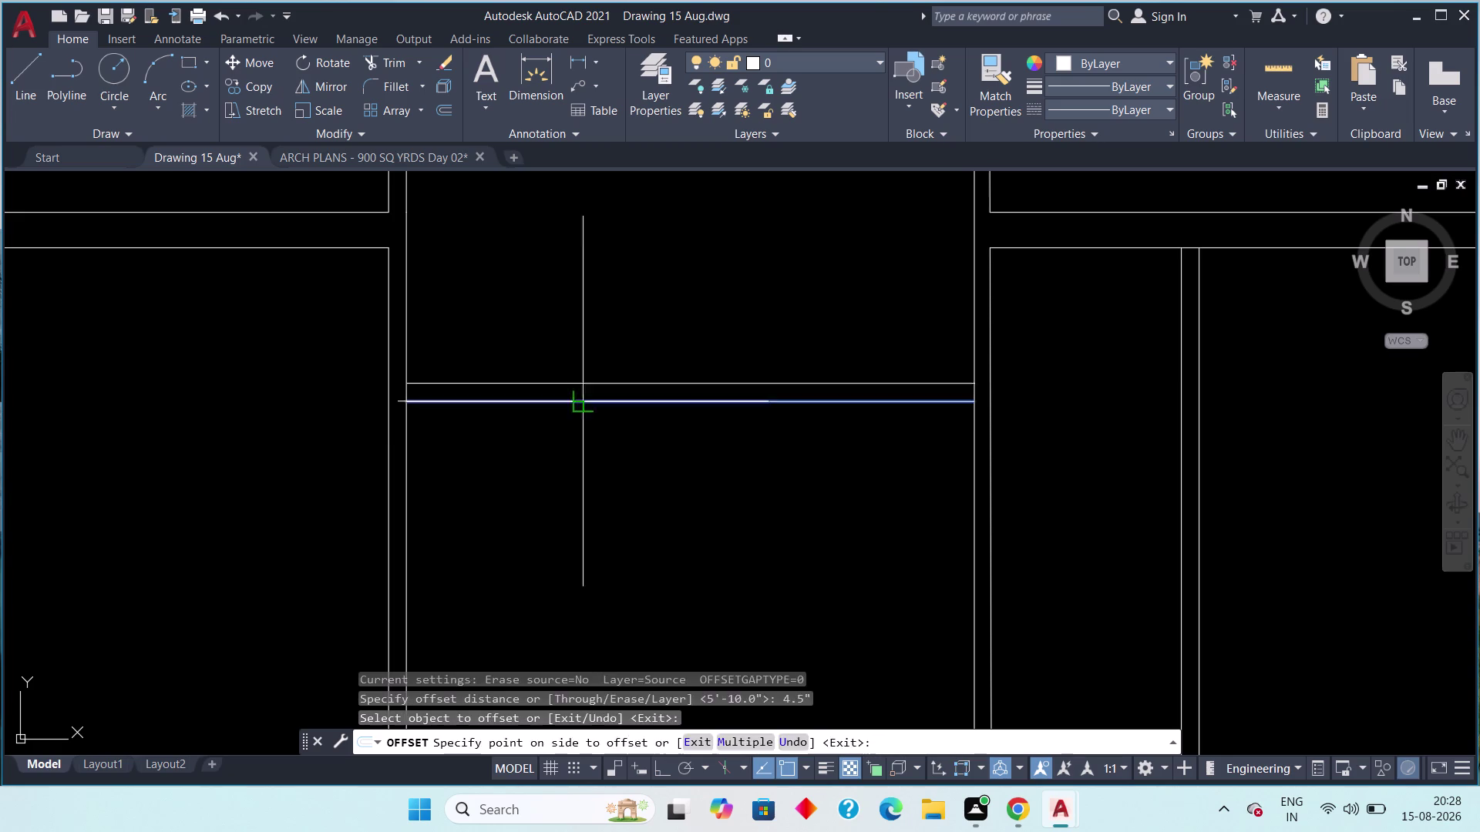
click(586, 446)
key(Escape)
key(t)
text(r)
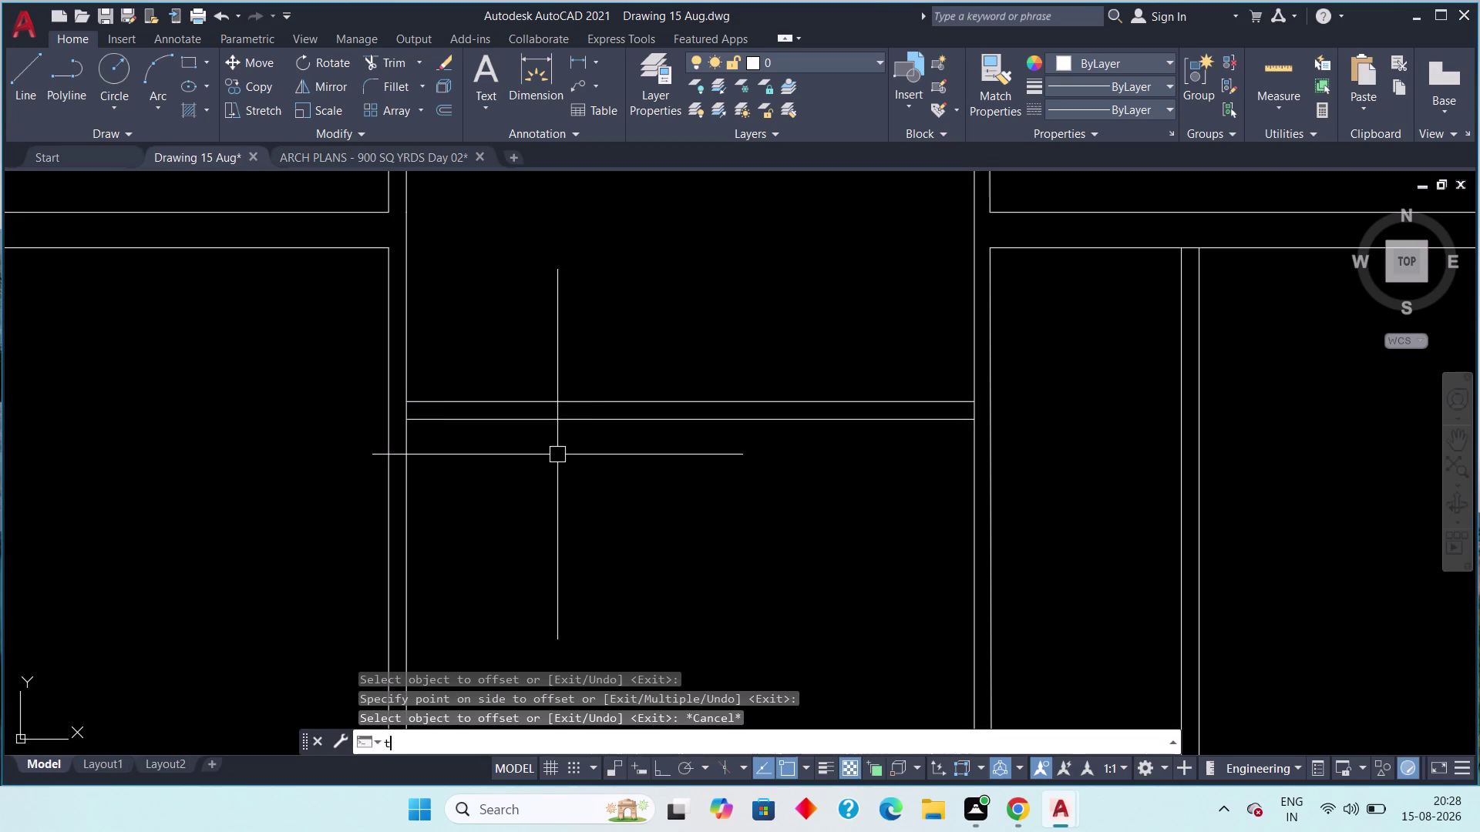
key(space)
Trim the two overhanging balcony wall segments.
scroll(up, 3)
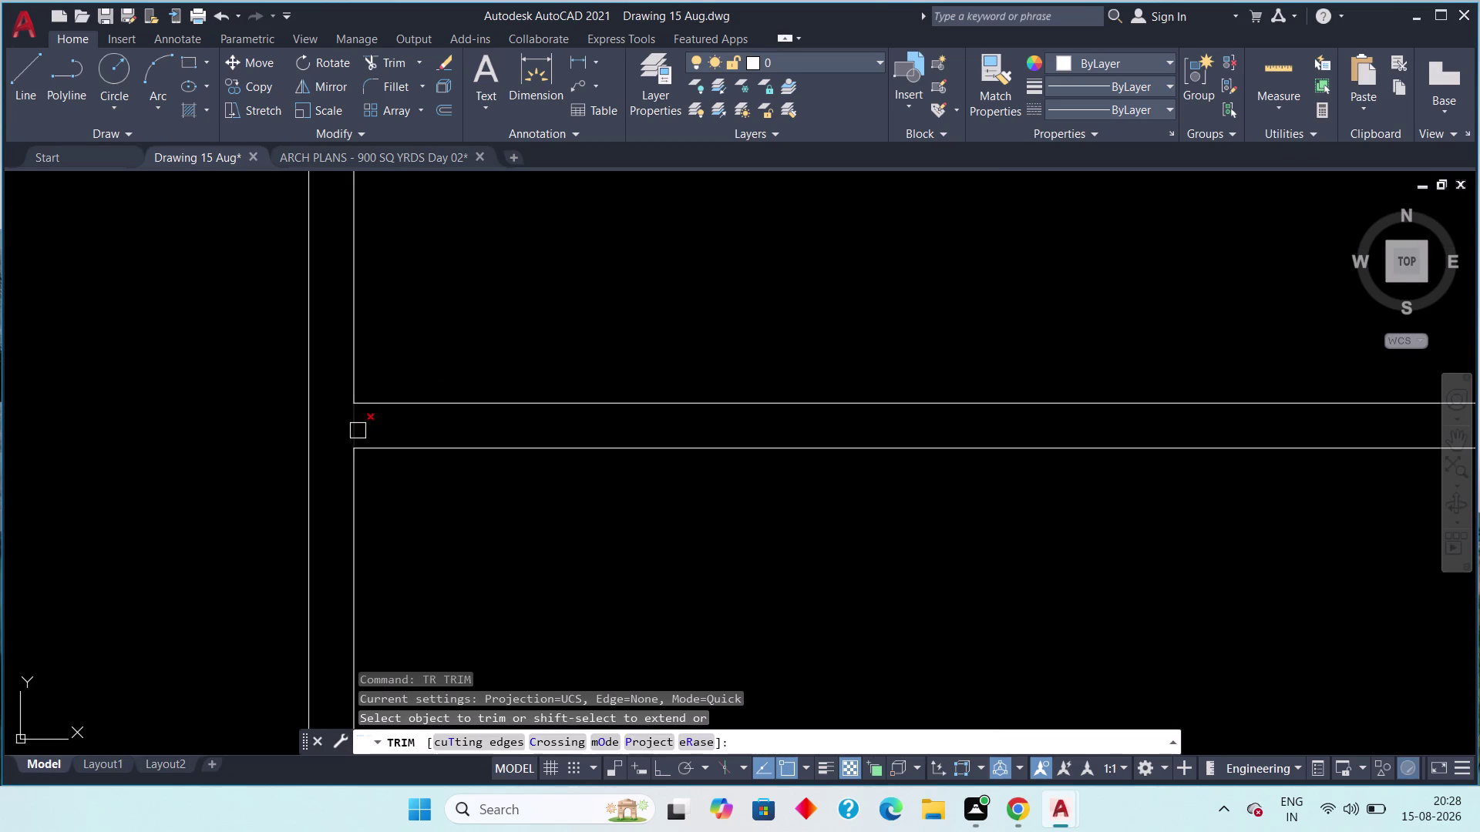
click(357, 431)
scroll(down, 3)
middle_drag(661, 500, 428, 518)
scroll(up, 3)
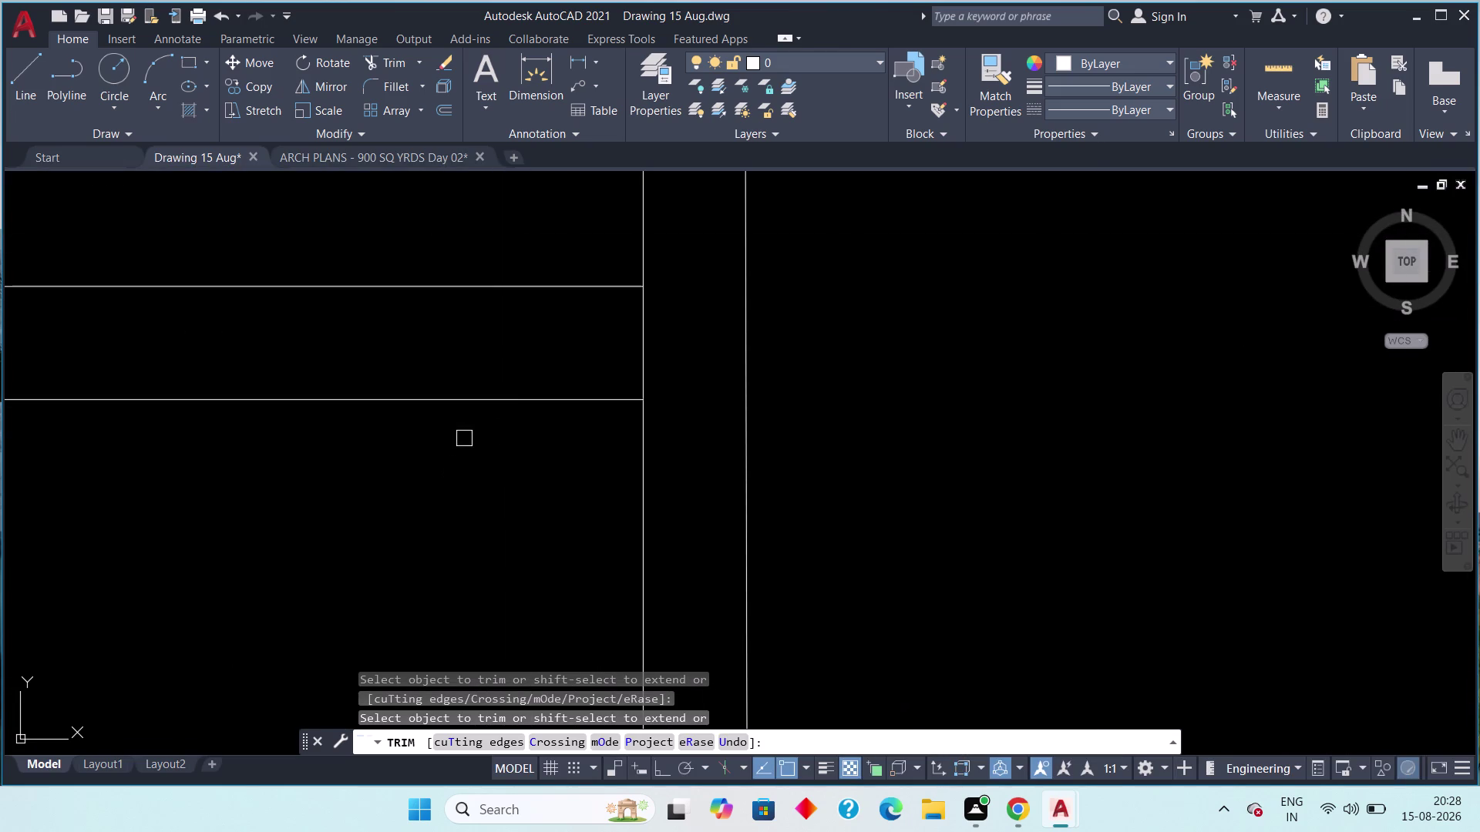
click(645, 353)
key(Escape)
Zoom out over the floor plan and switch to the ARCH PLANS reference view.
scroll(down, 3)
scroll(down, 3)
middle_drag(547, 451, 607, 496)
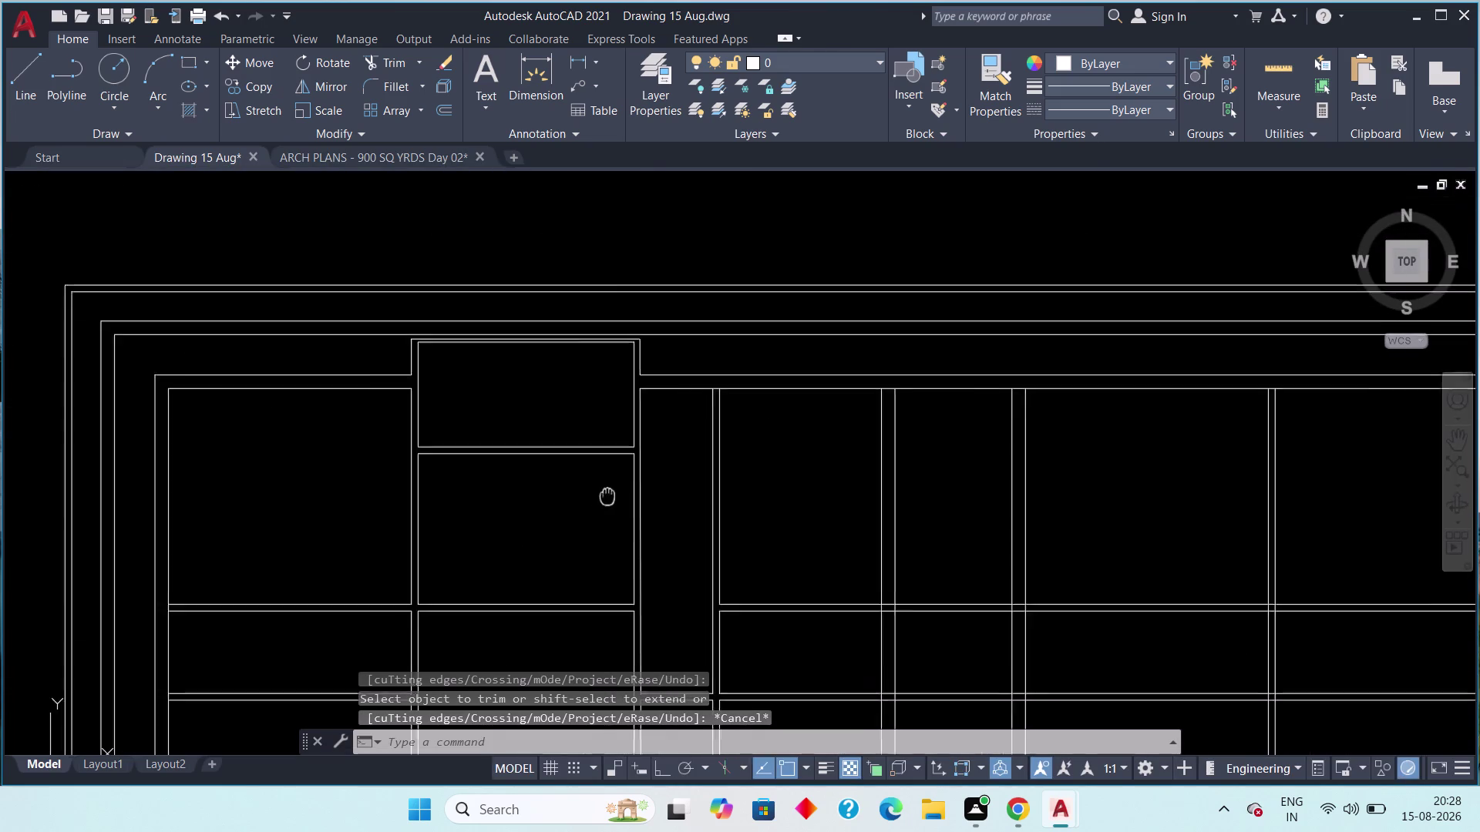
middle_drag(607, 496, 609, 498)
scroll(down, 3)
middle_drag(550, 515, 600, 416)
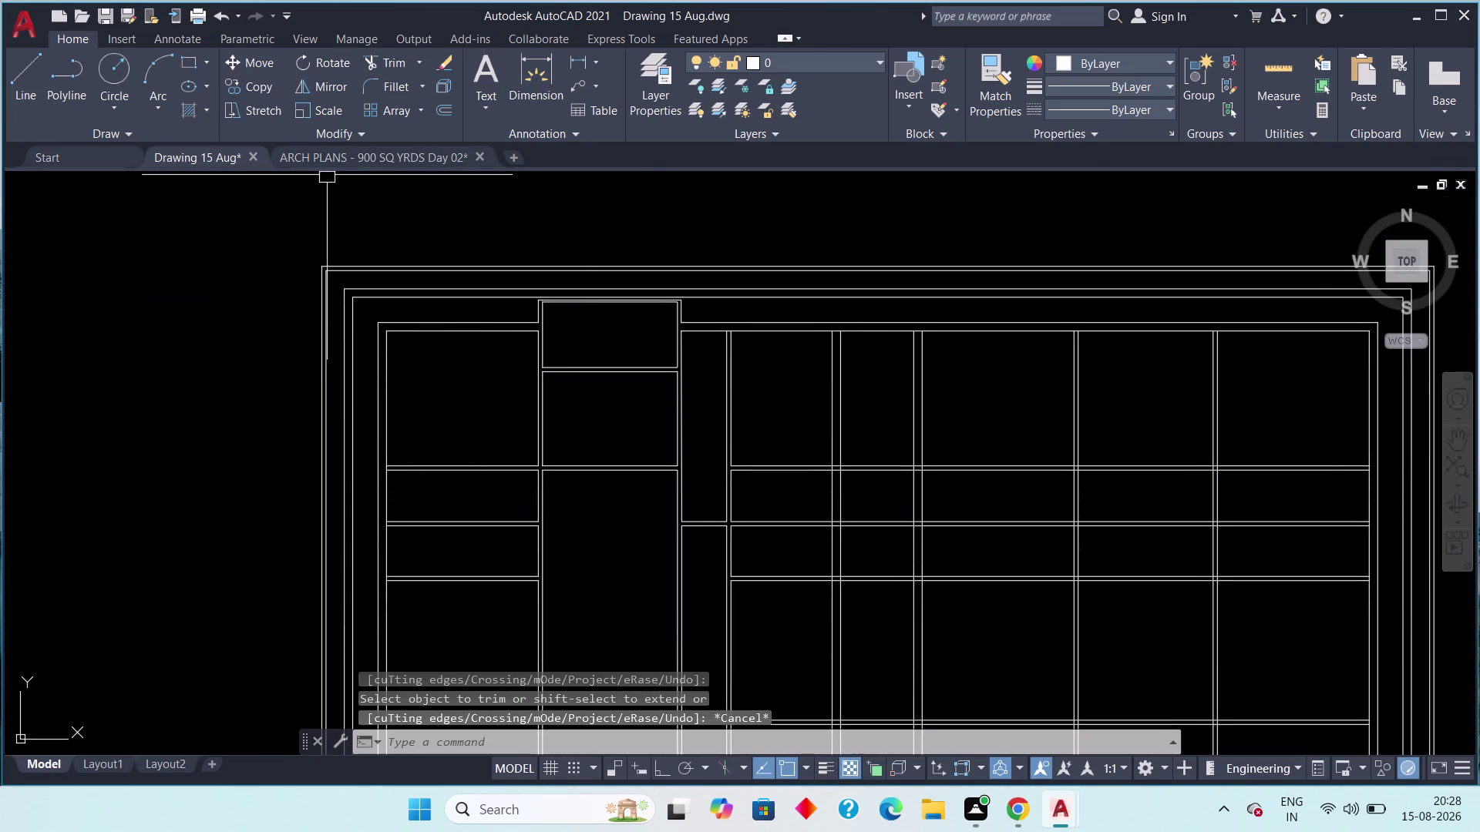
click(335, 161)
middle_drag(434, 431, 312, 291)
Centre the toilet and dress rooms in the ARCH PLANS reference view.
scroll(down, 3)
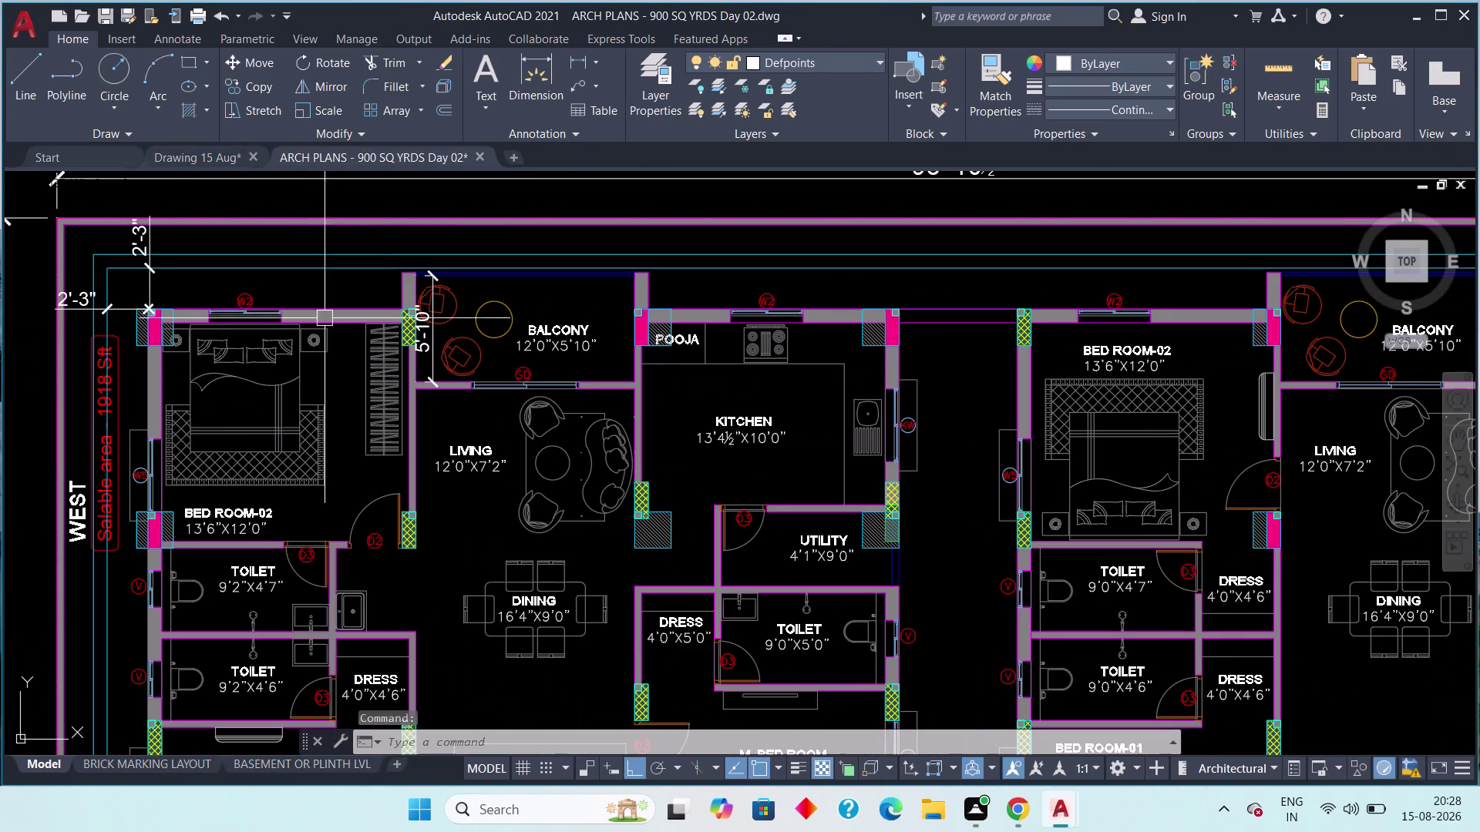
middle_drag(390, 419, 349, 244)
scroll(down, 3)
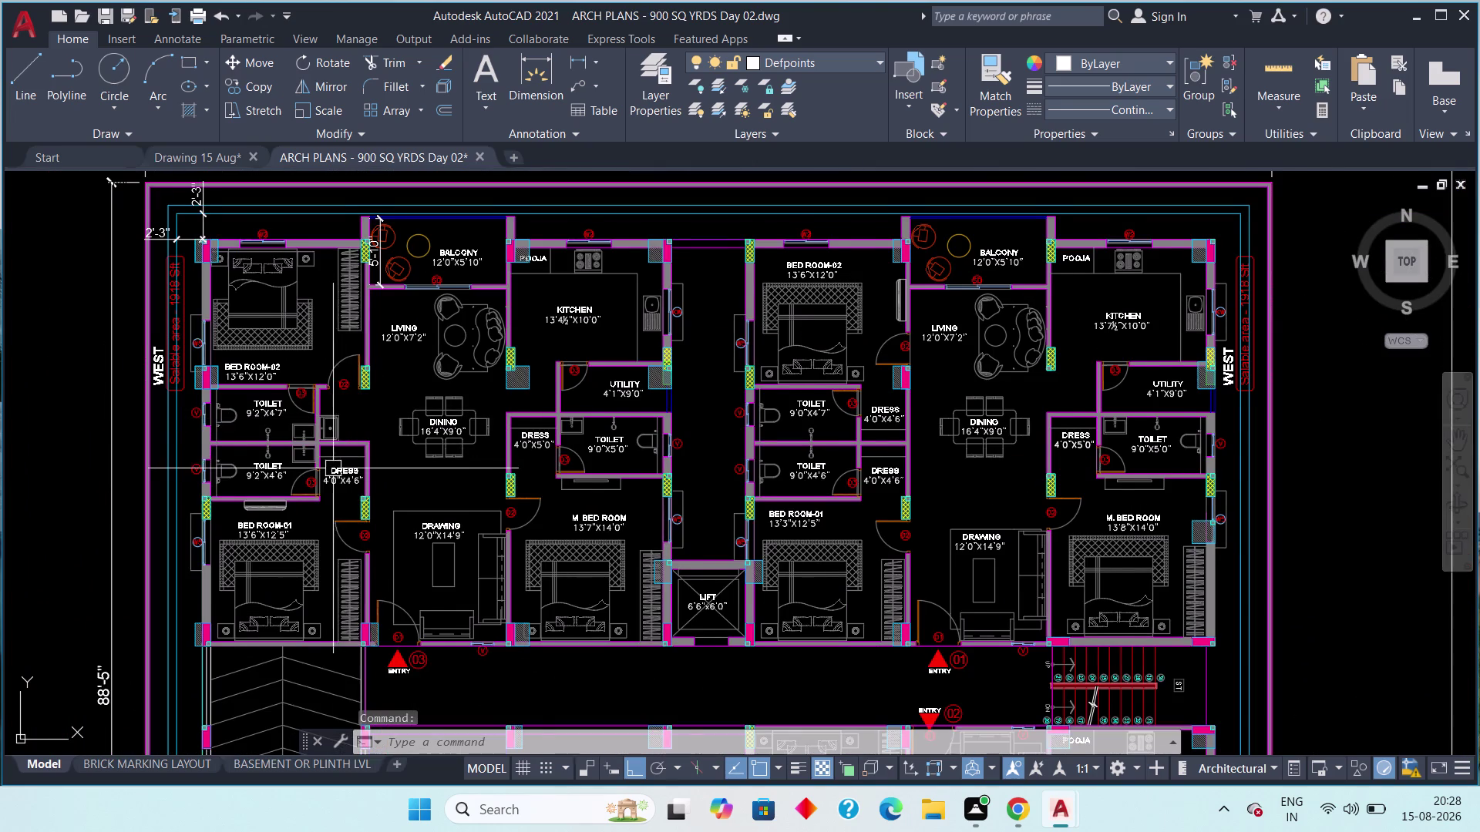
middle_drag(333, 469, 432, 502)
middle_drag(343, 475, 423, 525)
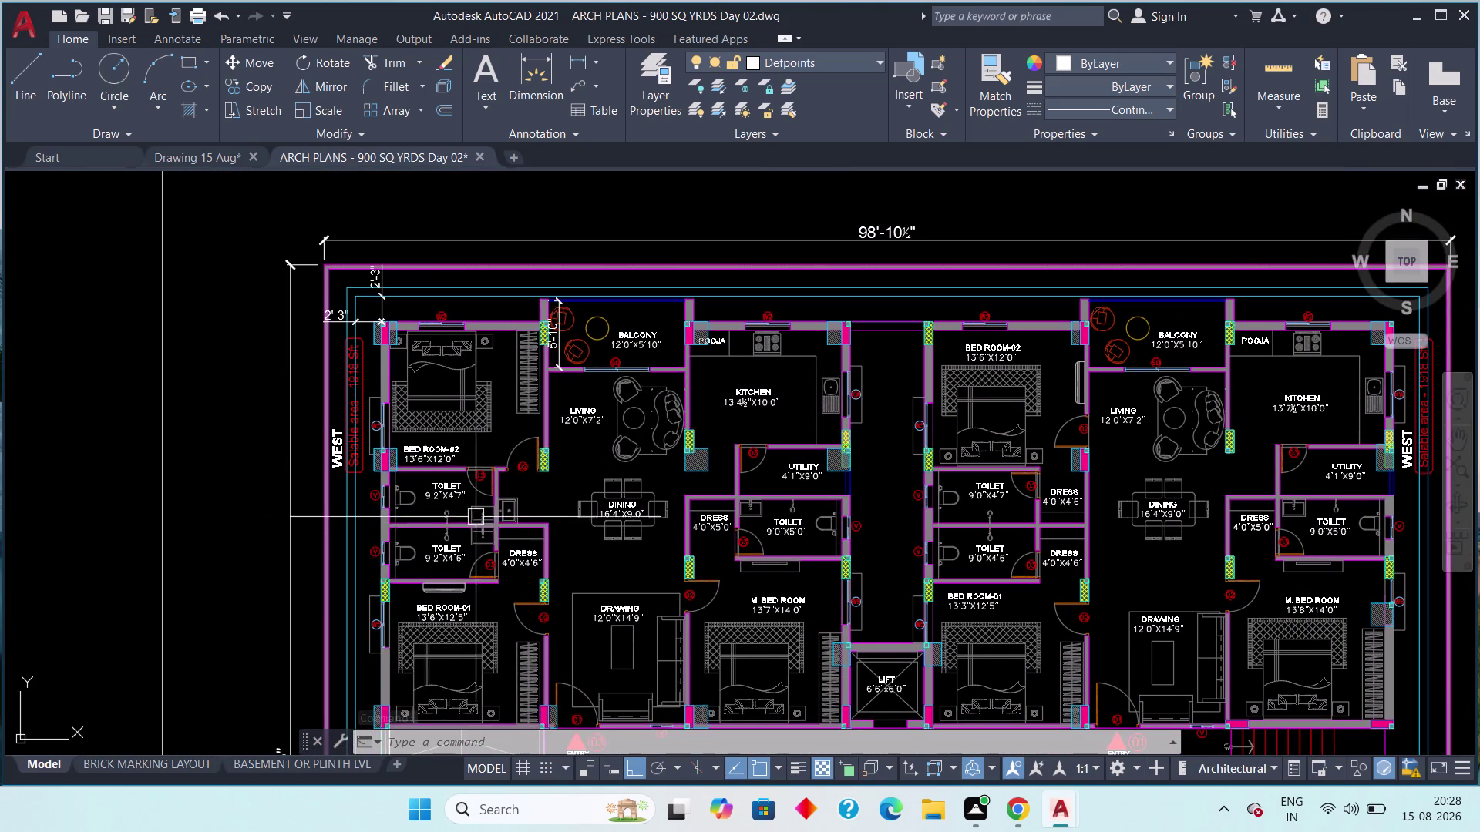
scroll(up, 3)
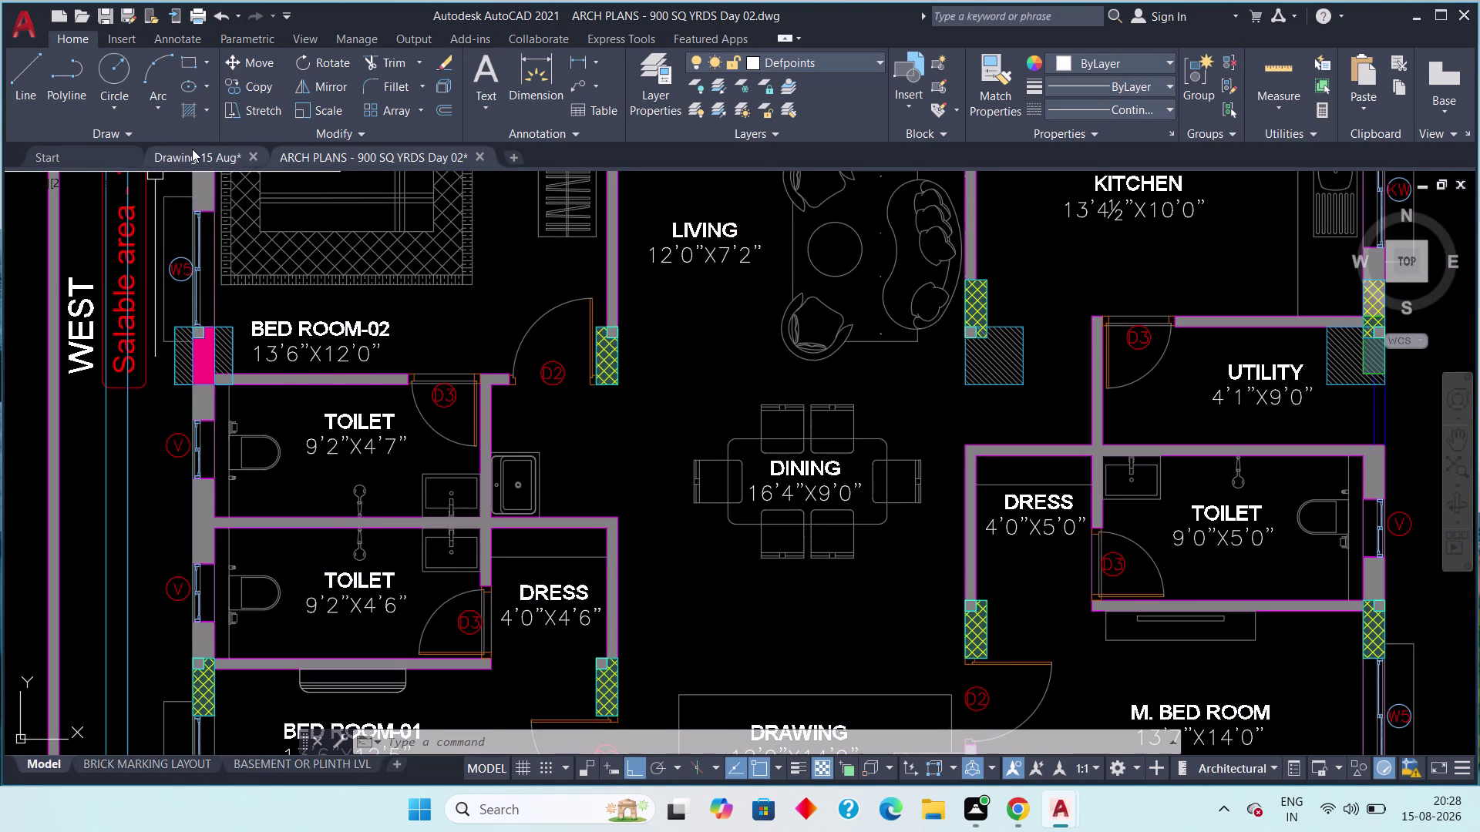
Compare both drawings, then frame the toilet partition area in Drawing 15 Aug.
click(192, 153)
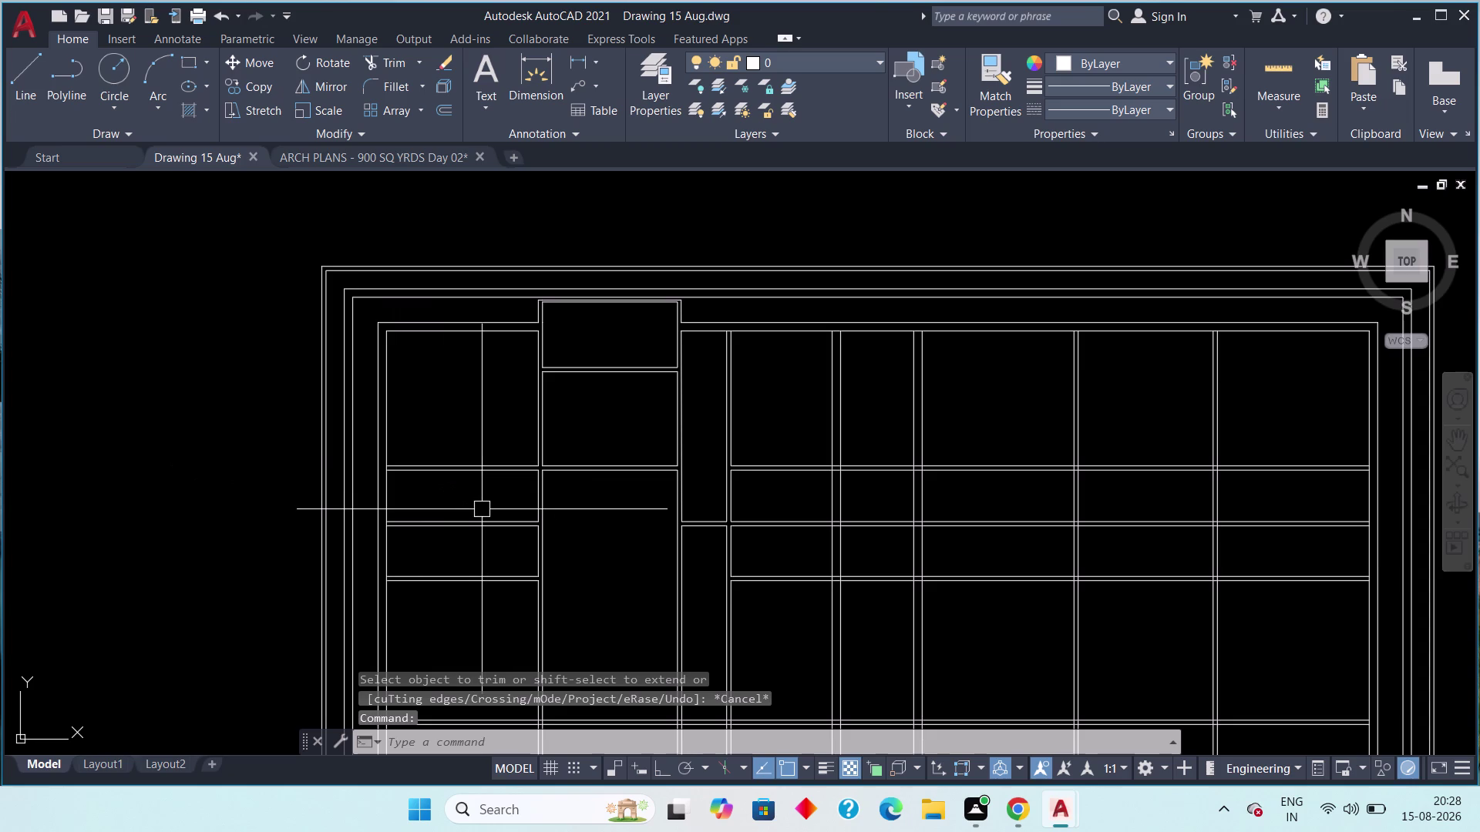
click(385, 149)
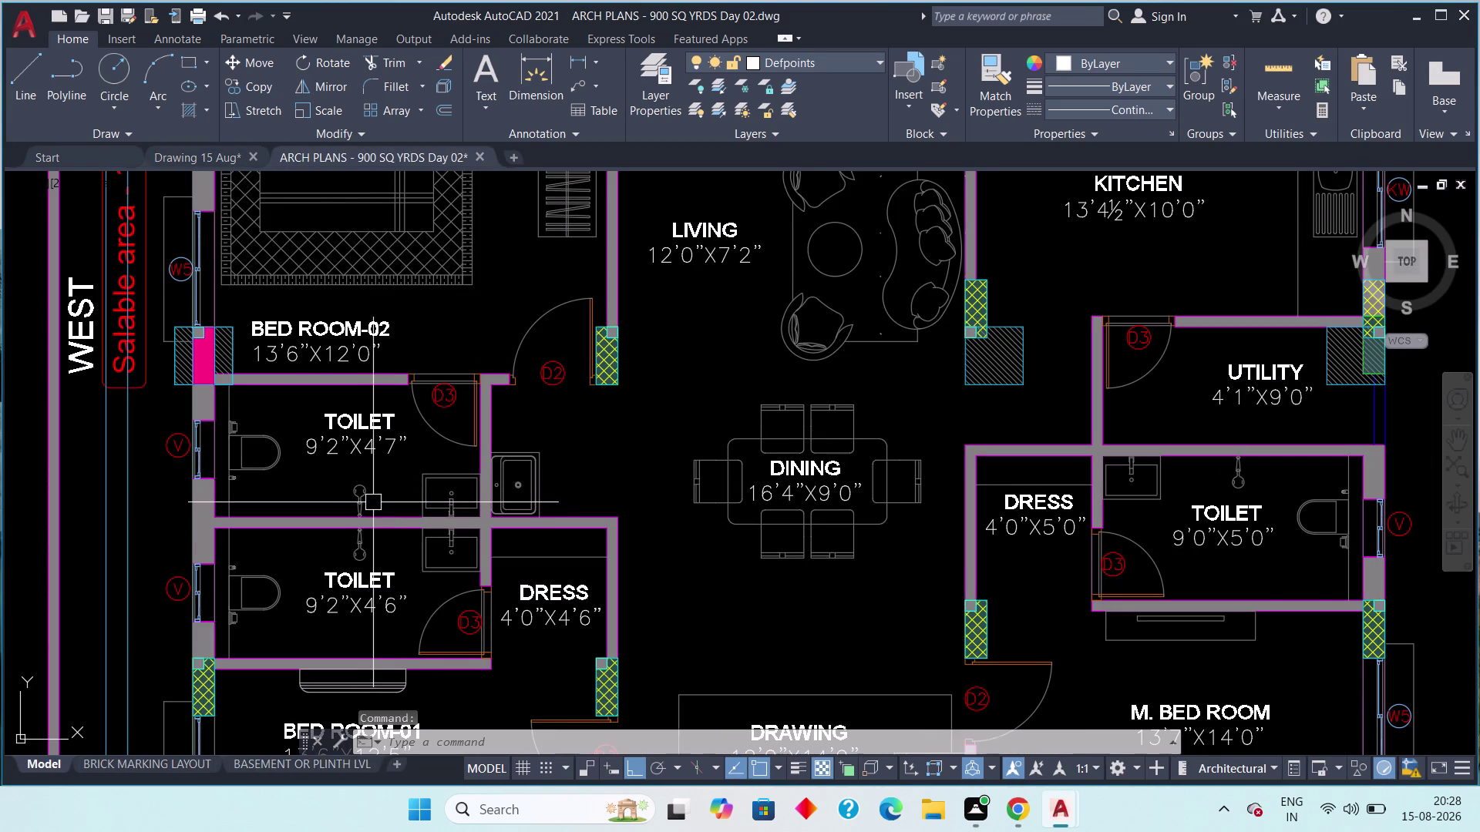
click(185, 152)
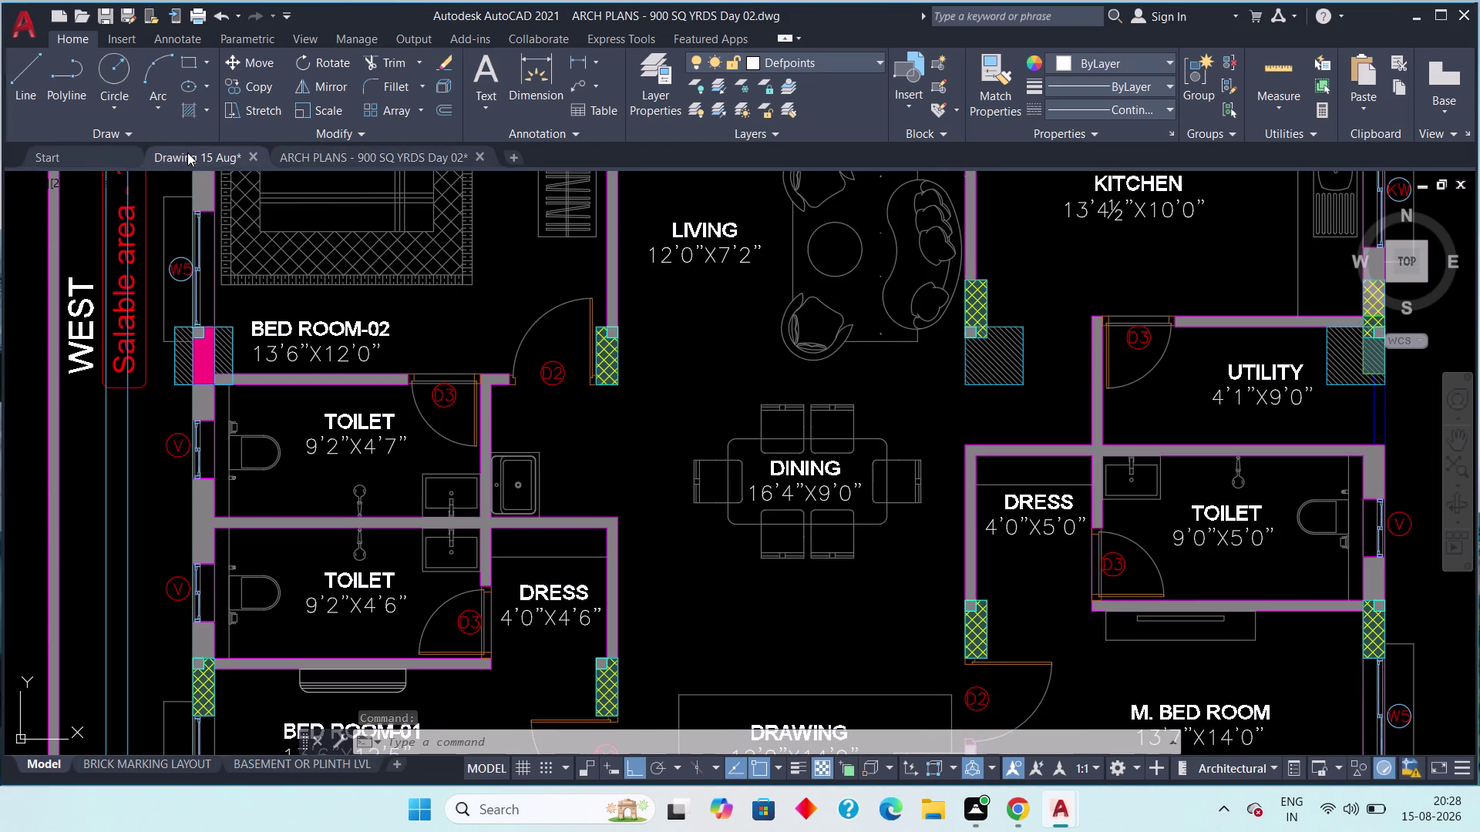
middle_drag(291, 445, 355, 358)
scroll(down, 3)
scroll(up, 3)
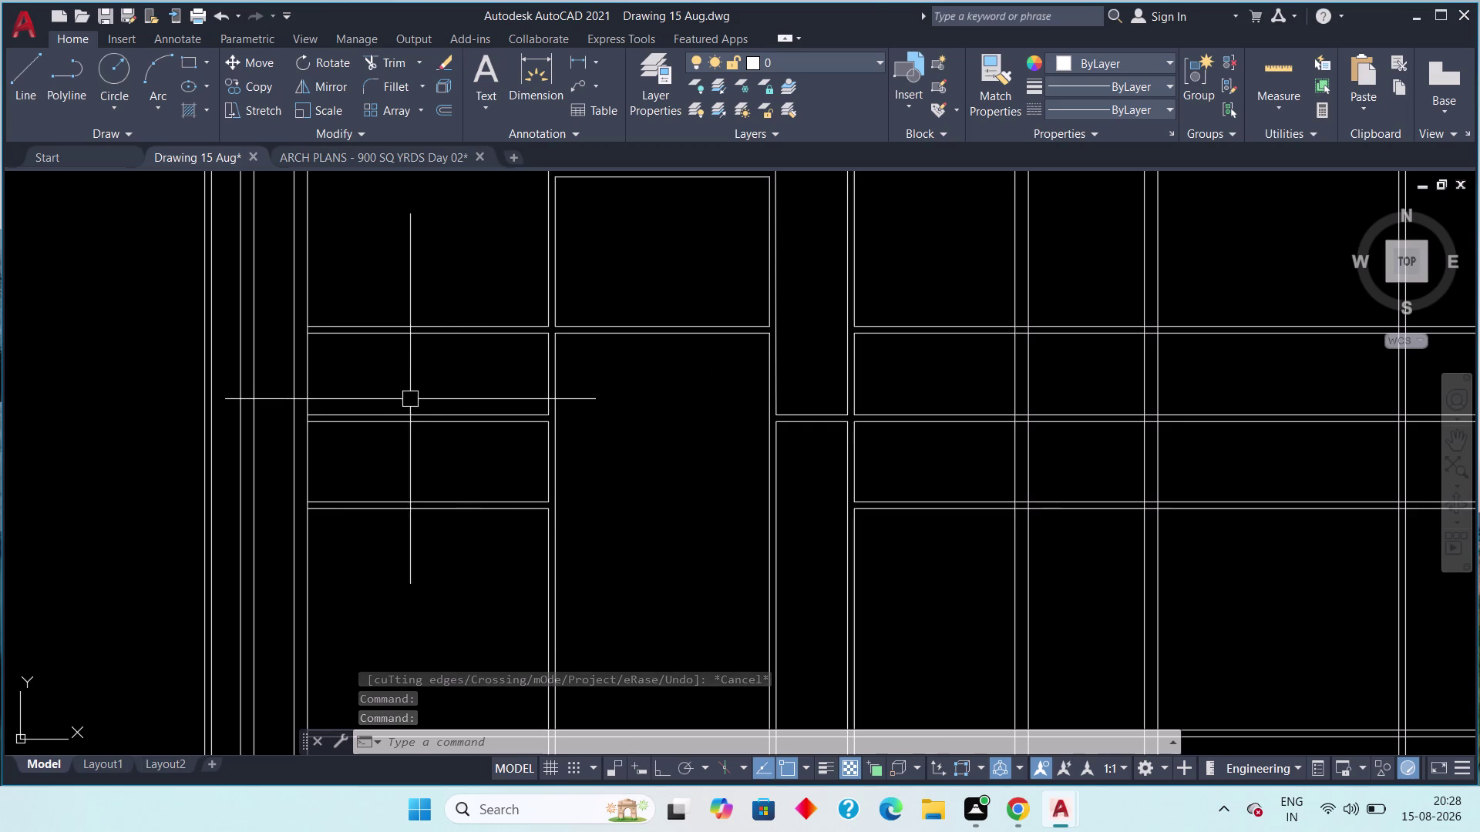
Start TRIM and cut the crossing wall lines at the partition junctions.
key(t)
key(r)
key(space)
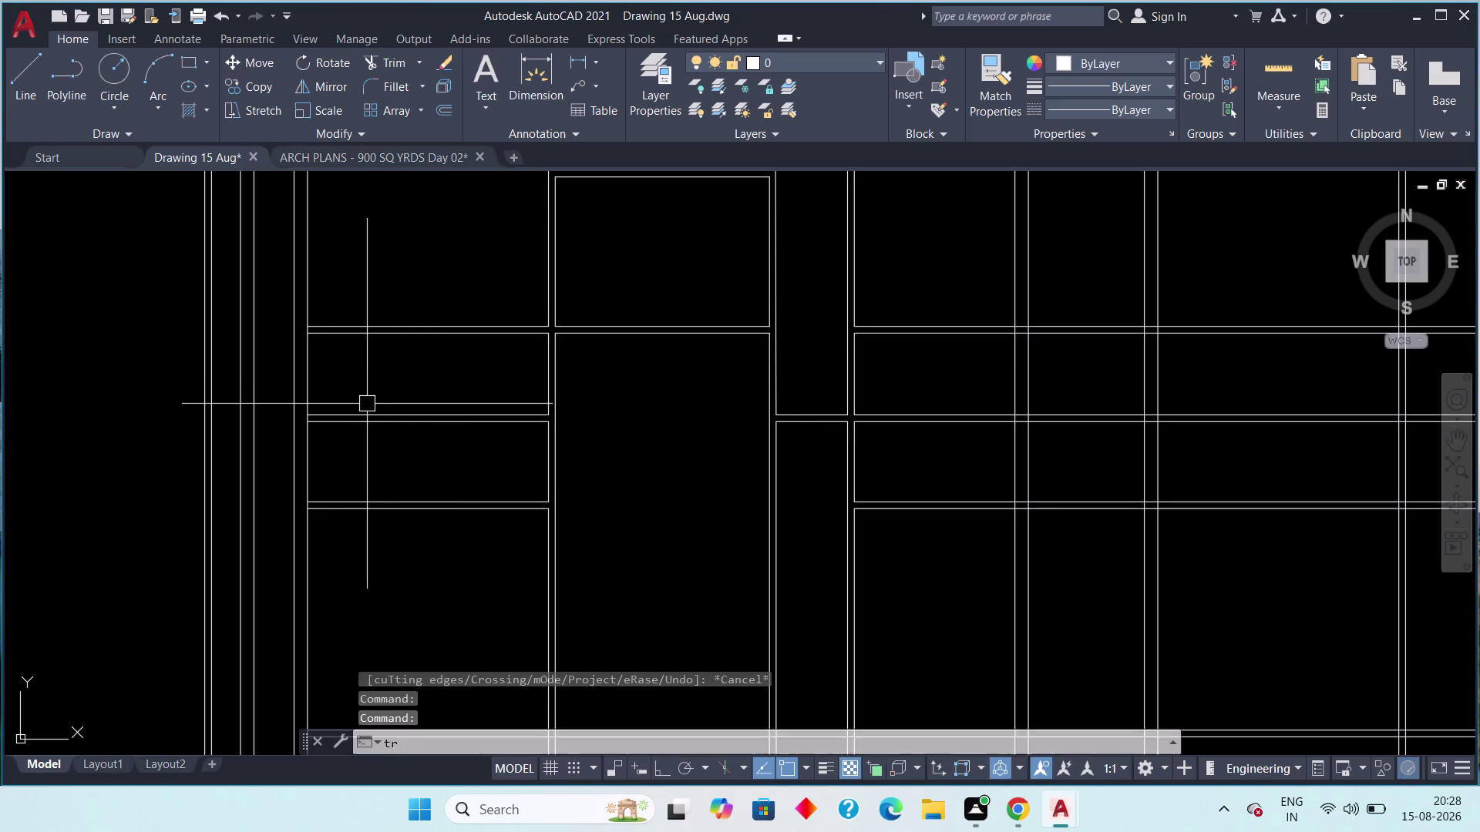
scroll(up, 3)
click(342, 353)
scroll(down, 3)
middle_drag(395, 403, 418, 332)
scroll(up, 3)
click(347, 383)
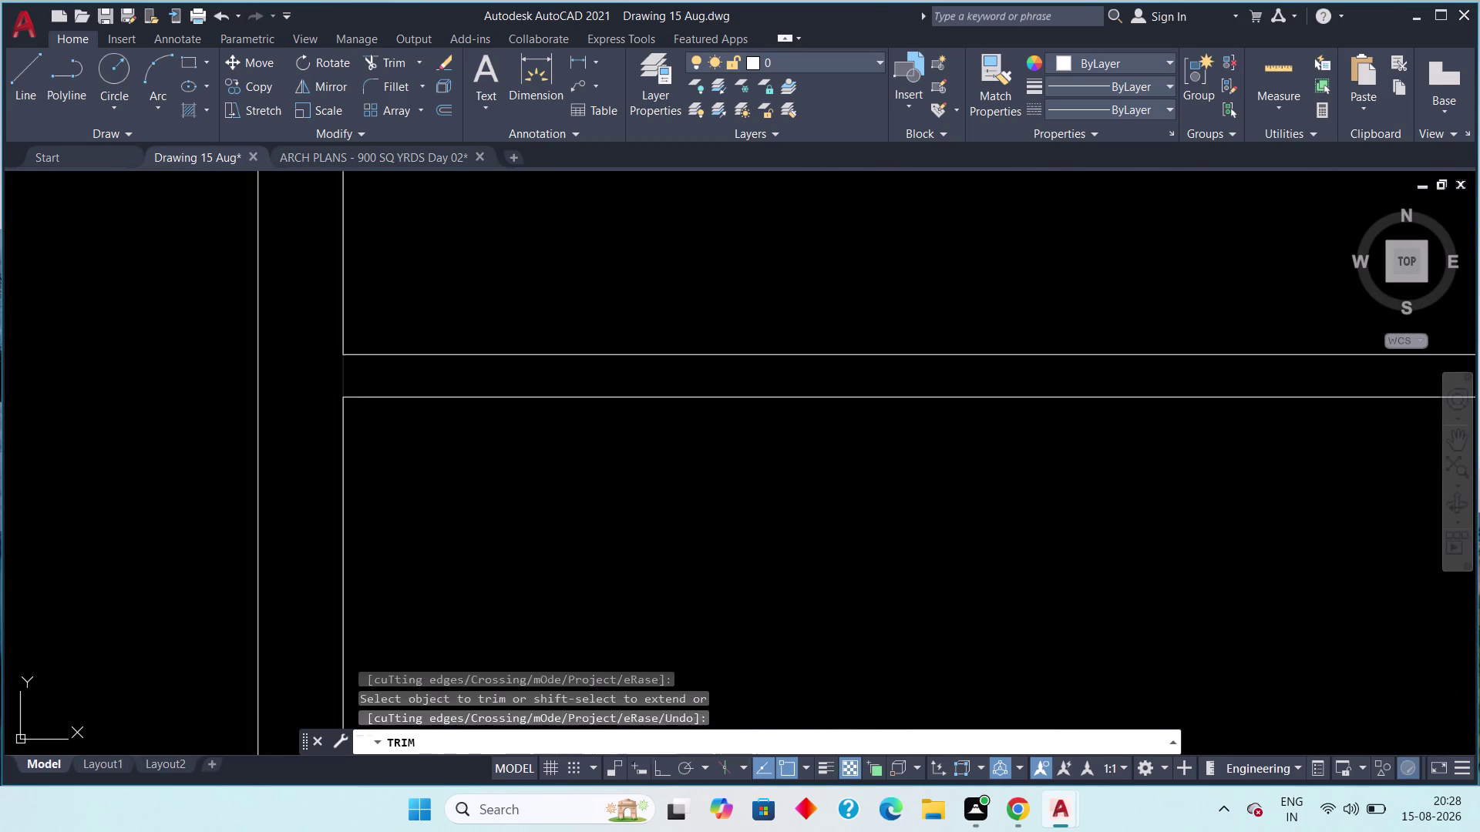
Trim the stray wall line ends at two partition junctions.
scroll(down, 3)
middle_drag(410, 413, 408, 326)
scroll(up, 3)
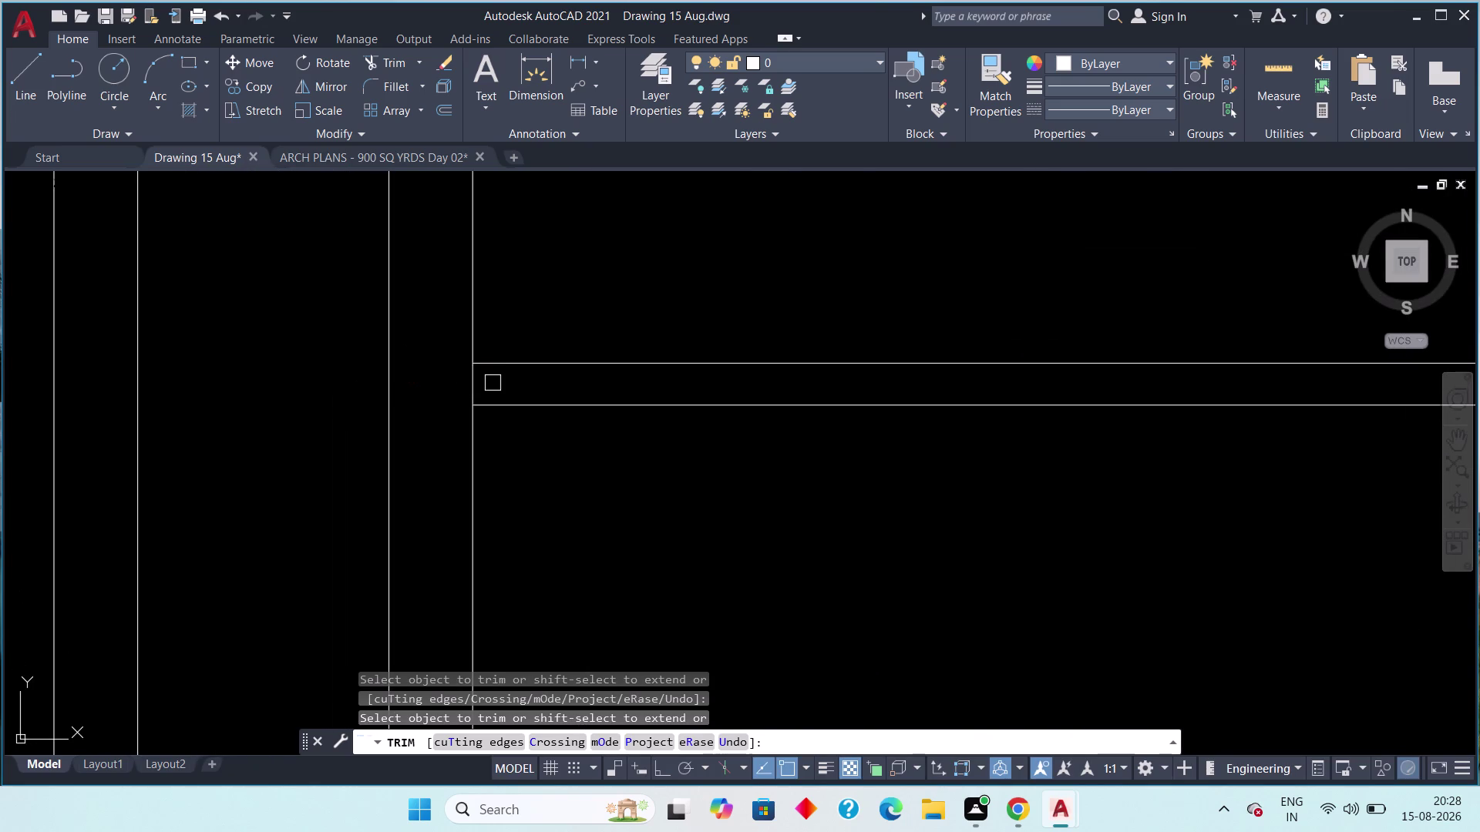
click(478, 385)
scroll(down, 3)
middle_drag(574, 448, 522, 357)
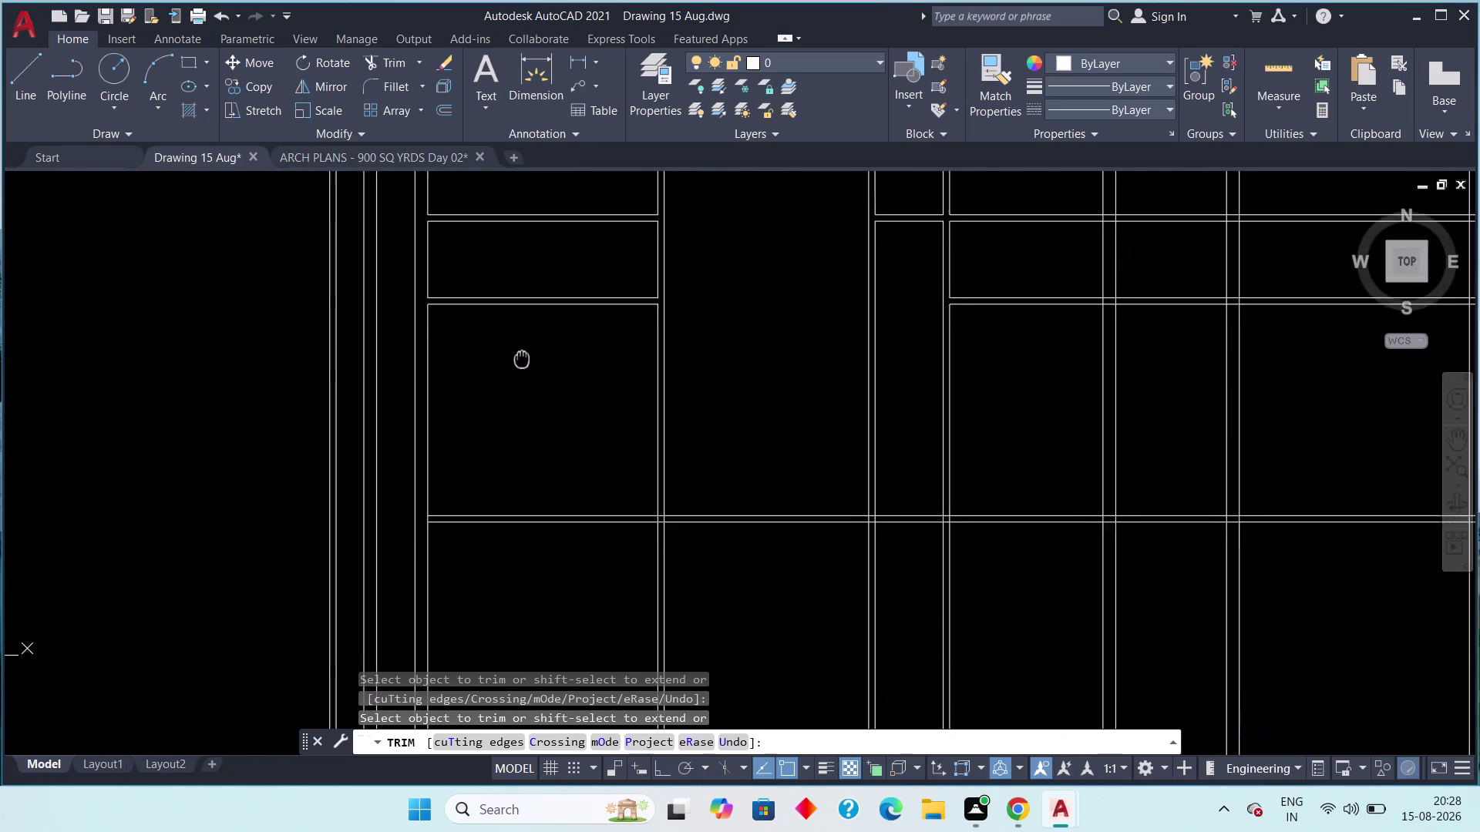
middle_drag(522, 357, 520, 328)
scroll(up, 3)
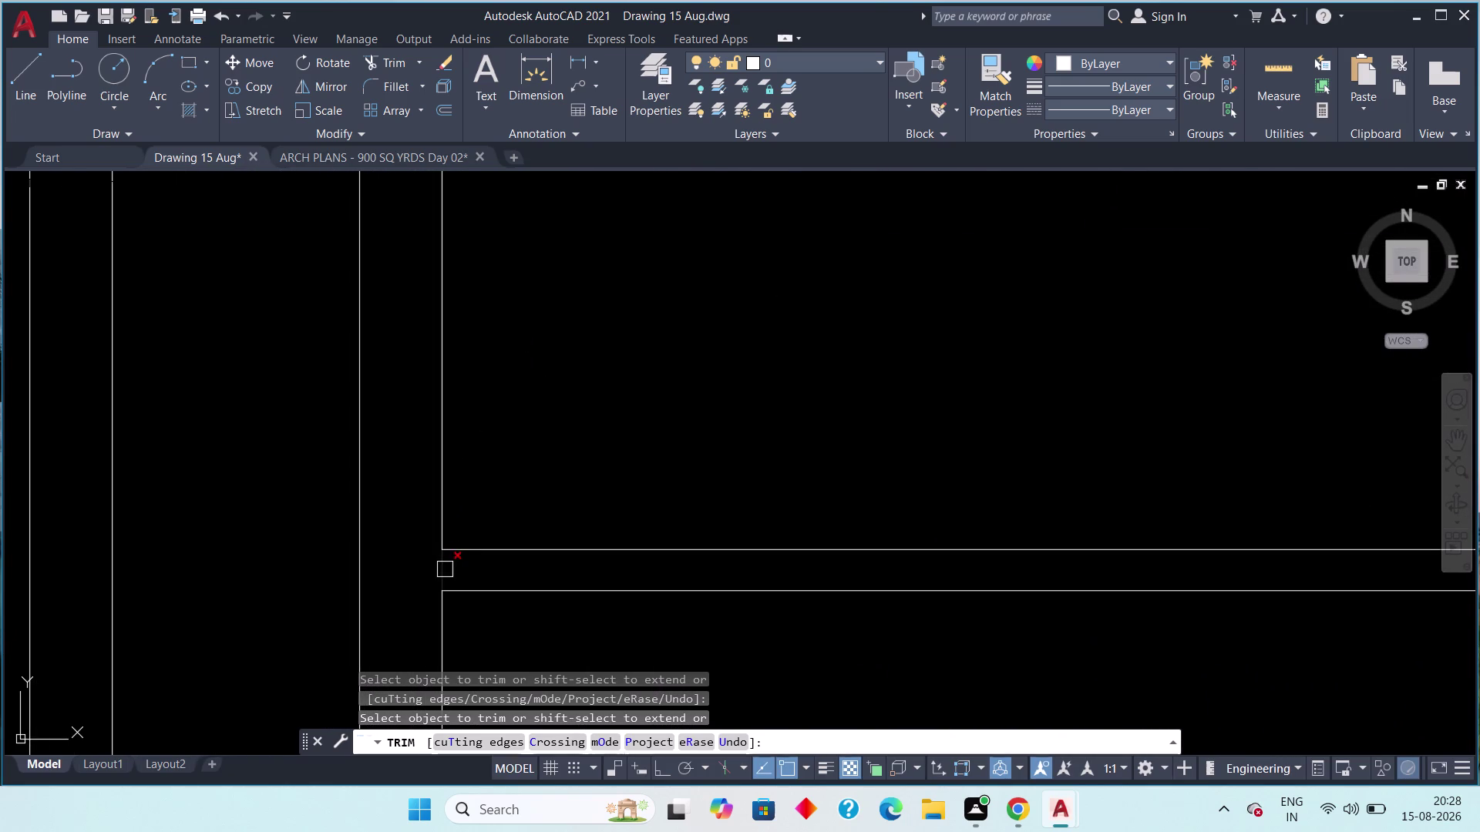
click(444, 569)
Fence-trim the crossing double wall lines at another junction.
scroll(down, 3)
middle_drag(507, 610, 446, 326)
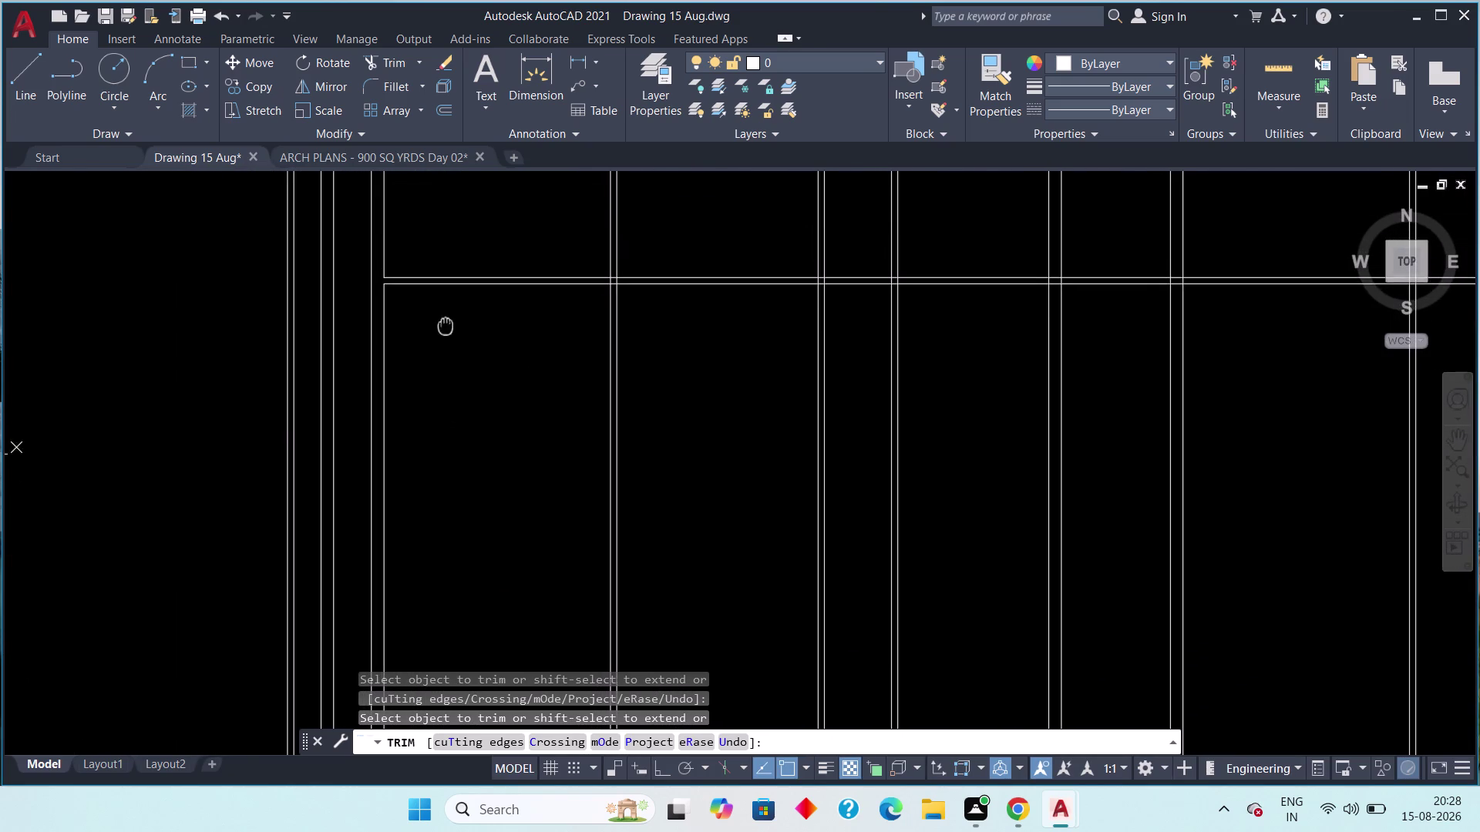
middle_drag(446, 326, 445, 327)
middle_drag(445, 329, 292, 529)
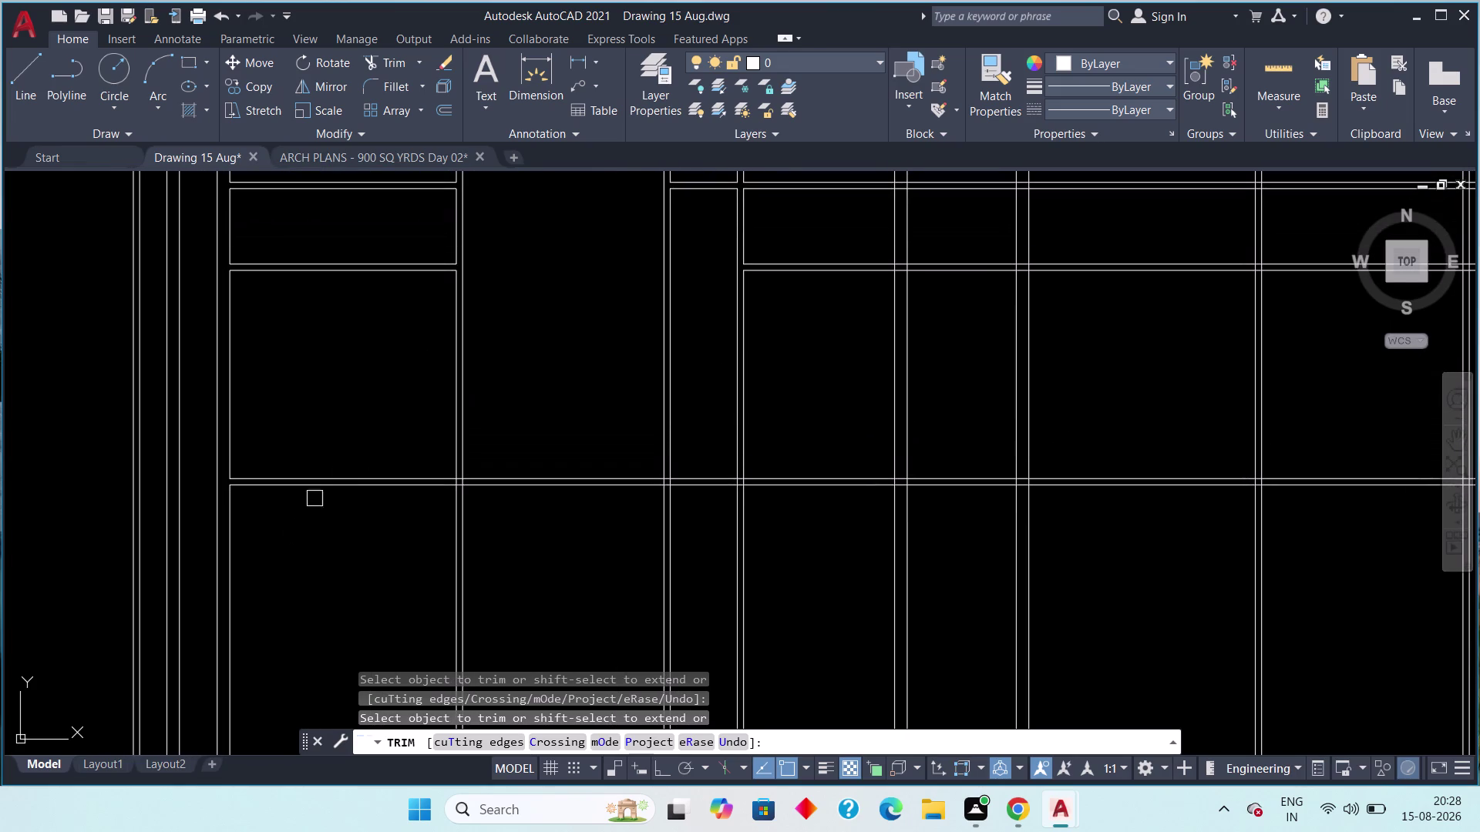
scroll(up, 3)
click(423, 532)
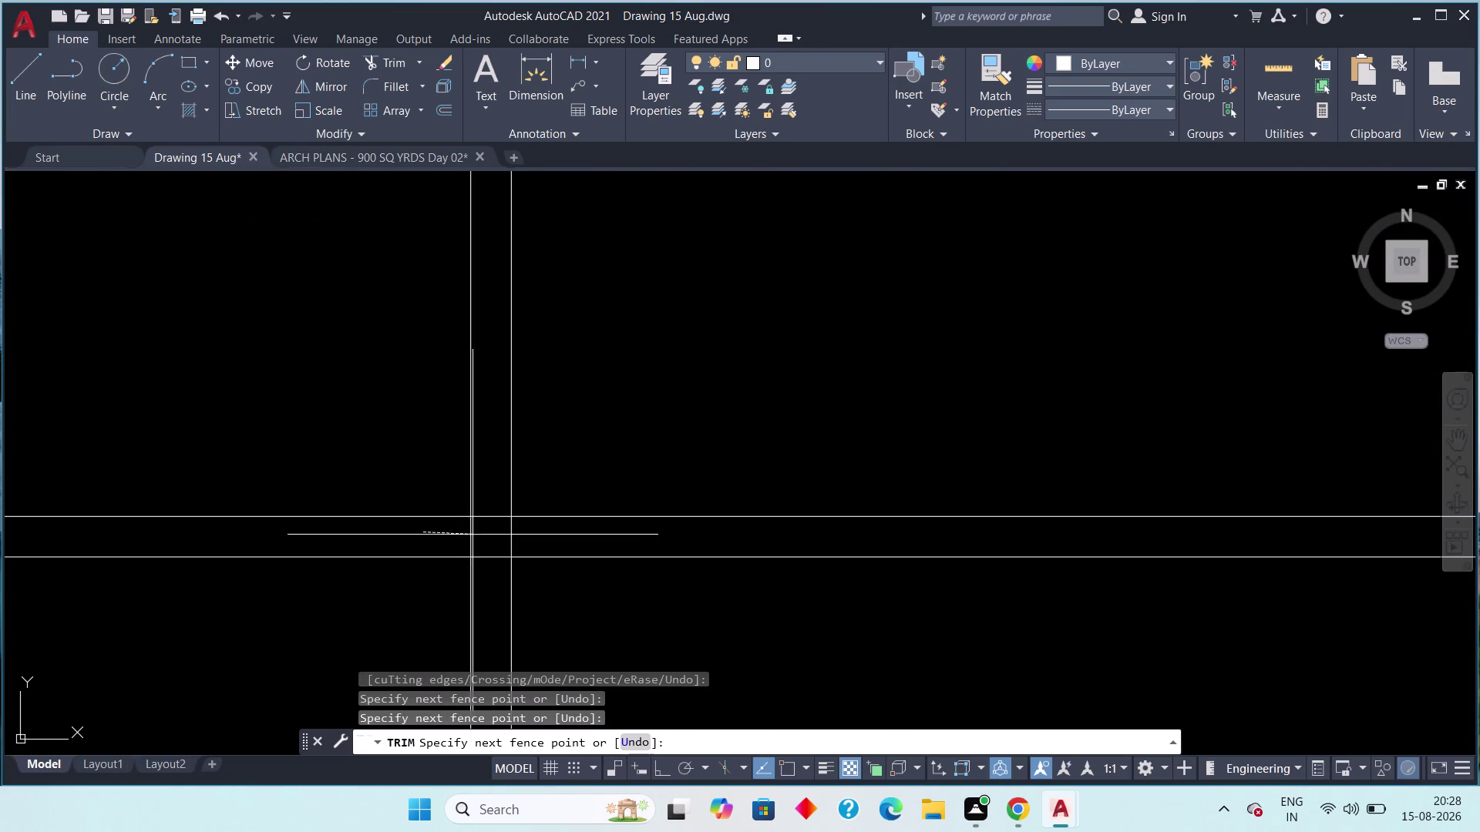
click(545, 530)
click(489, 479)
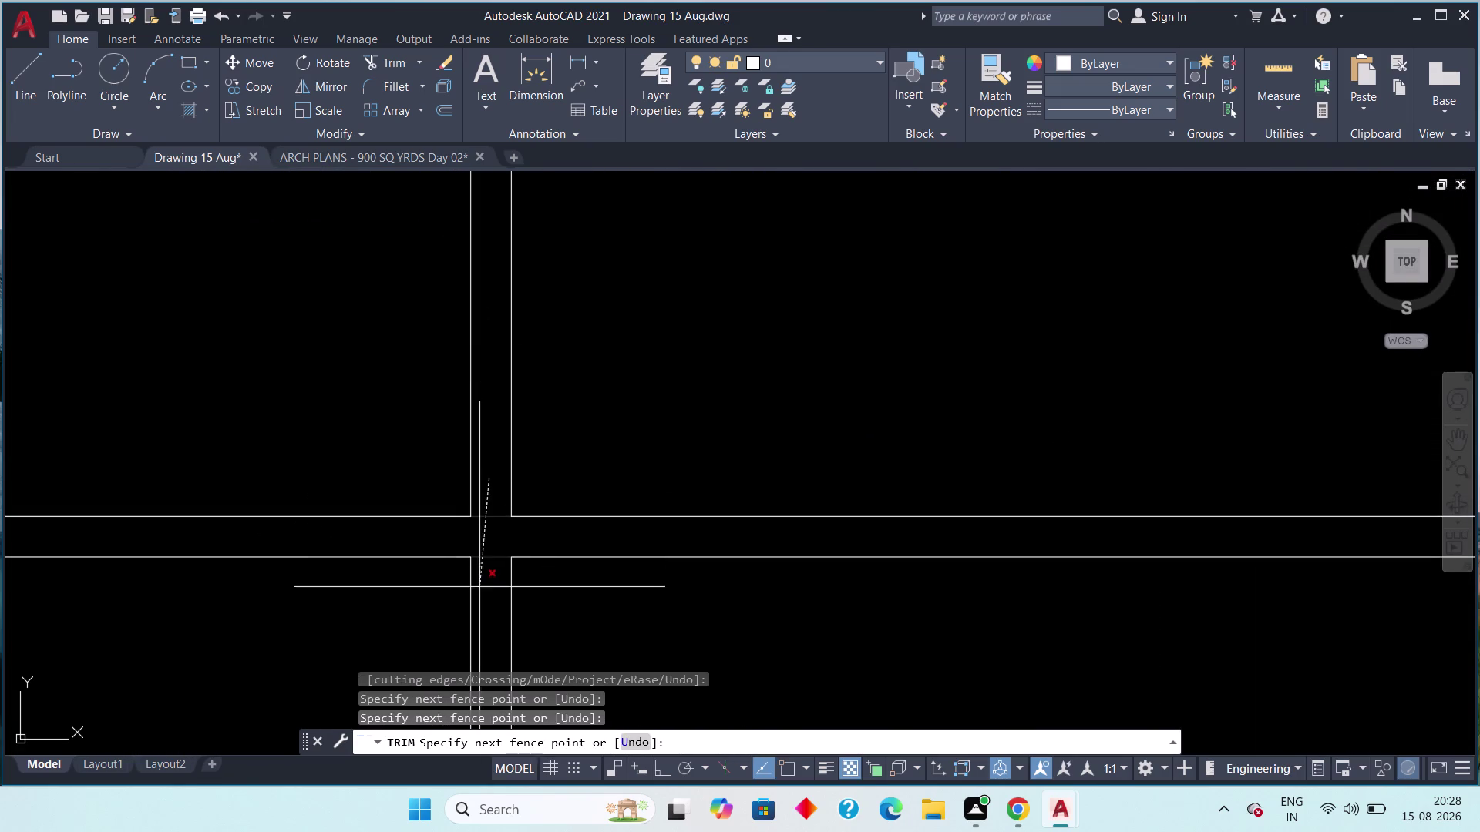
click(482, 591)
Review the trimmed partitions and end the Trim command.
scroll(down, 3)
middle_drag(387, 421, 381, 627)
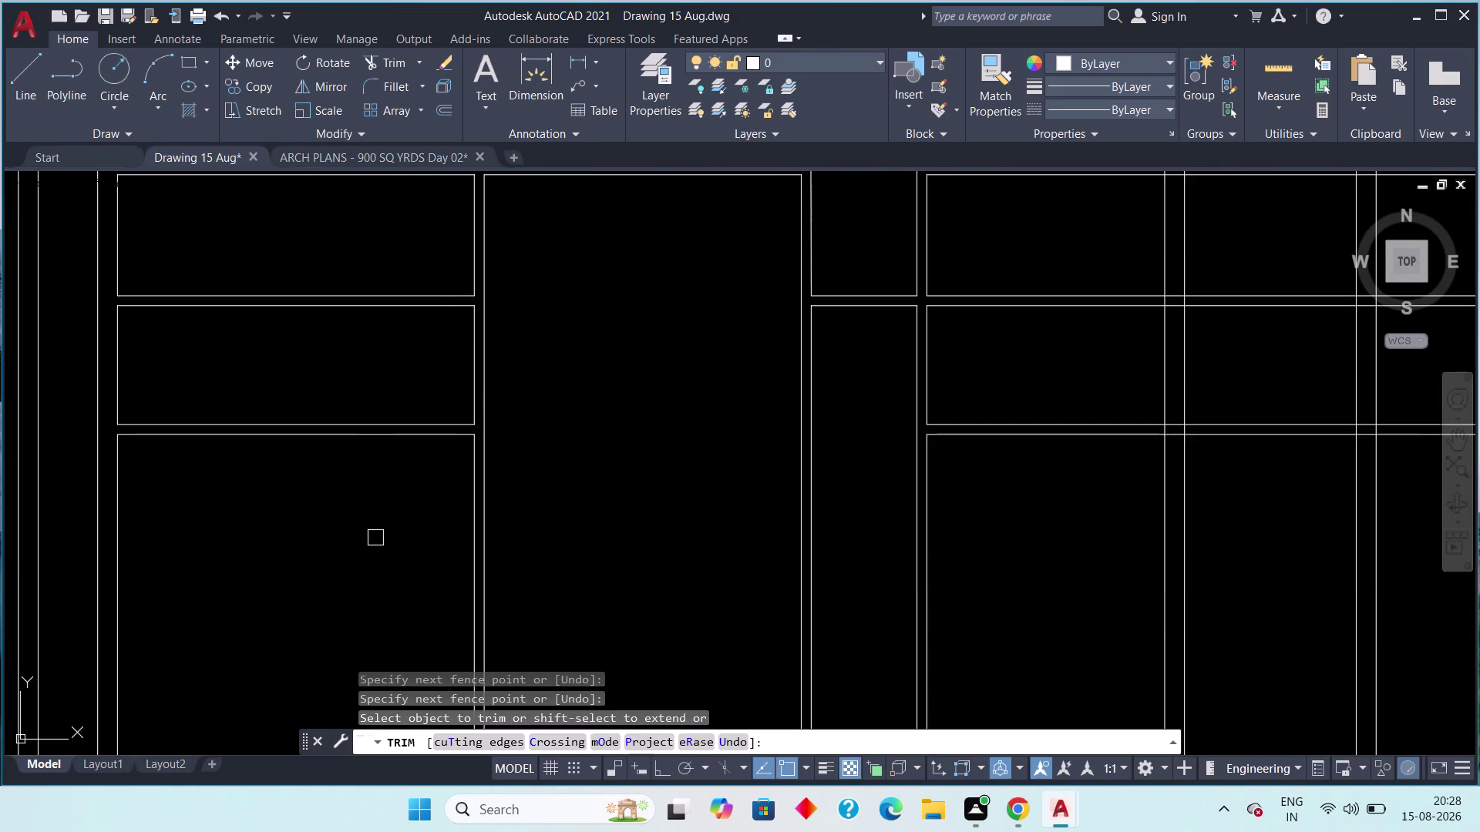
scroll(down, 3)
middle_drag(376, 543, 400, 612)
scroll(up, 3)
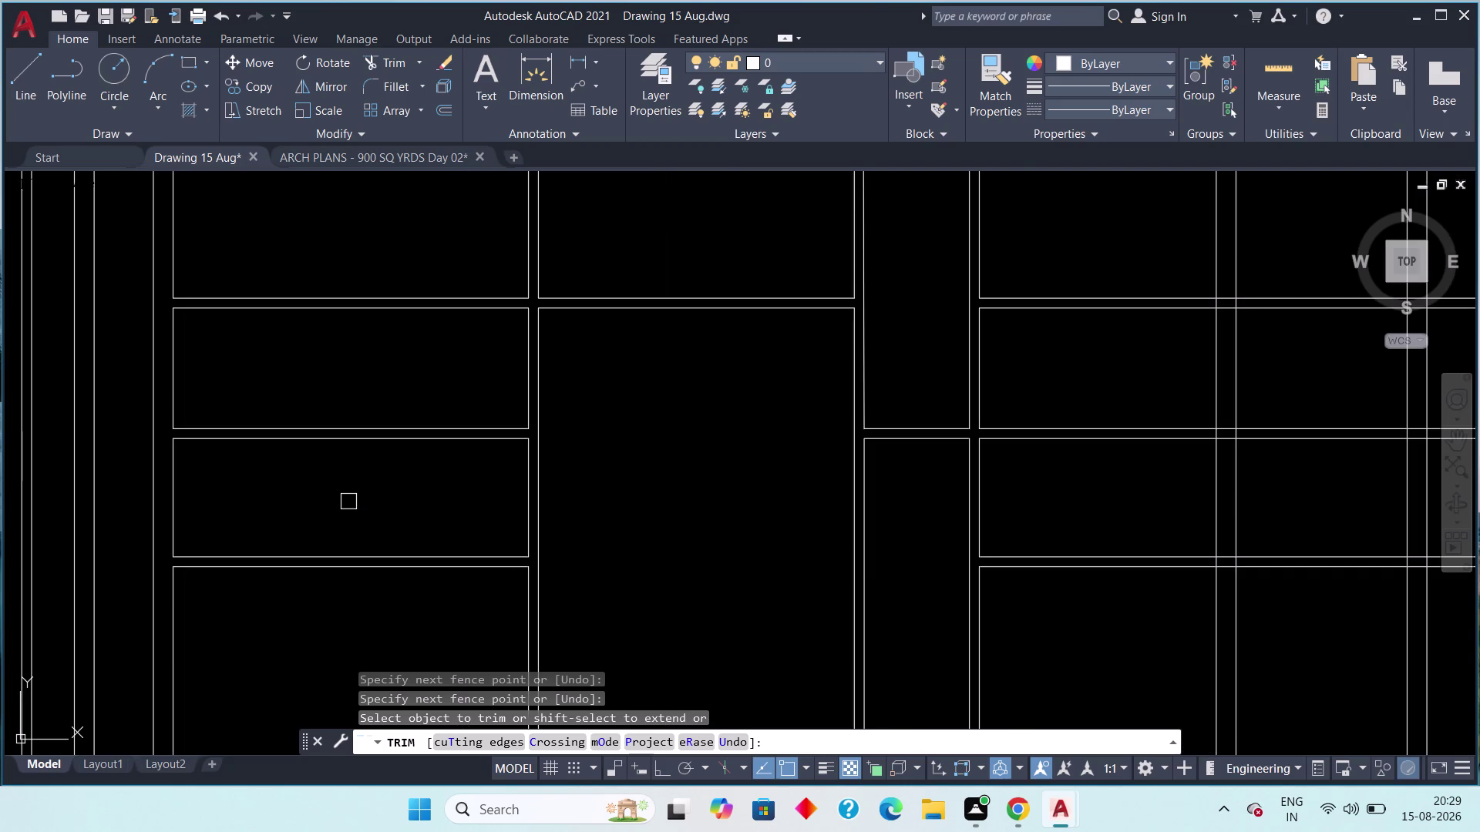
key(Escape)
key(Escape)
key(Escape)
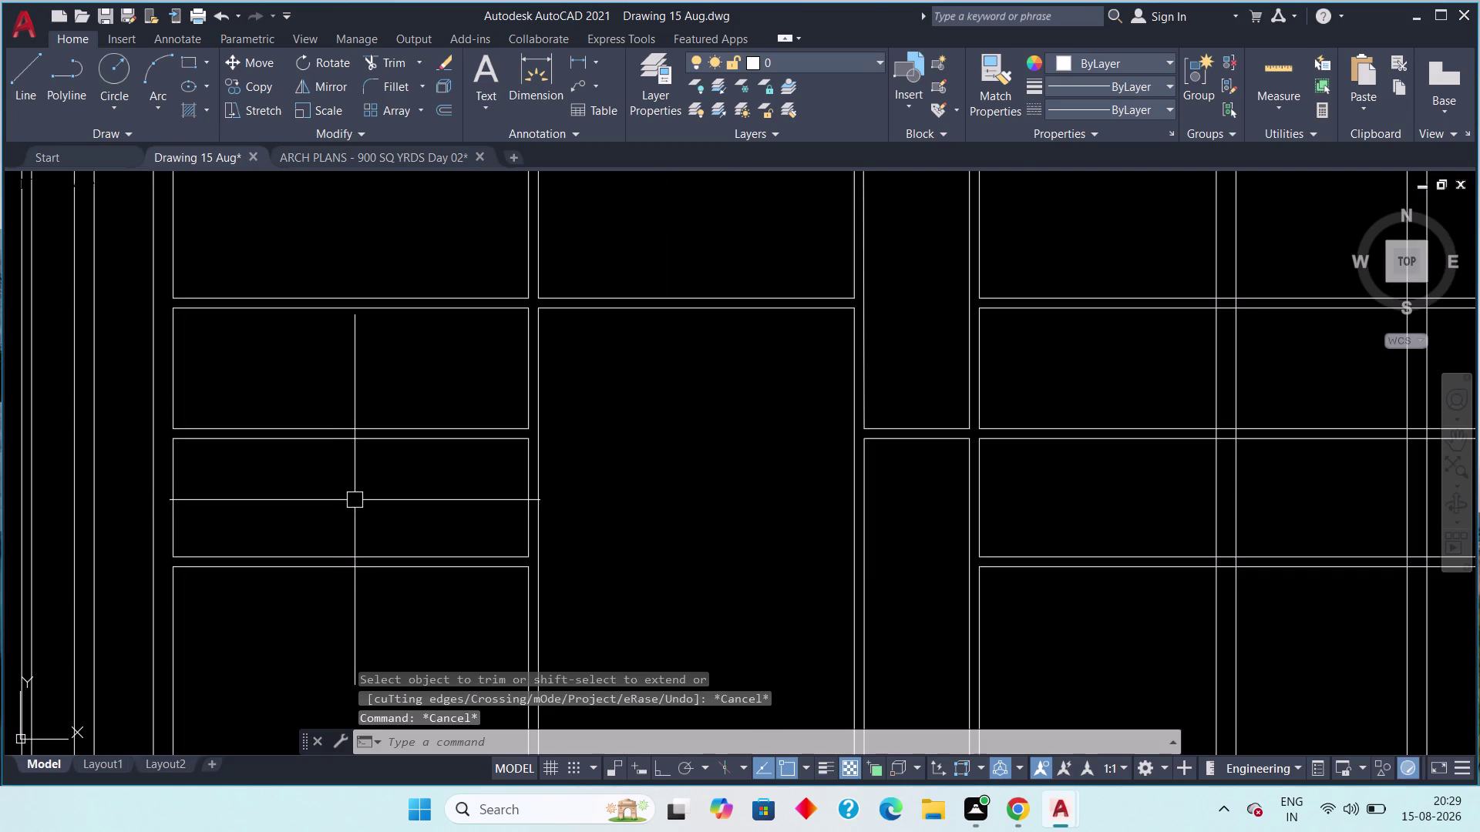
Offset the left wall line 9'2" into the rooms to place the partition.
key(Escape)
text(off)
key(space)
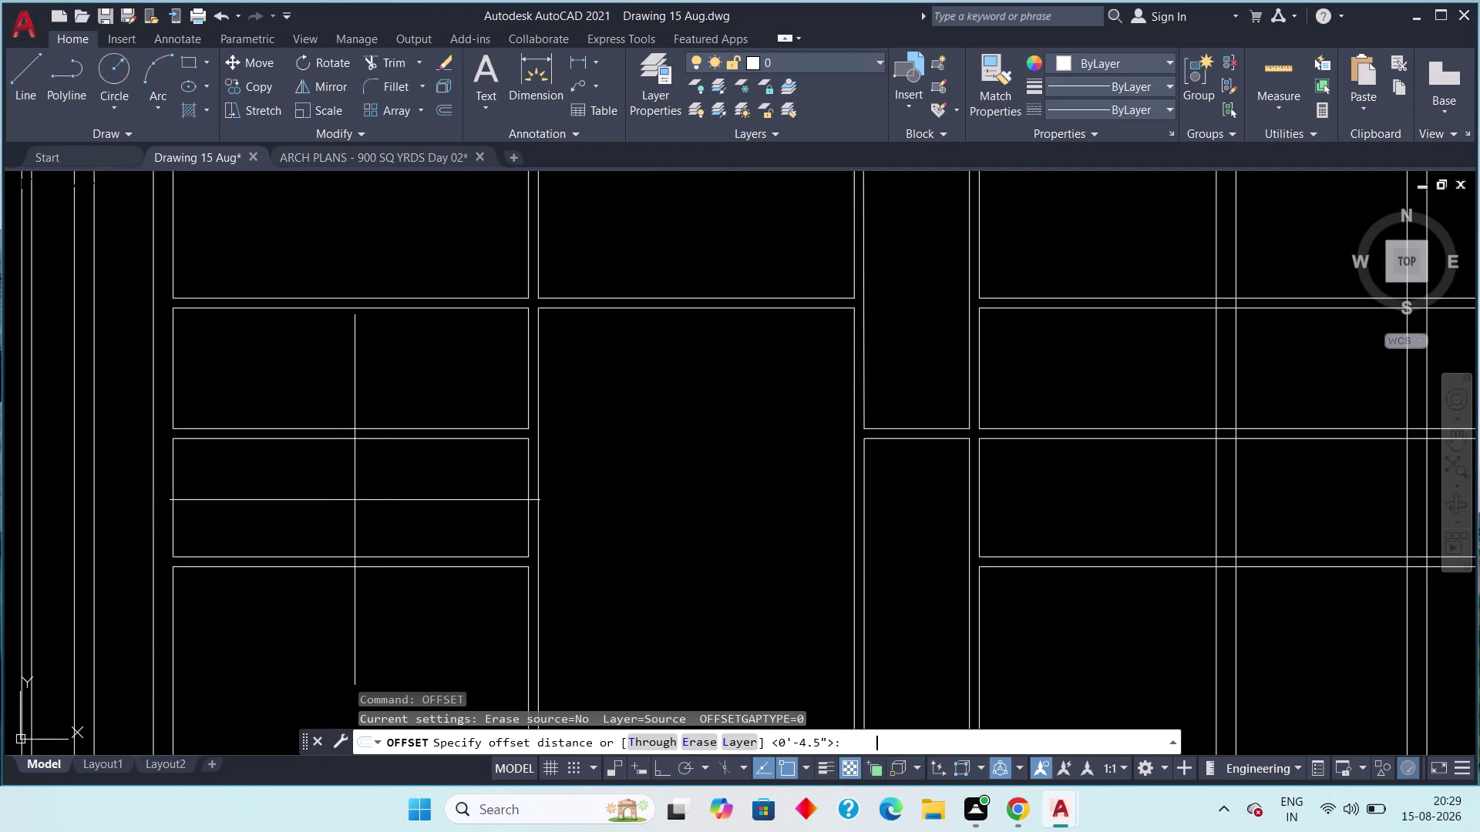
text(9'2)
text(")
key(space)
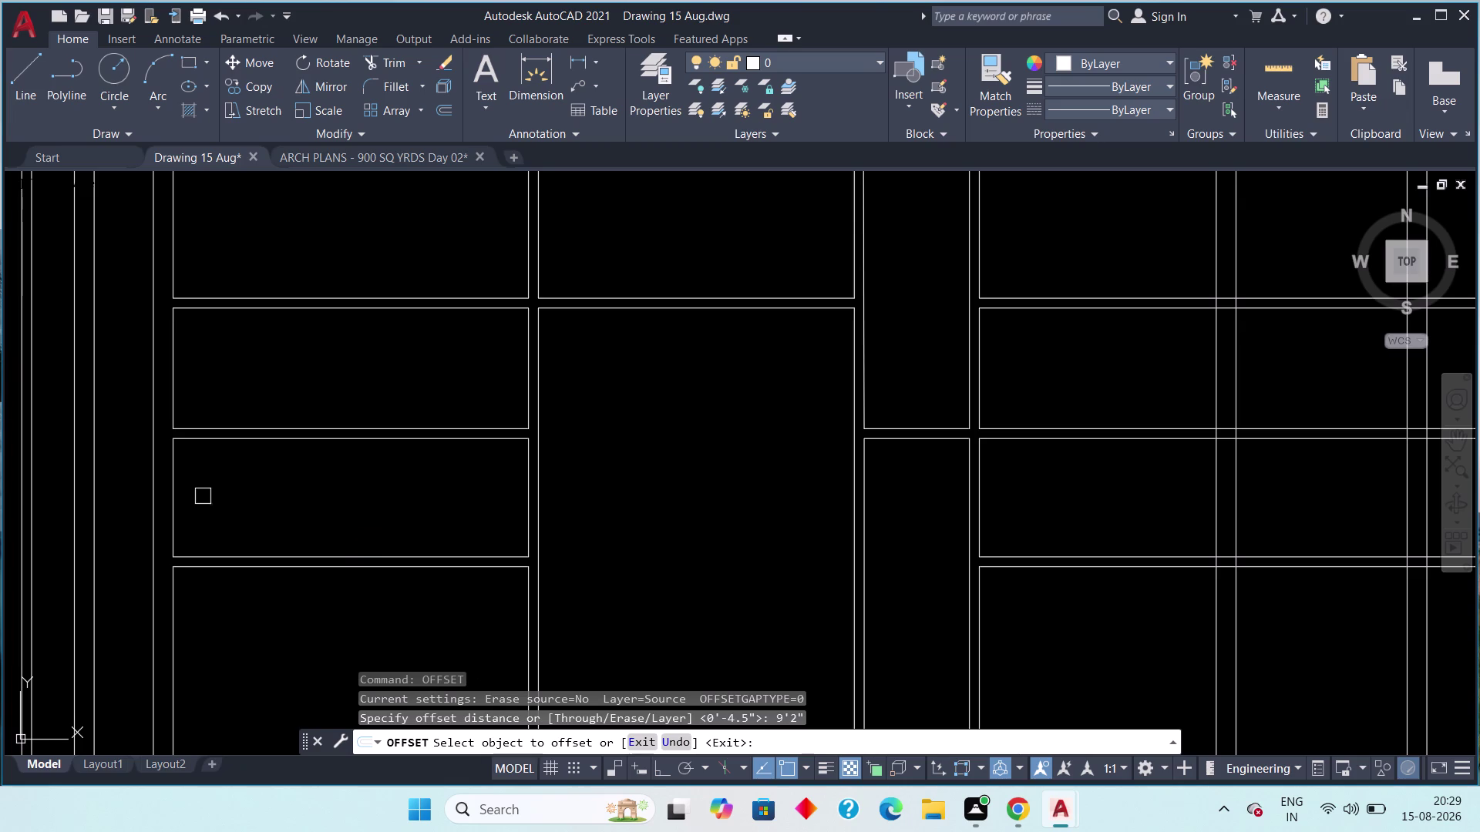
drag(172, 494, 191, 490)
click(271, 475)
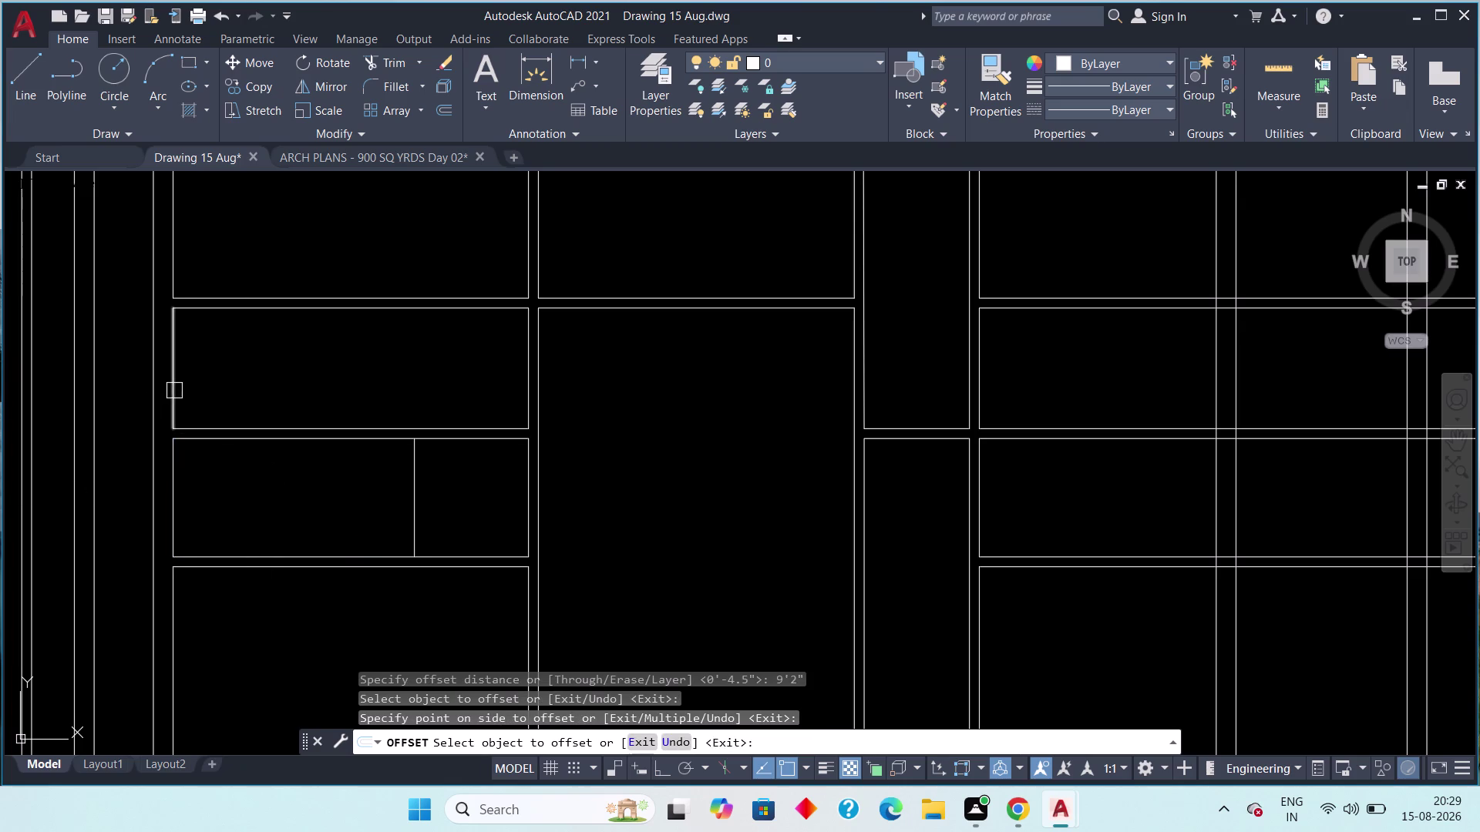
click(174, 390)
click(293, 385)
key(Escape)
key(Escape)
key(Escape)
key(Escape)
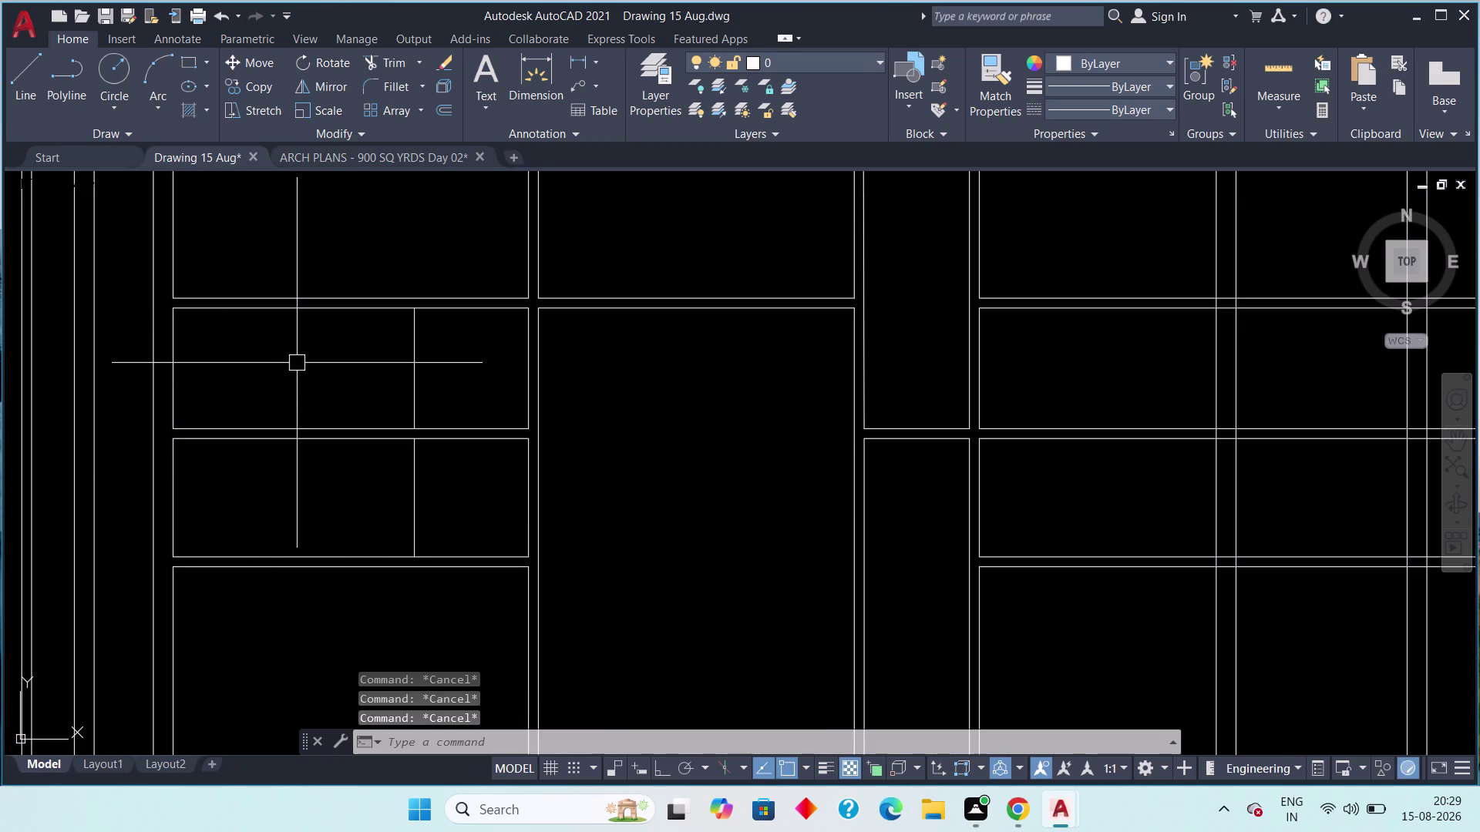
Offset the new partition line 4.5" to the right for wall thickness.
text(off)
key(space)
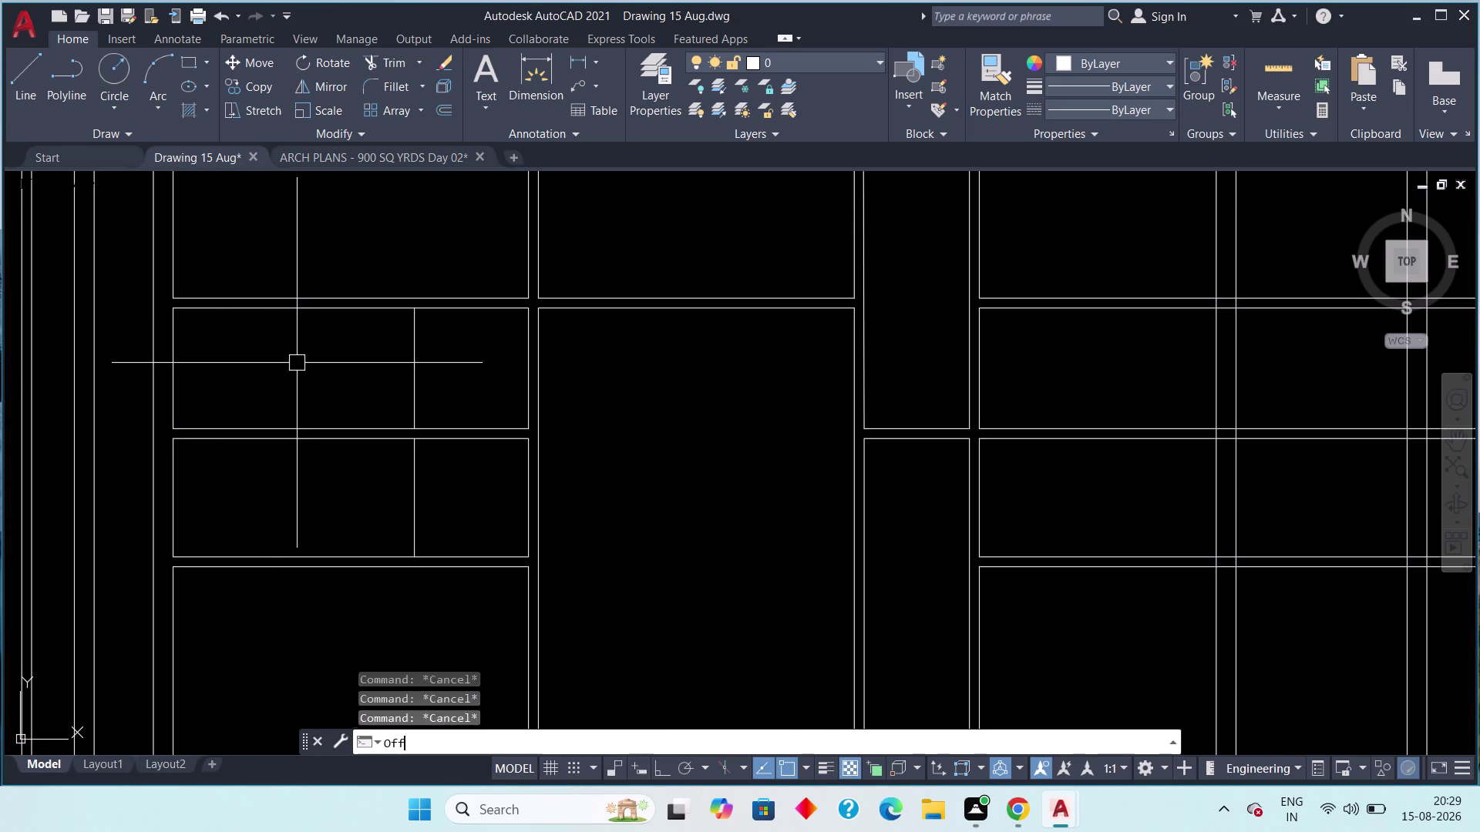
text(4.5")
key(space)
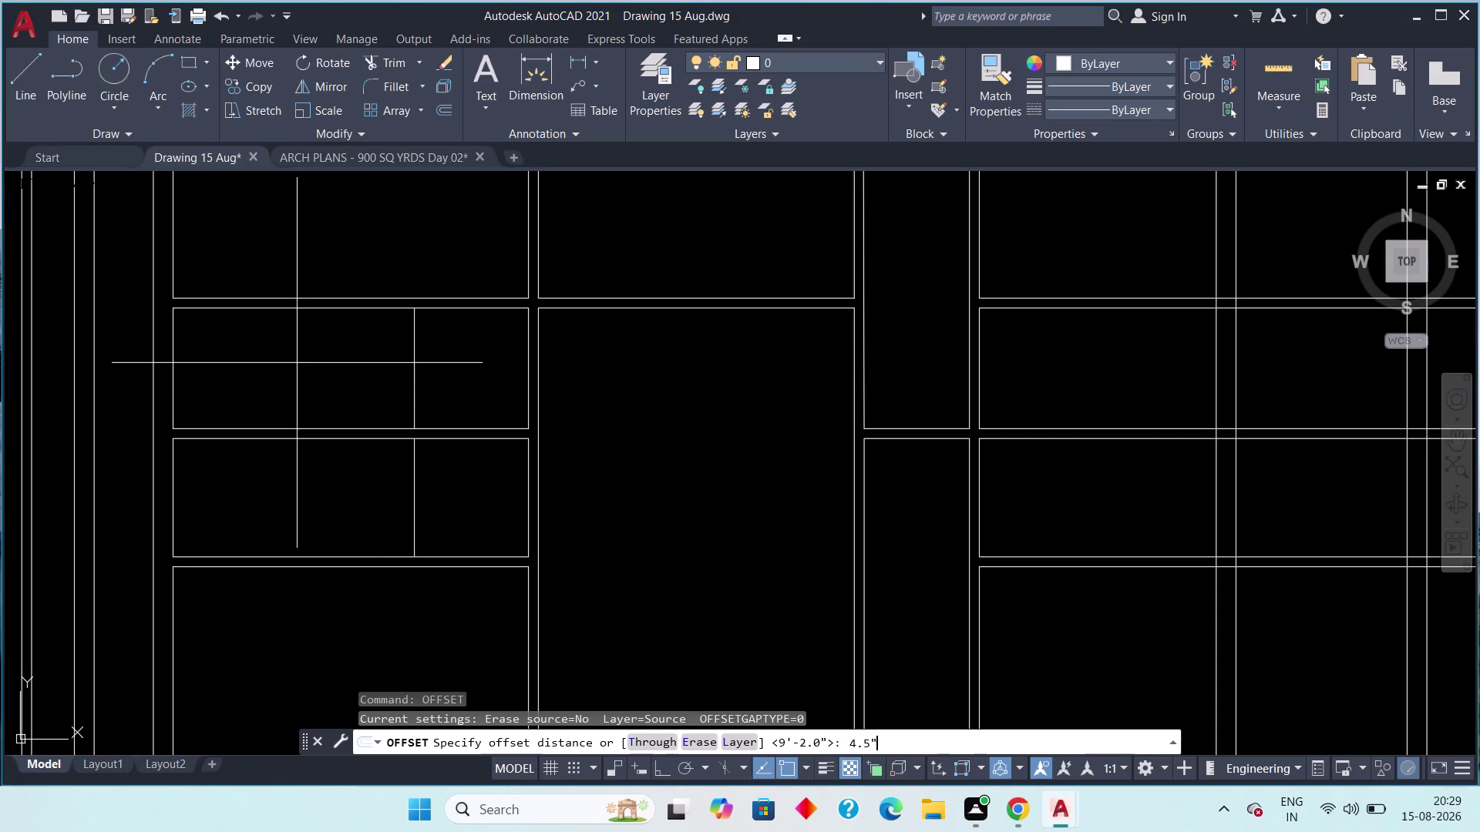
click(417, 381)
click(505, 365)
drag(419, 486, 442, 490)
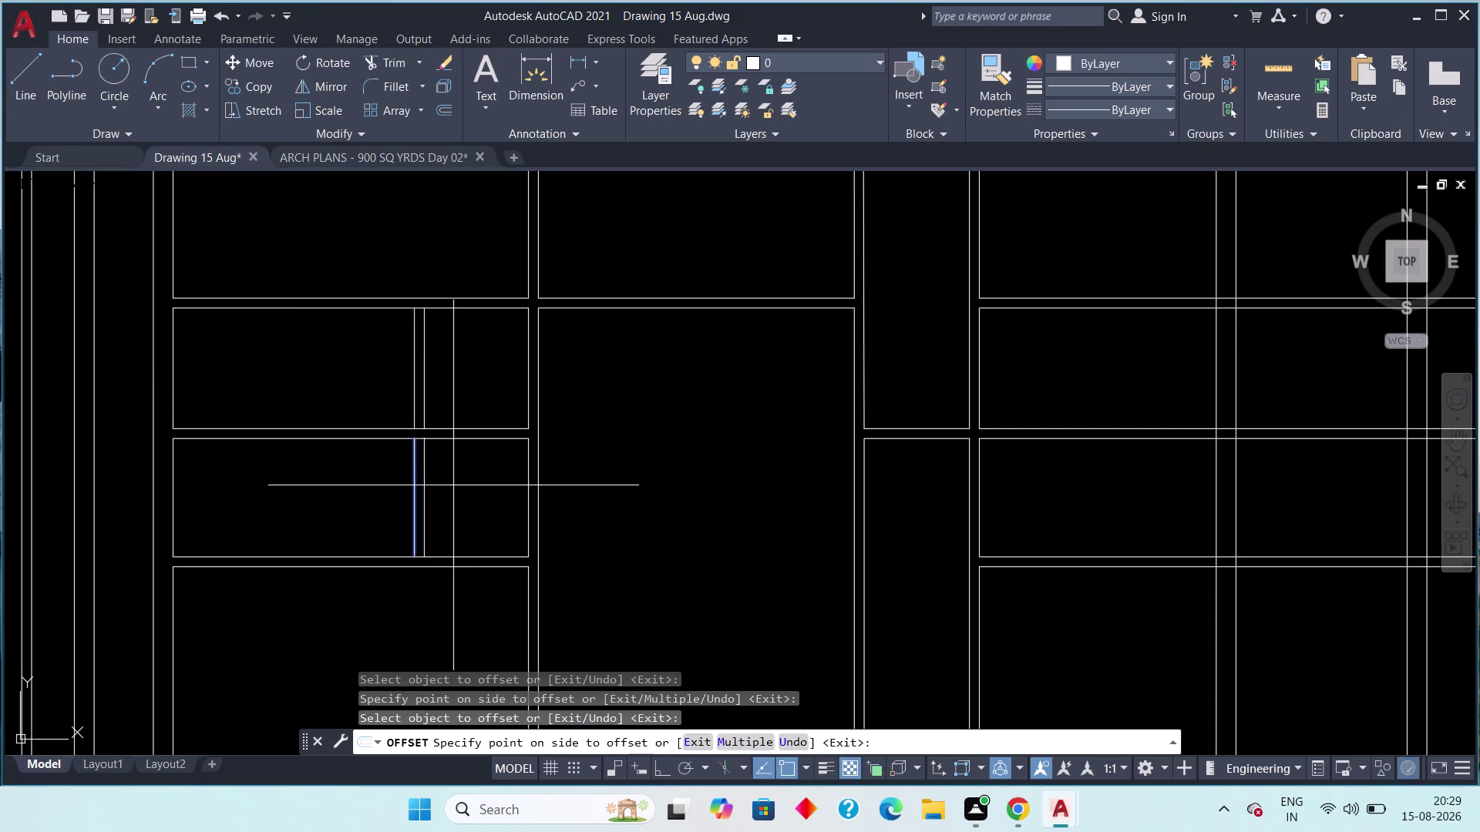
click(454, 485)
key(Escape)
middle_drag(446, 400, 446, 448)
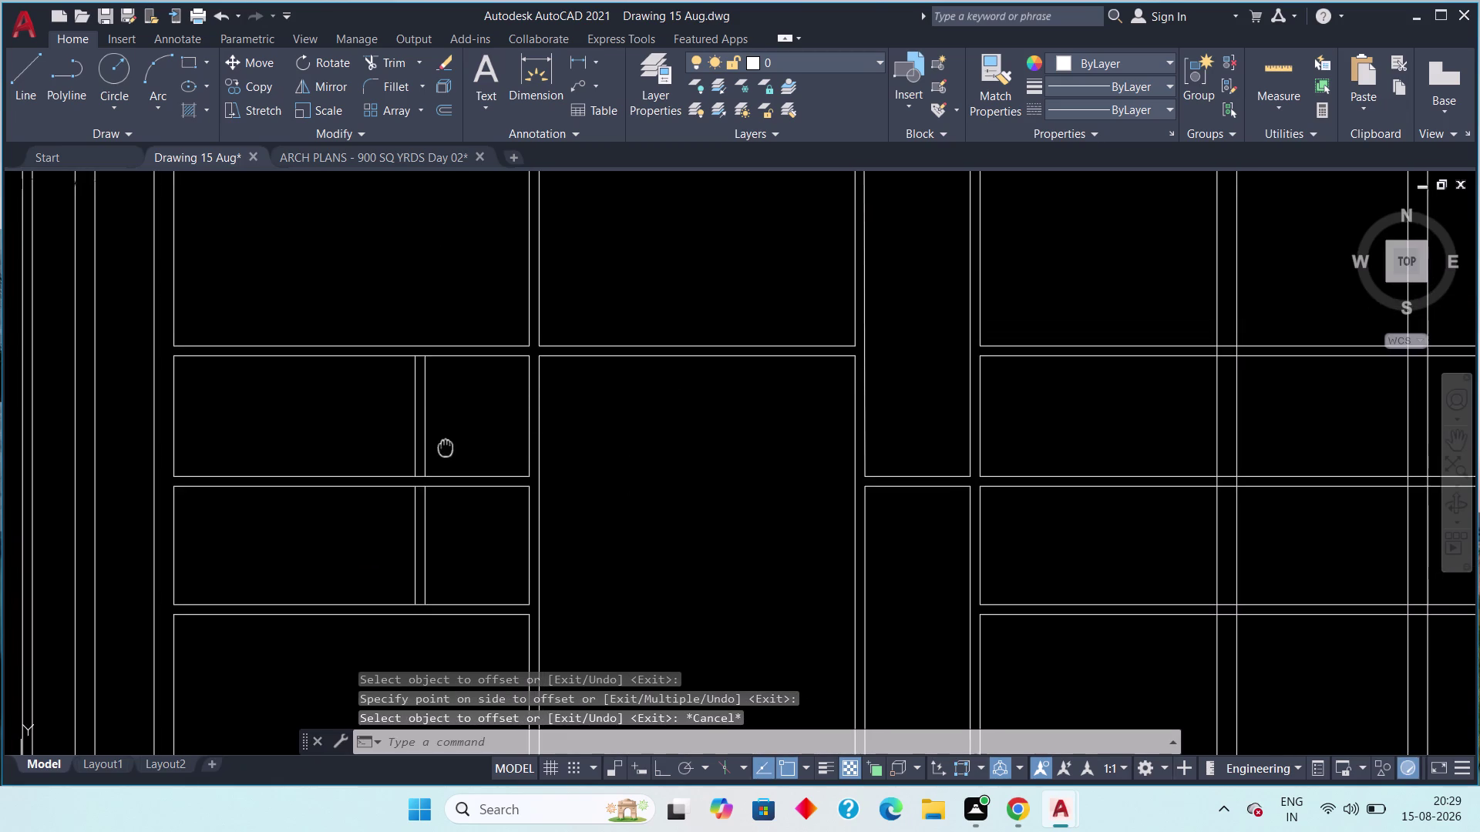
middle_drag(445, 448, 446, 449)
scroll(up, 3)
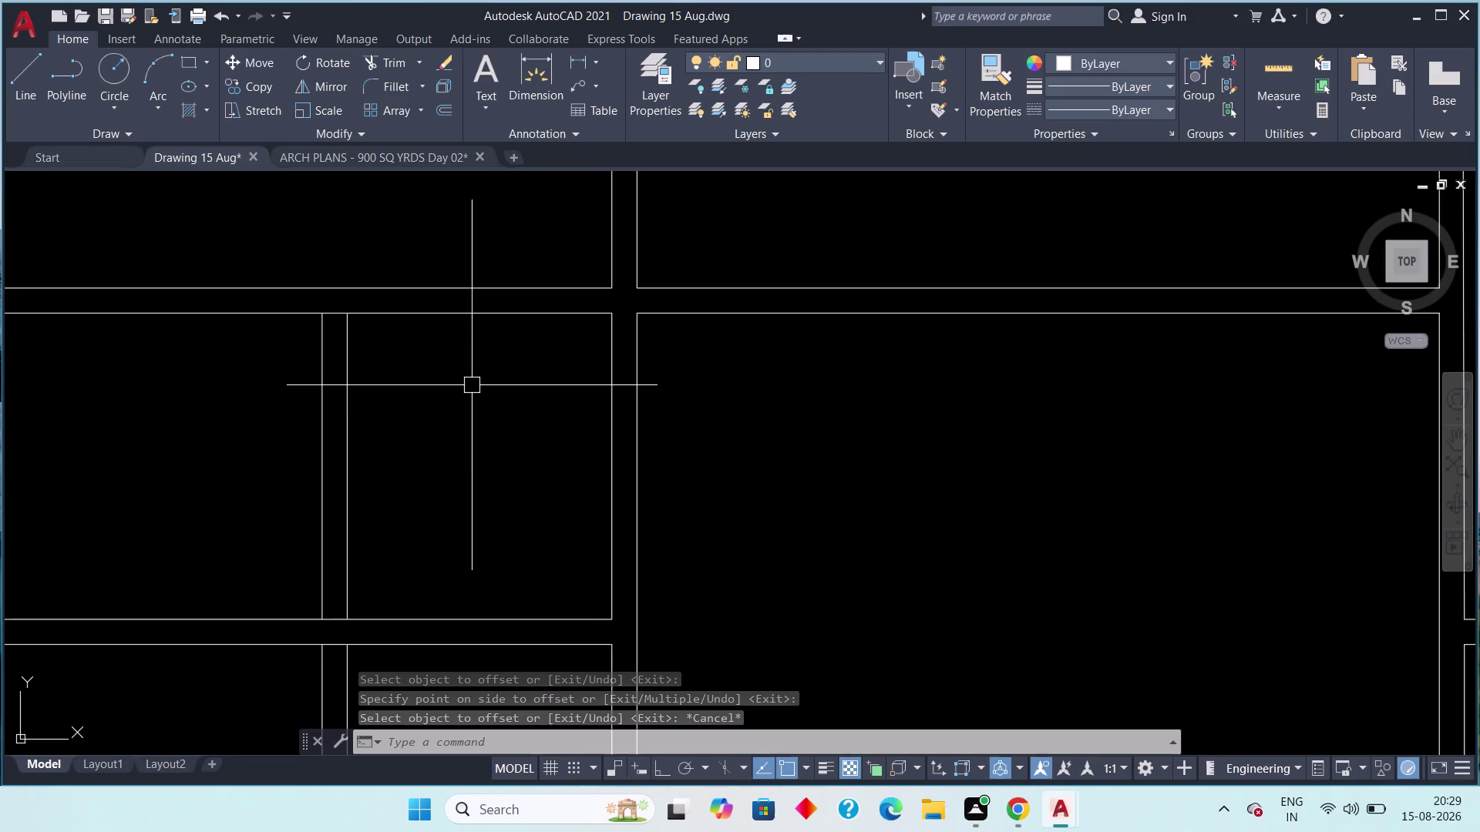
middle_drag(472, 385, 463, 479)
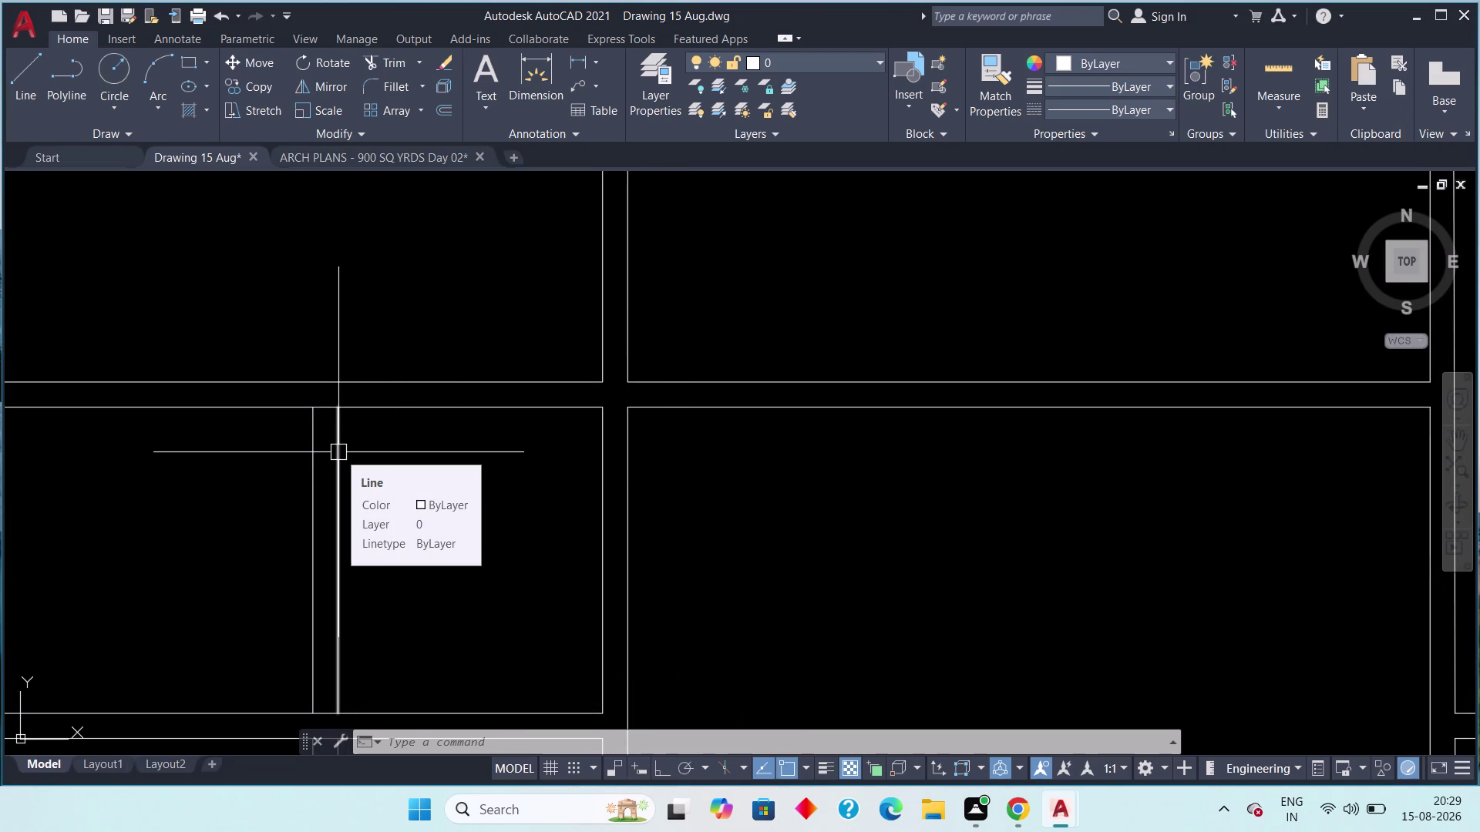
Stretch the top ends of both partition lines to the wall line.
click(339, 453)
click(334, 408)
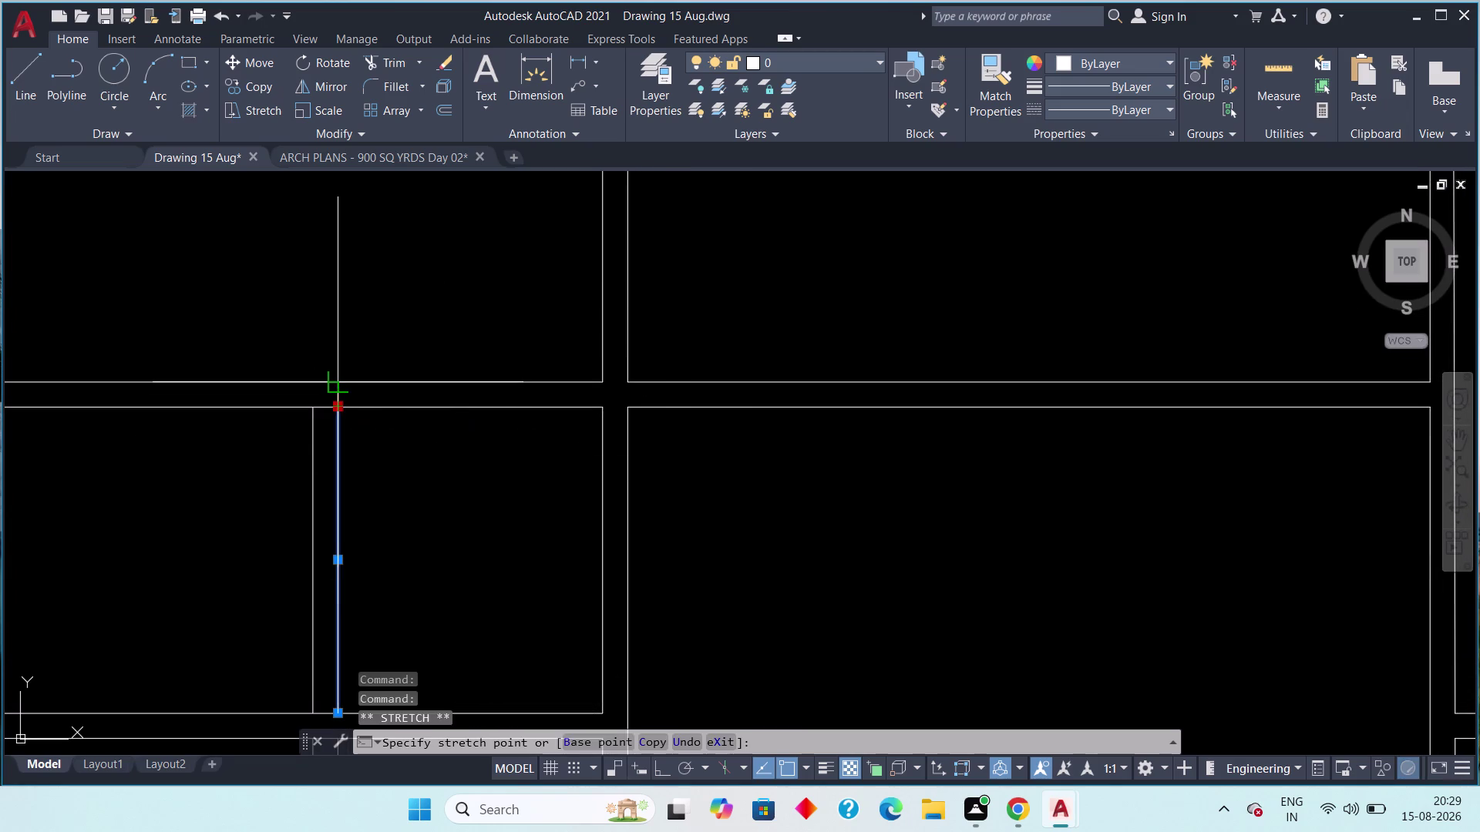
click(333, 381)
click(311, 428)
click(312, 406)
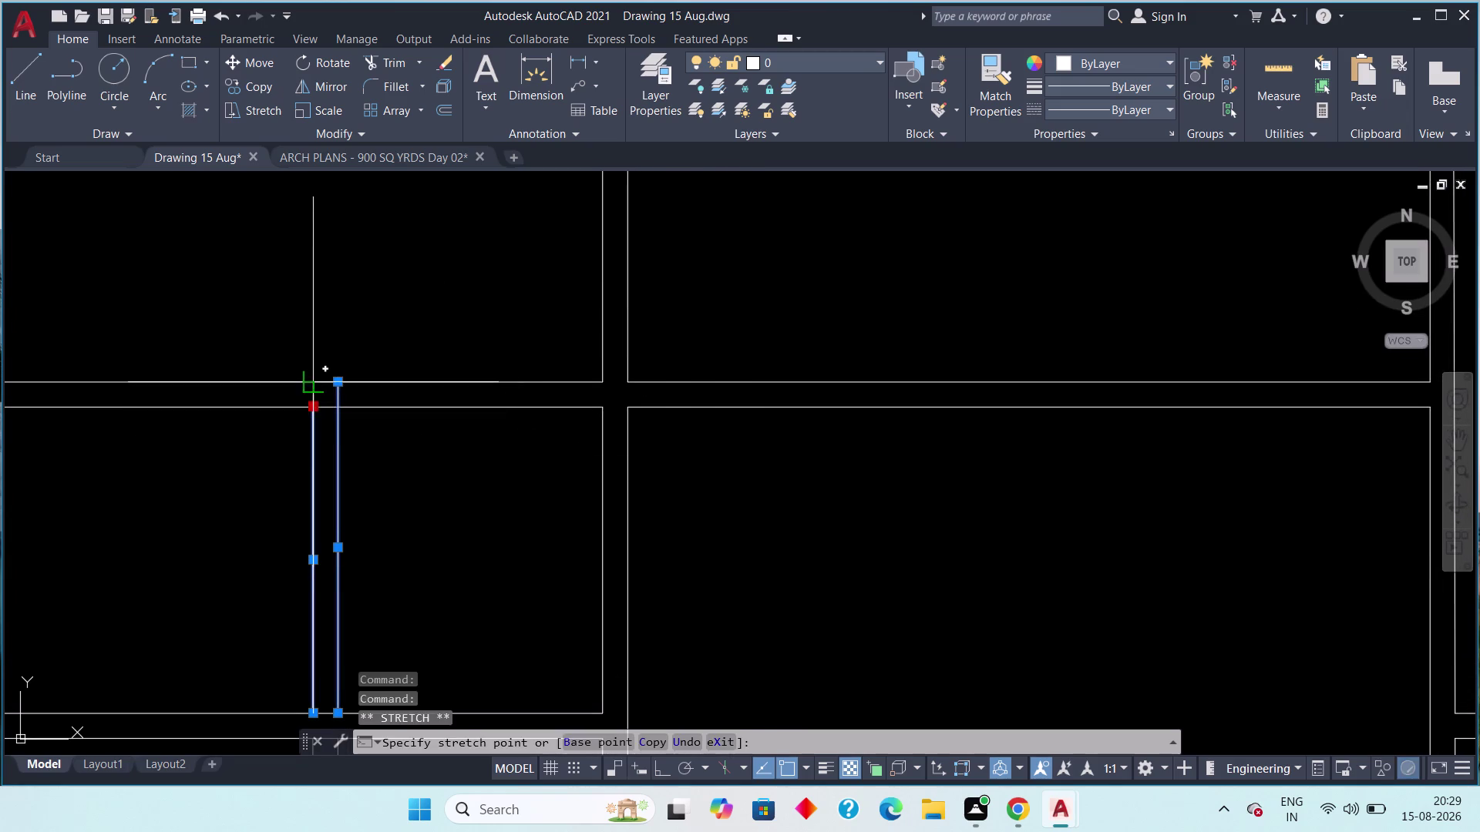
click(313, 384)
middle_drag(572, 383, 528, 377)
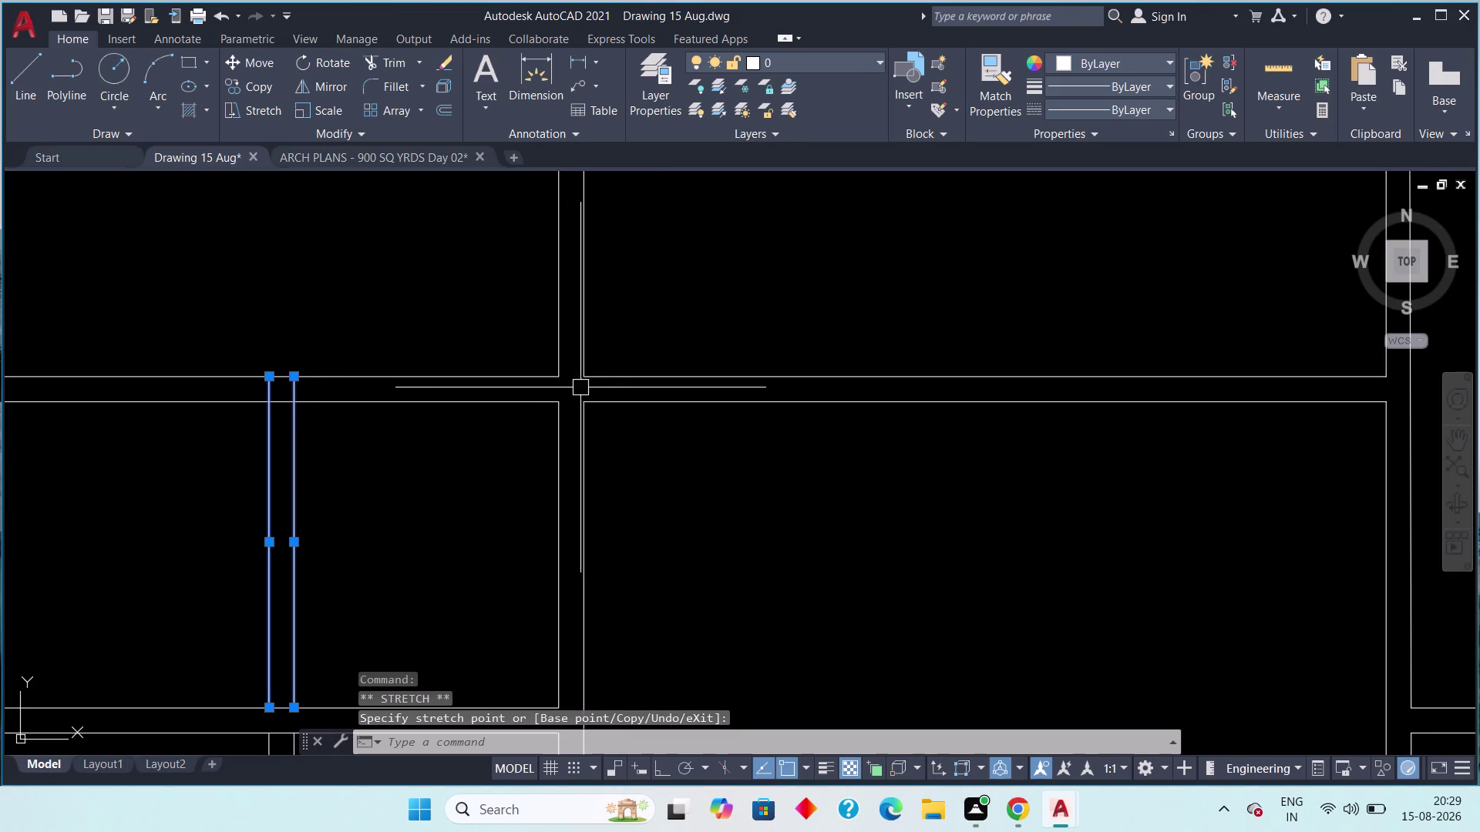
scroll(up, 3)
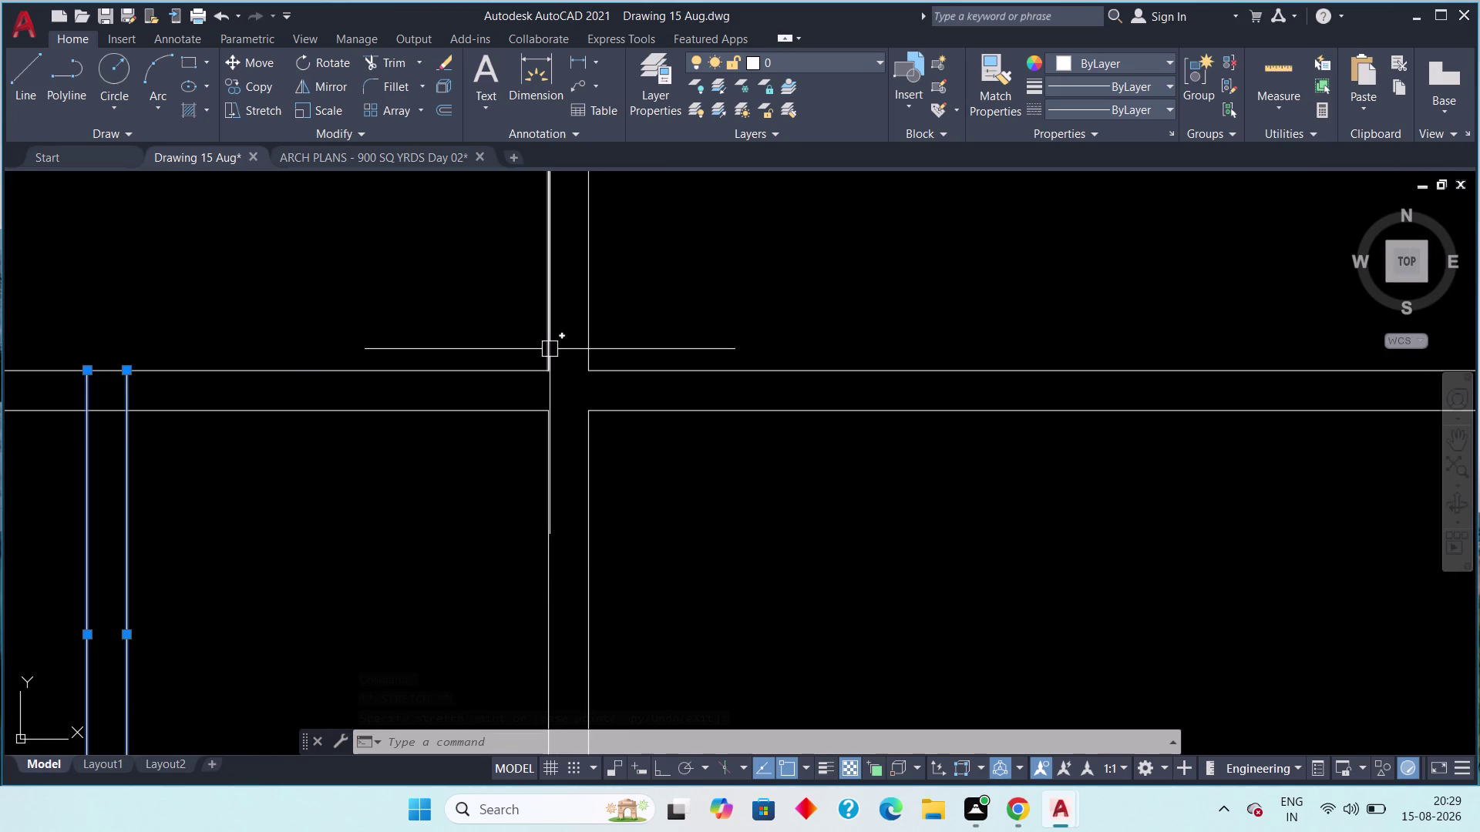
click(549, 349)
click(551, 367)
click(551, 405)
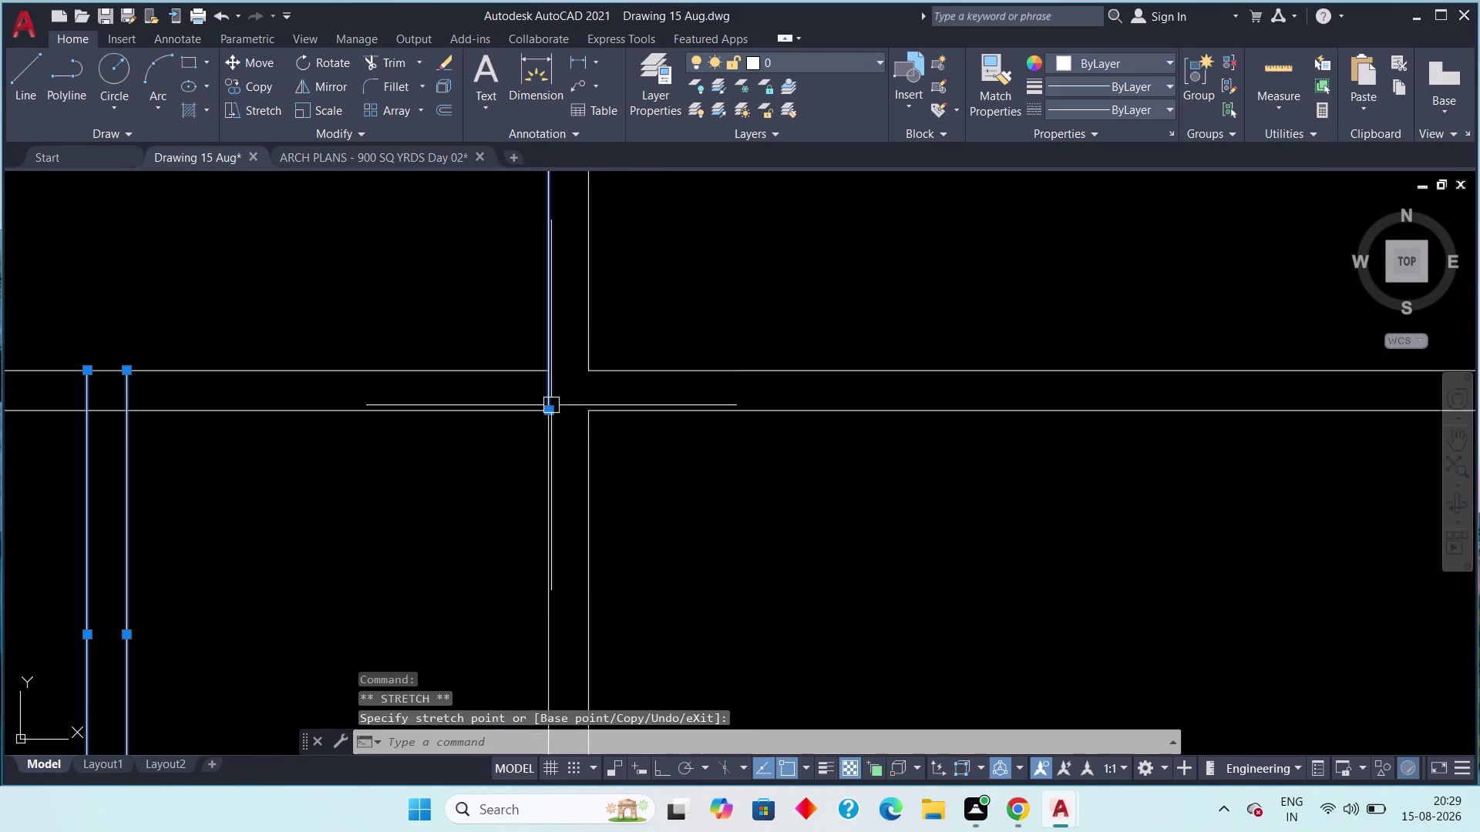
Stretch the bottom ends of both partition lines onto the wall line.
scroll(down, 3)
middle_drag(540, 463, 507, 261)
scroll(up, 3)
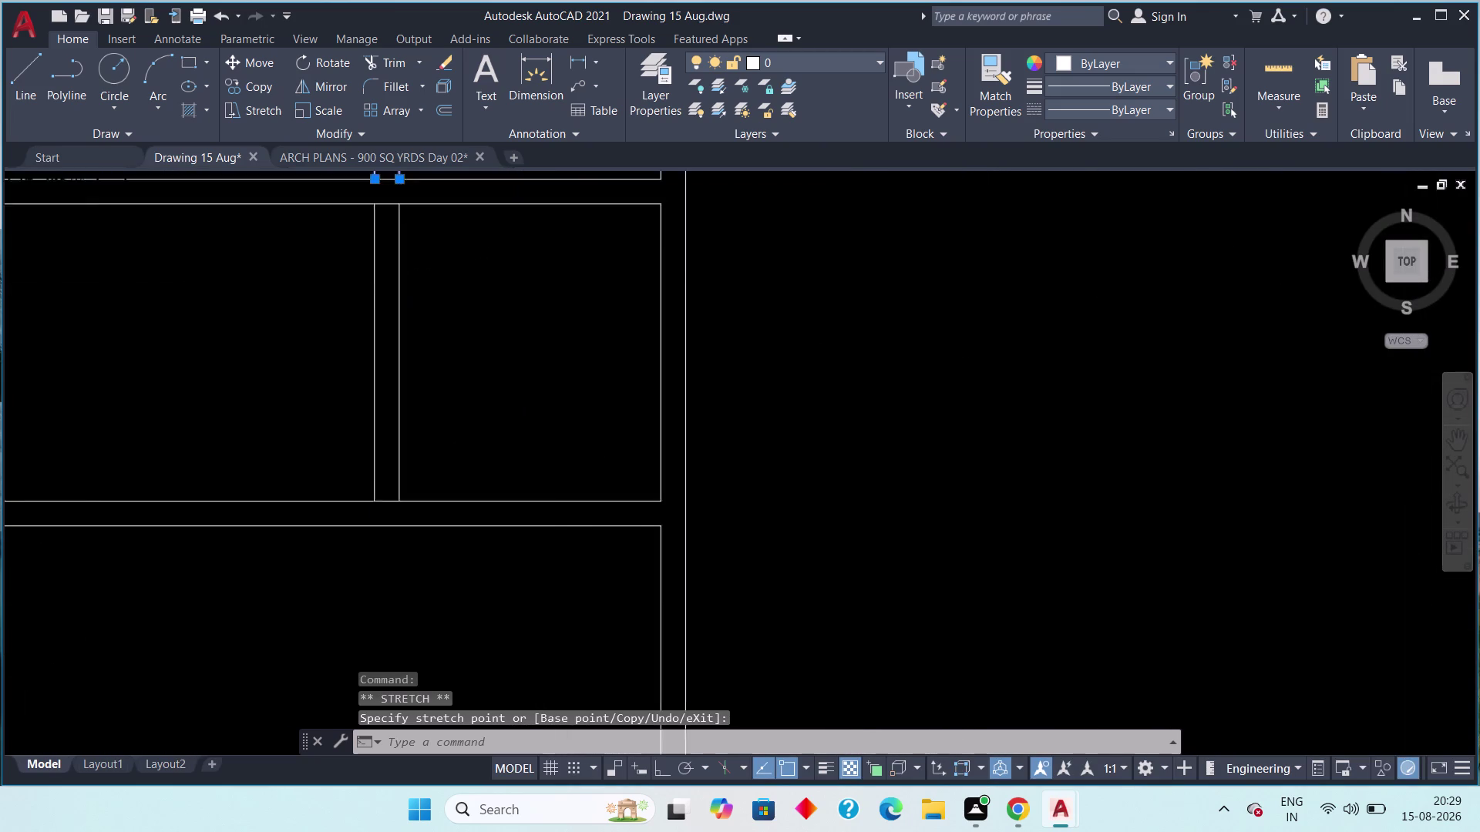
middle_drag(446, 450, 461, 377)
click(401, 432)
click(399, 460)
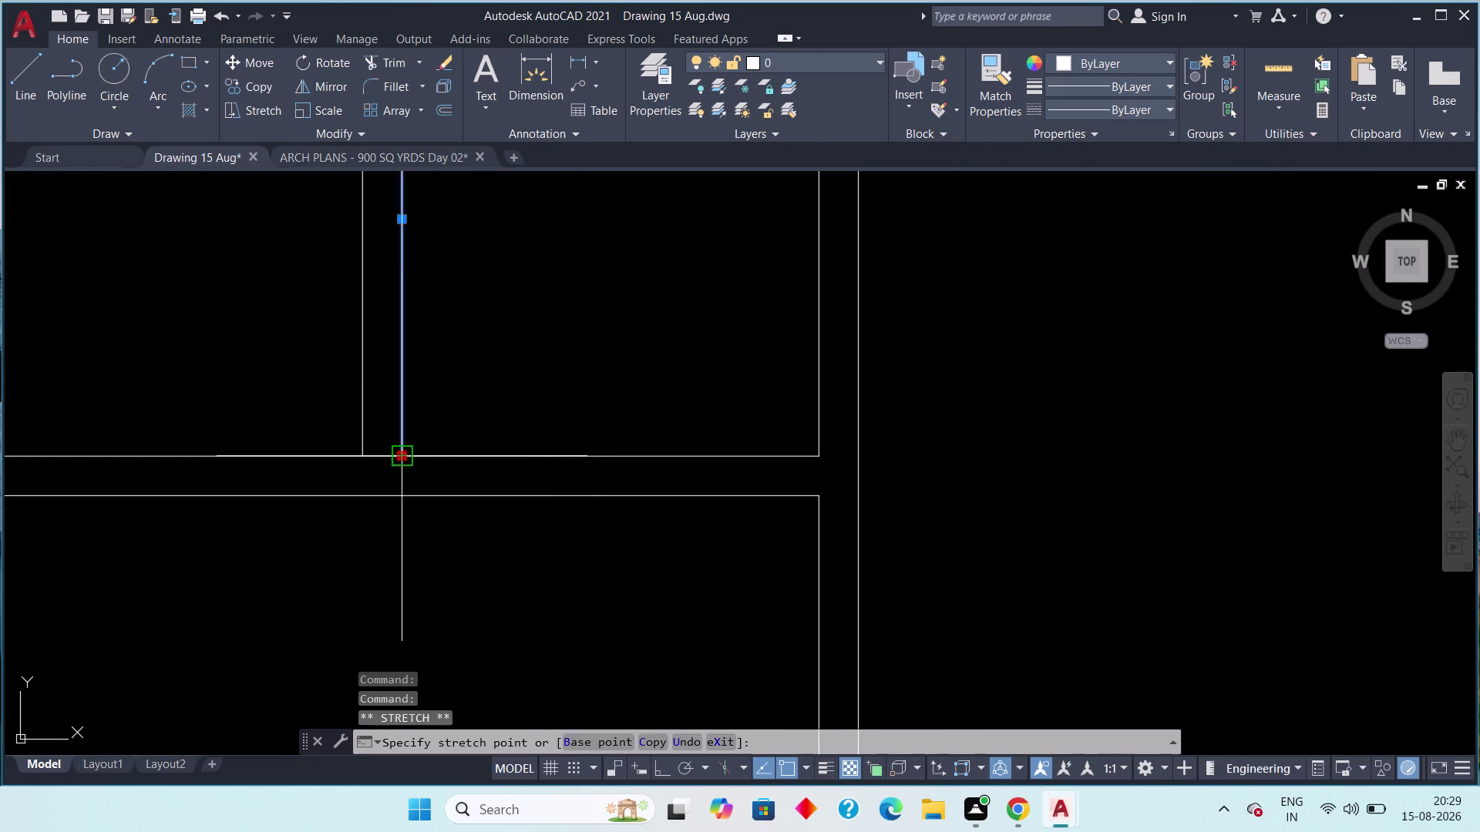
click(397, 490)
click(363, 455)
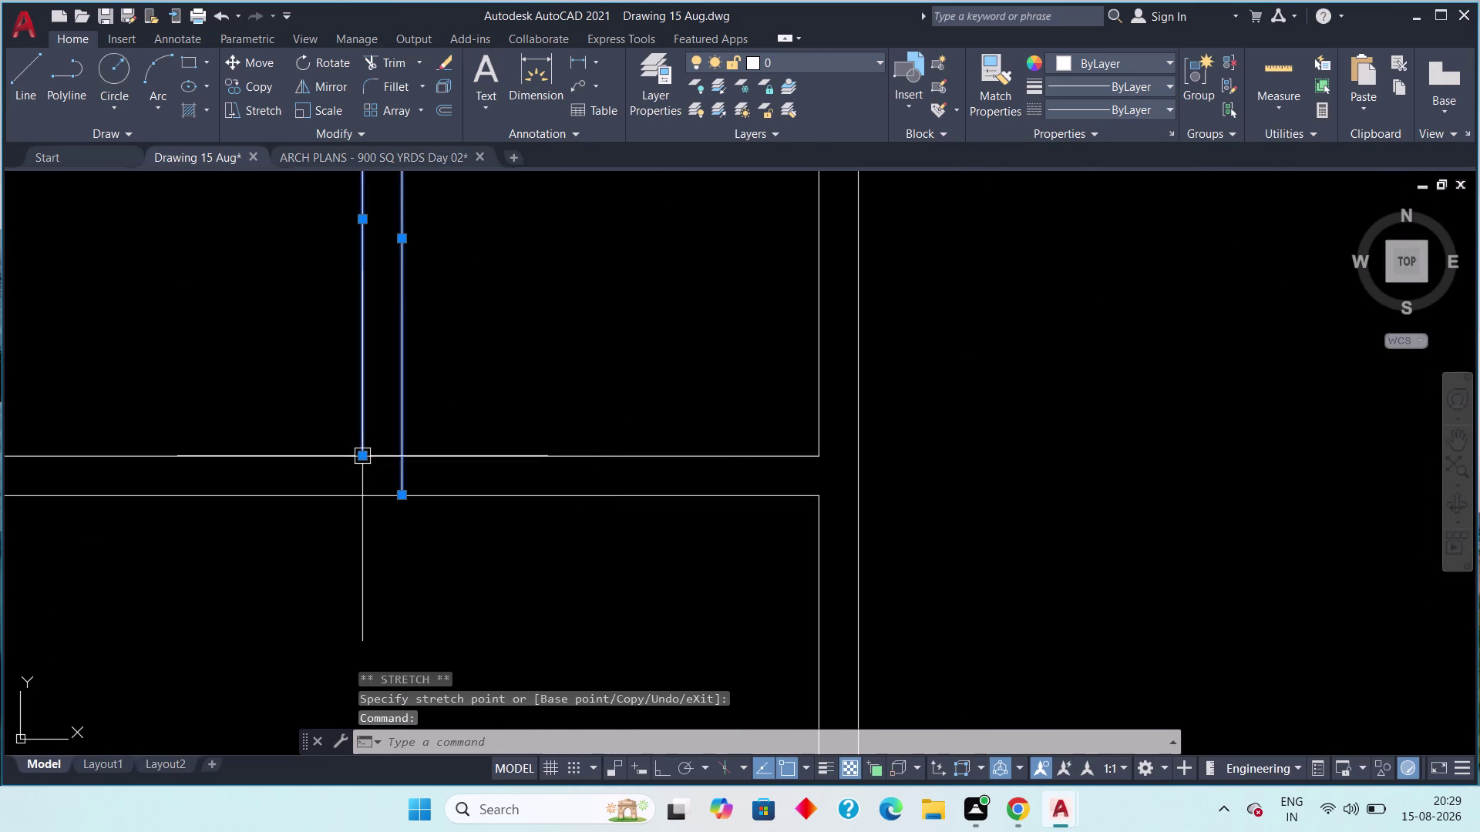
click(363, 455)
click(360, 488)
Extend a wall line end at the next junction, then start TRIM.
middle_drag(698, 439, 510, 441)
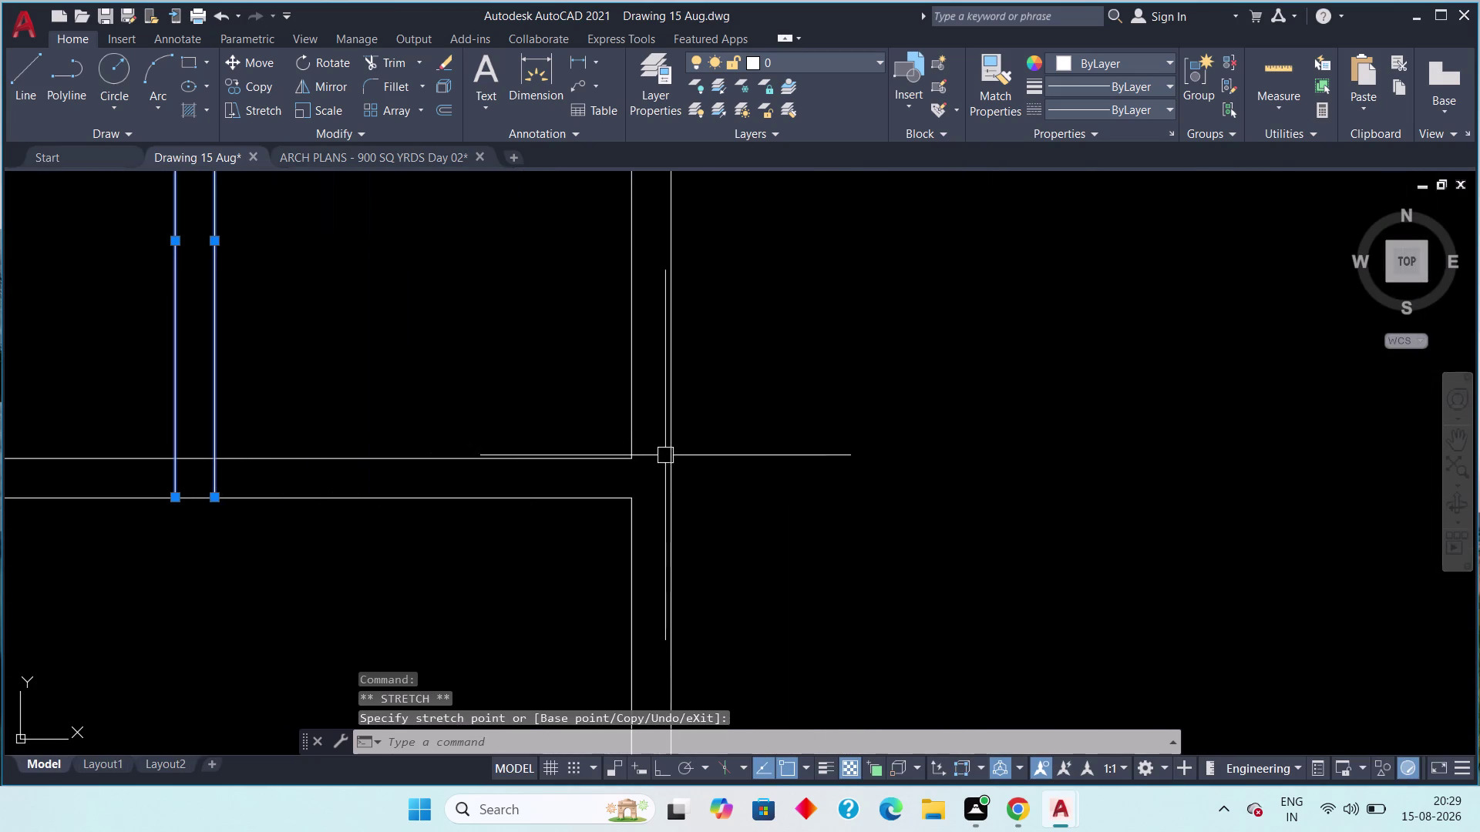
click(625, 443)
click(629, 457)
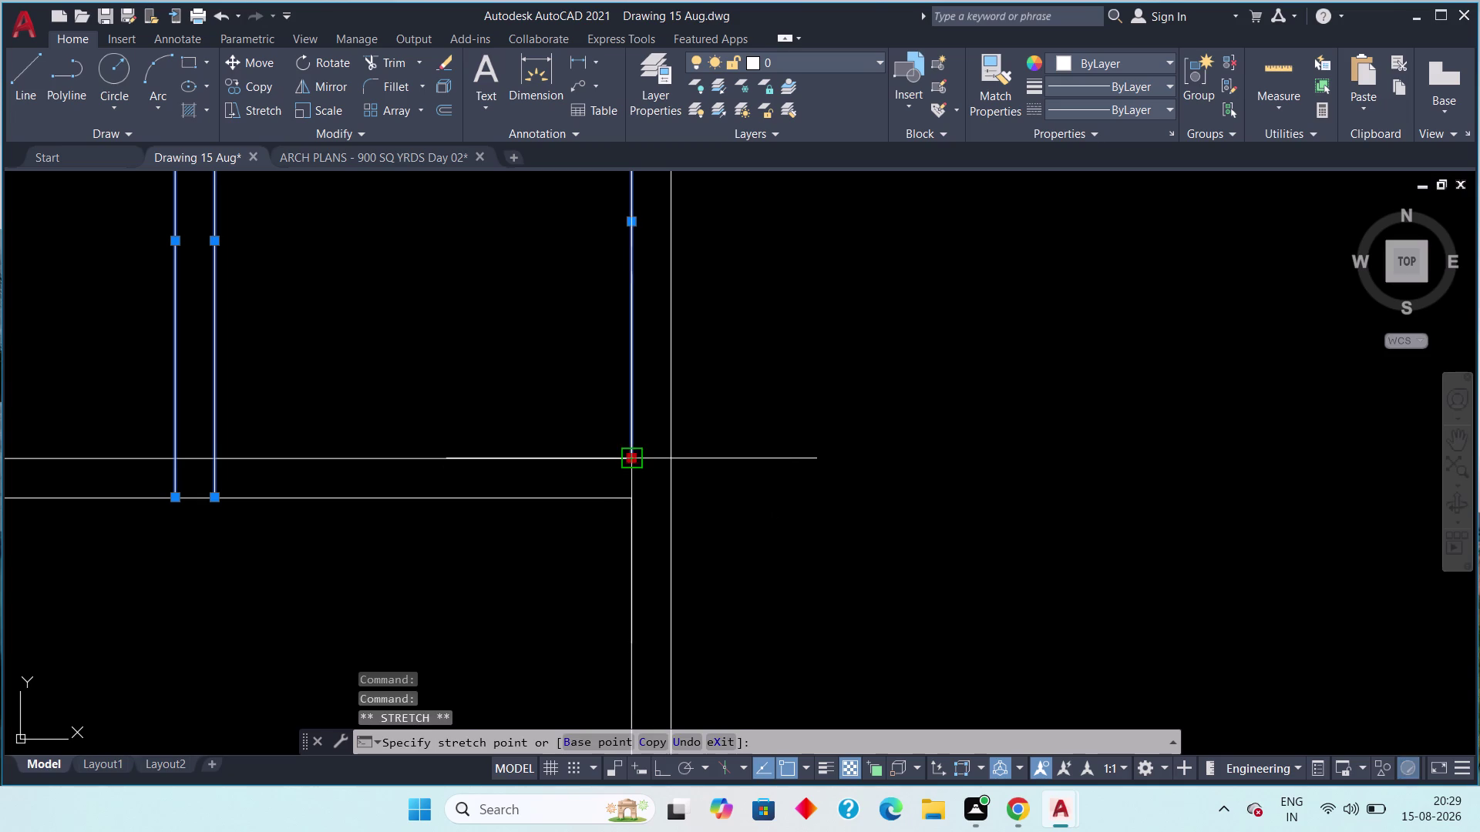
click(625, 494)
scroll(down, 3)
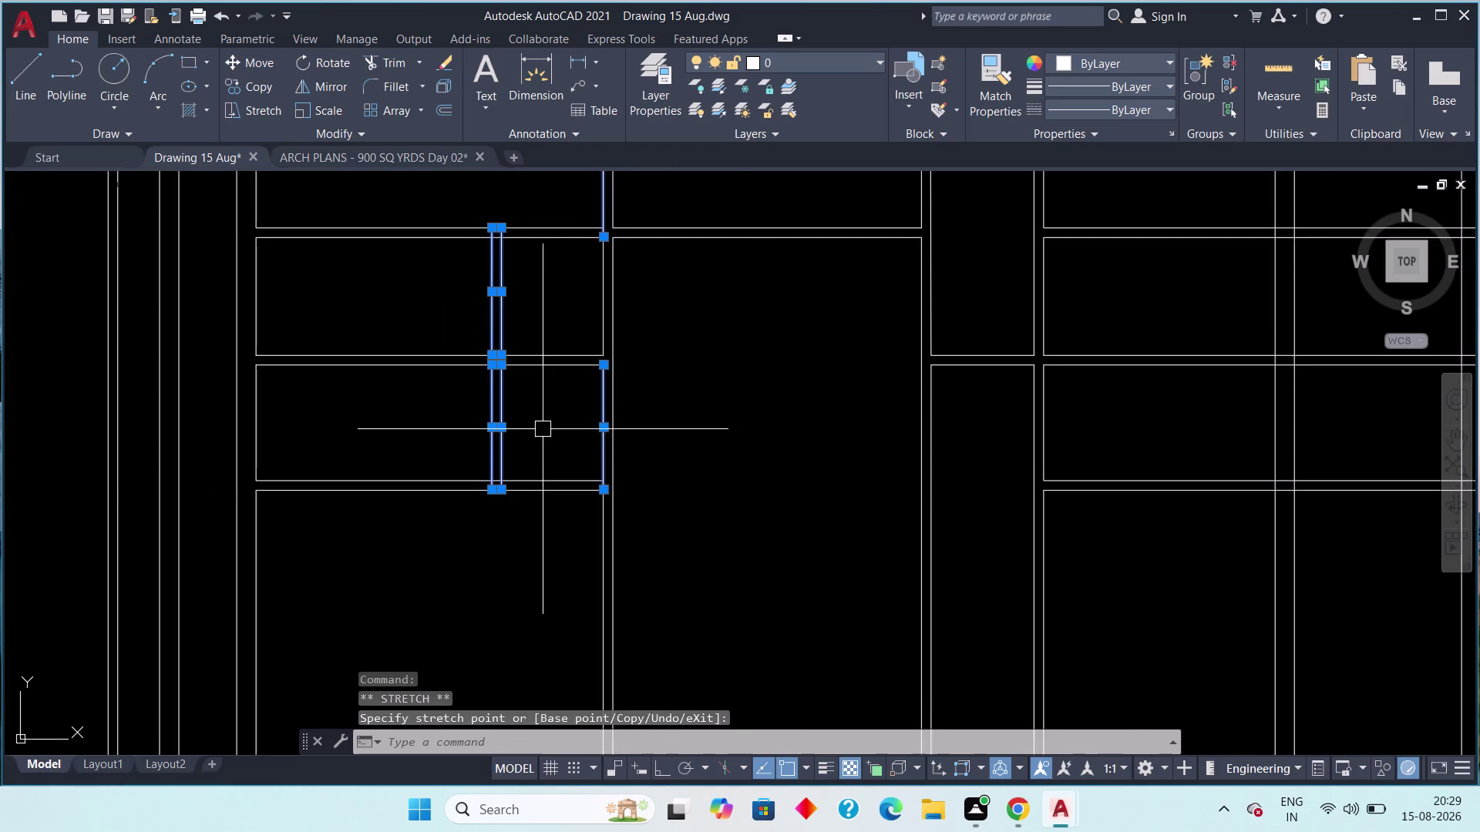
middle_drag(543, 430, 549, 456)
key(Escape)
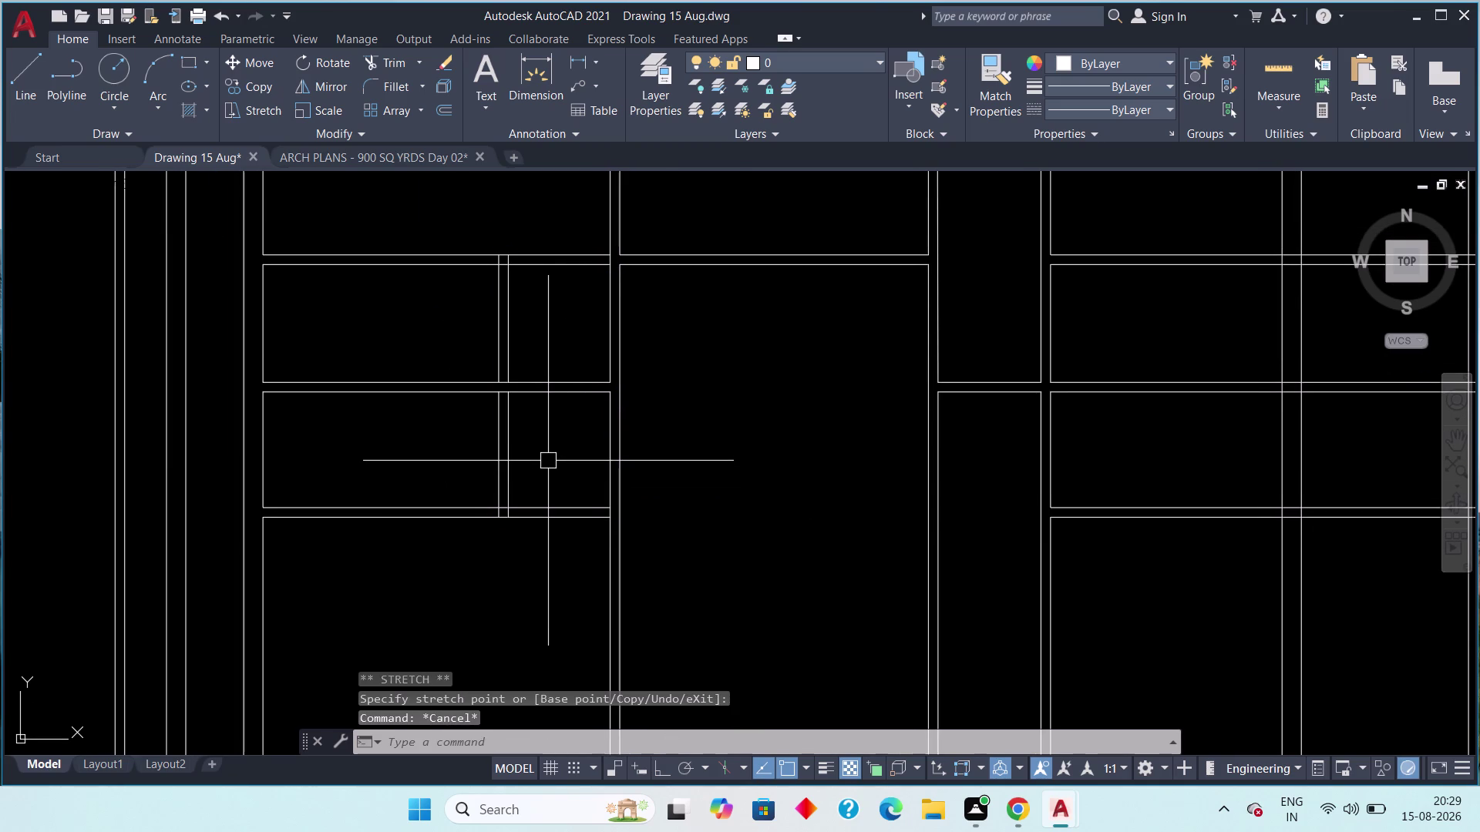
key(t)
key(r)
key(space)
Fence-trim the overlapping lines along the partition and restart Trim.
click(554, 463)
click(538, 578)
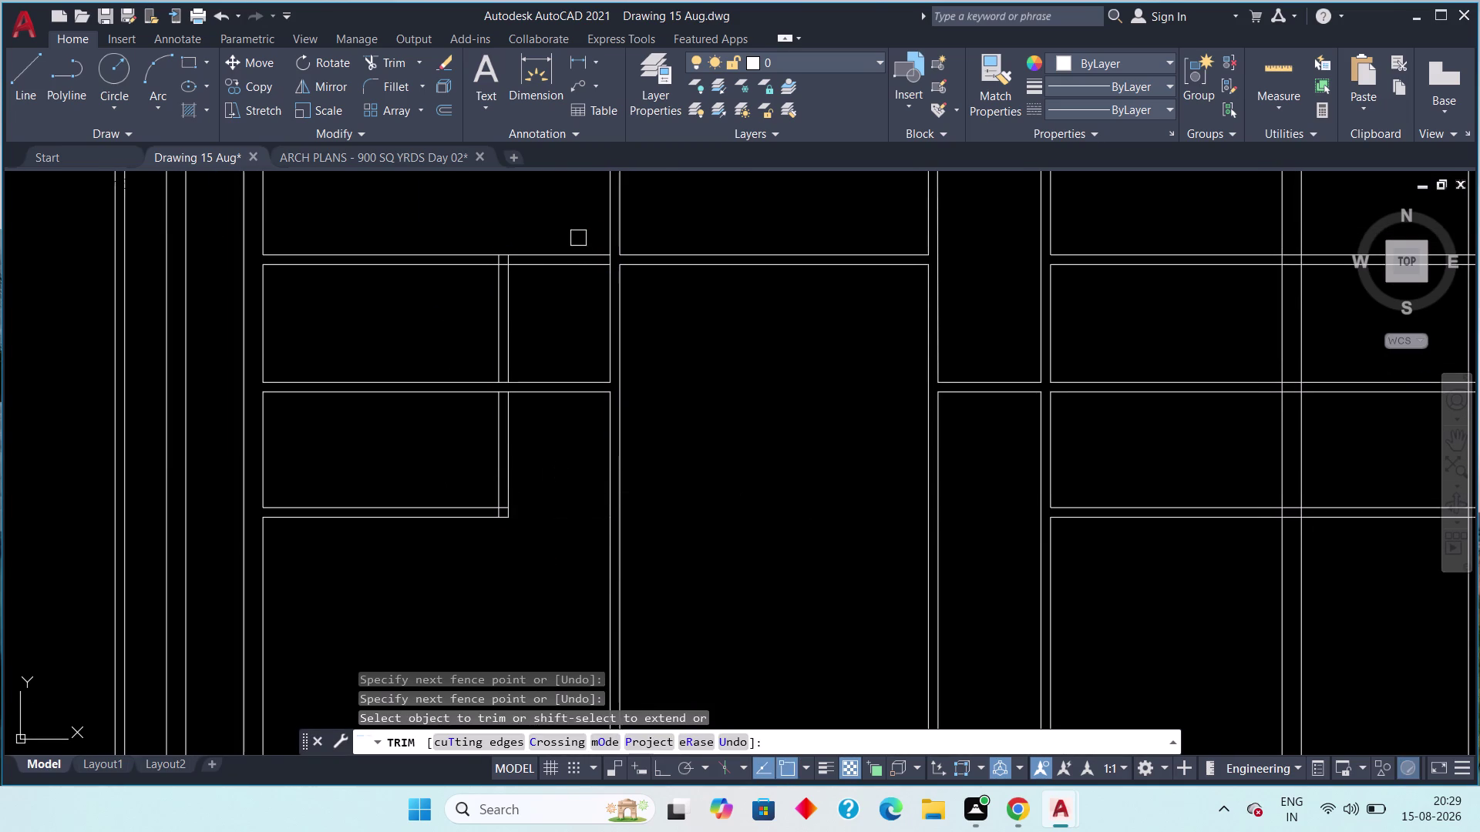
click(573, 219)
click(561, 321)
key(Escape)
key(space)
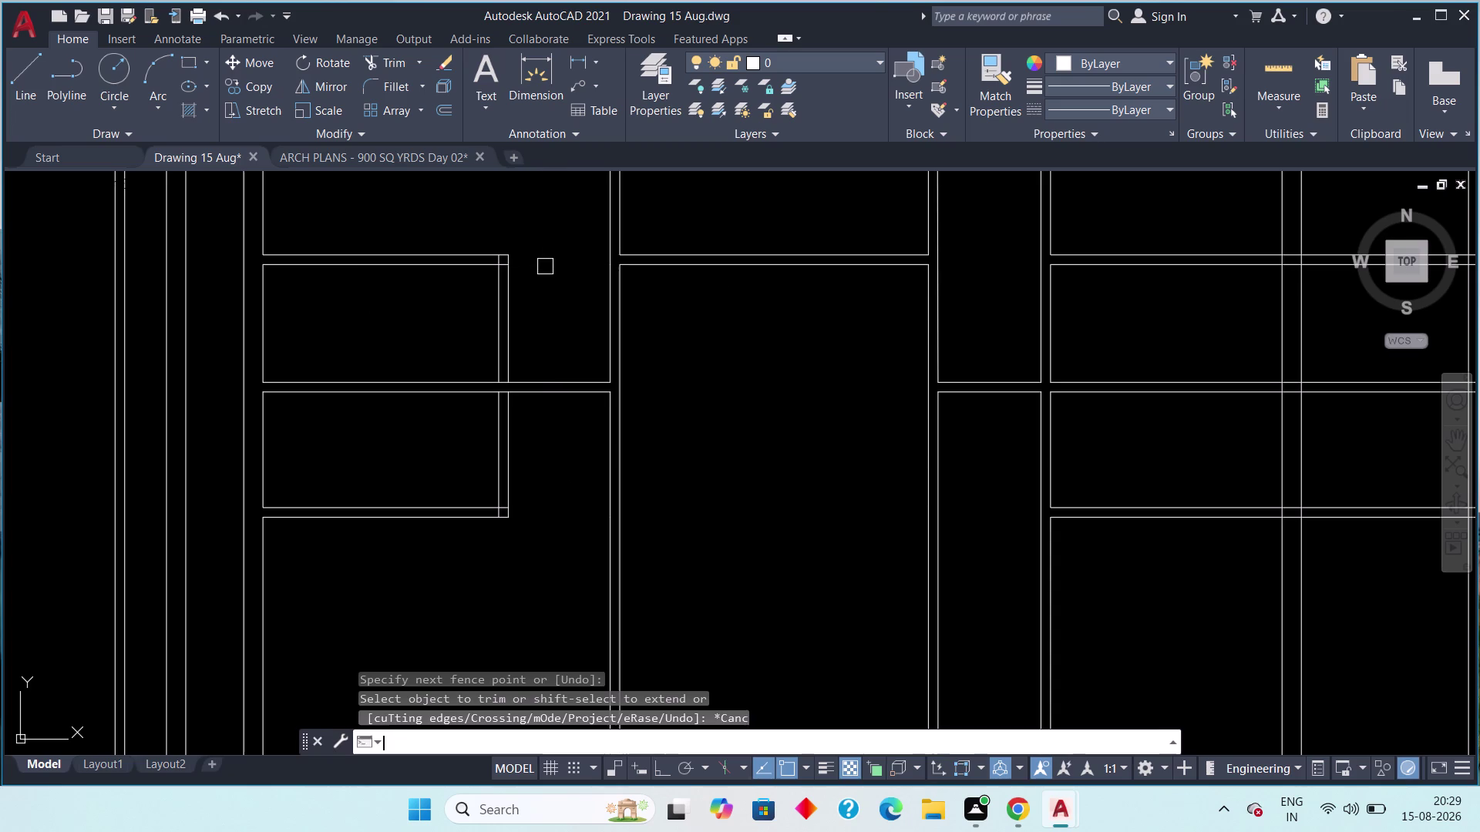
Trim two crossing segments and fence-trim the next junction.
scroll(up, 3)
scroll(up, 3)
click(427, 249)
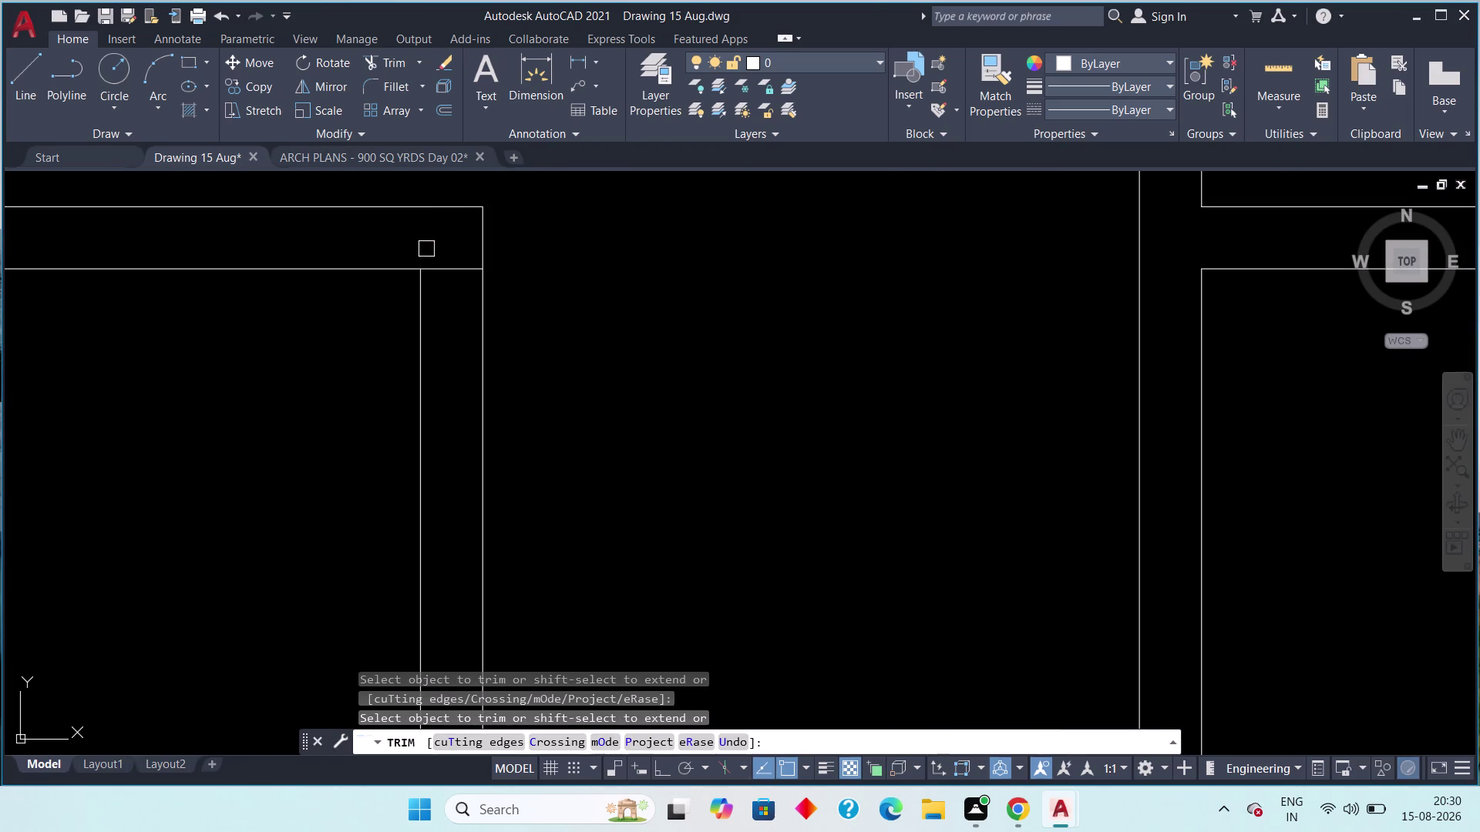
click(451, 267)
scroll(down, 3)
middle_drag(515, 354, 499, 197)
scroll(up, 3)
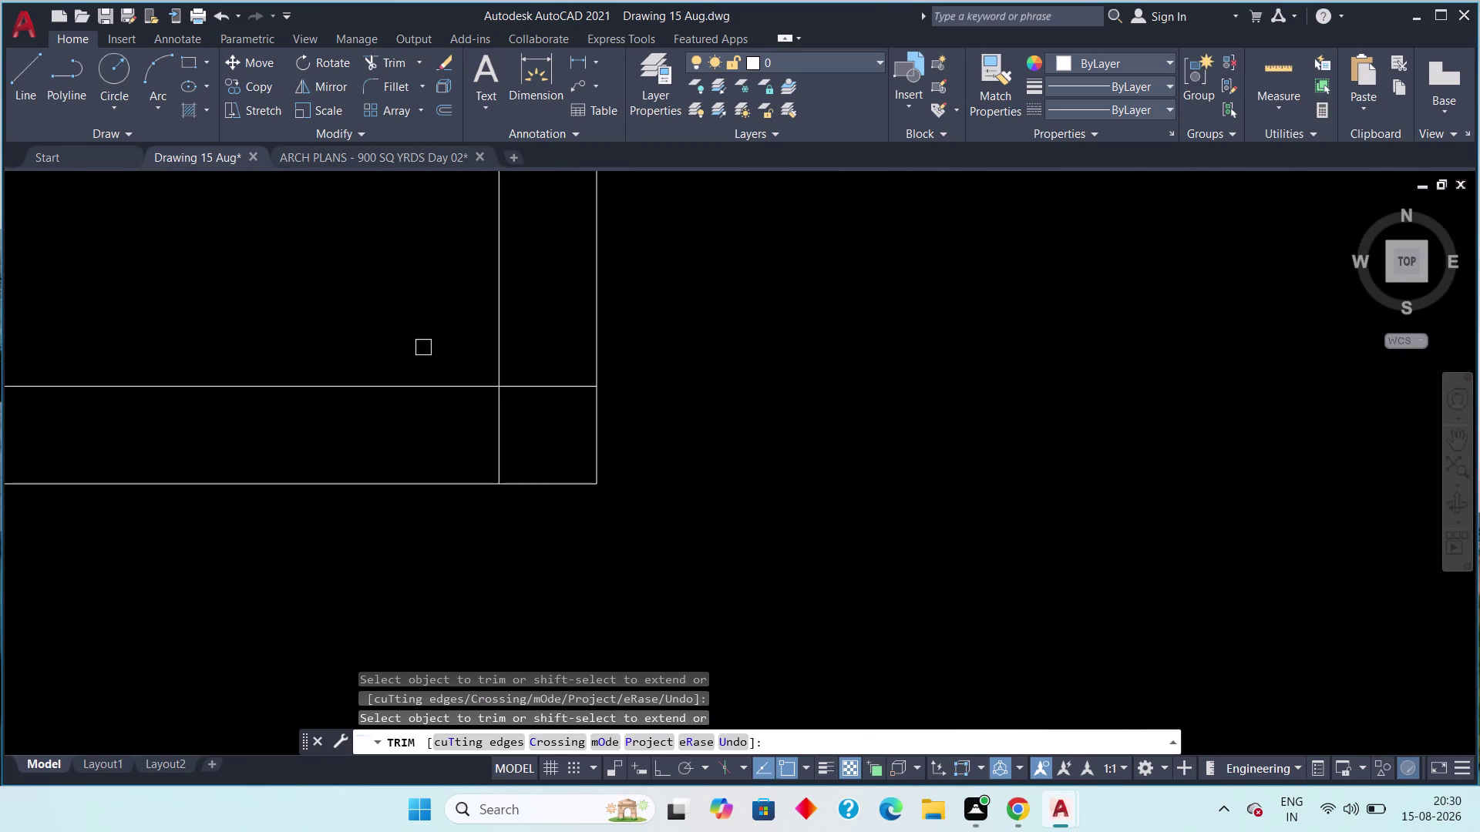
click(554, 372)
click(480, 433)
Fence-trim the last junction, end Trim, and switch to the ARCH PLANS drawing.
scroll(down, 3)
middle_drag(564, 349, 554, 410)
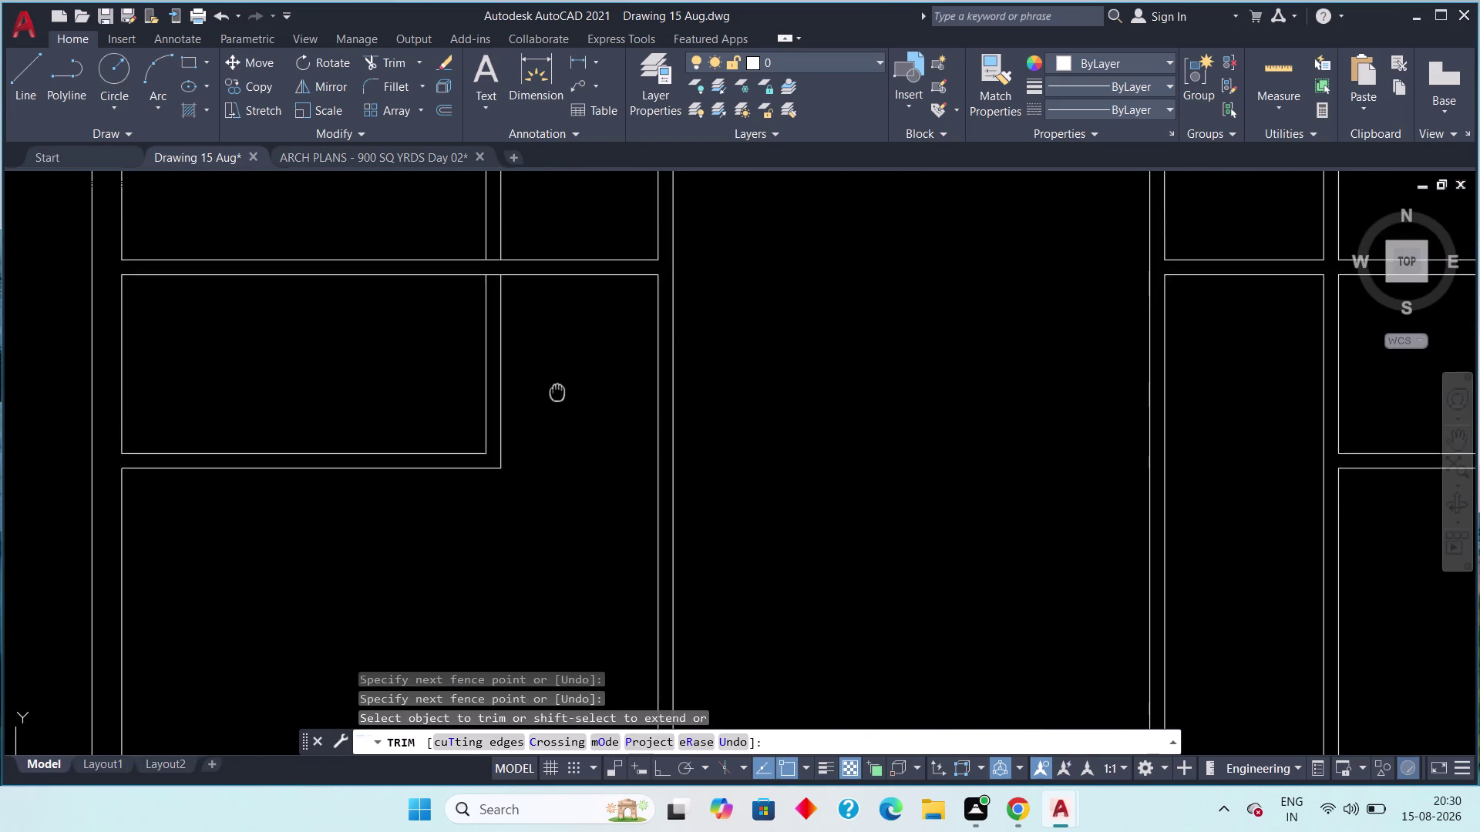
middle_drag(554, 410, 543, 485)
scroll(up, 3)
click(421, 331)
click(410, 443)
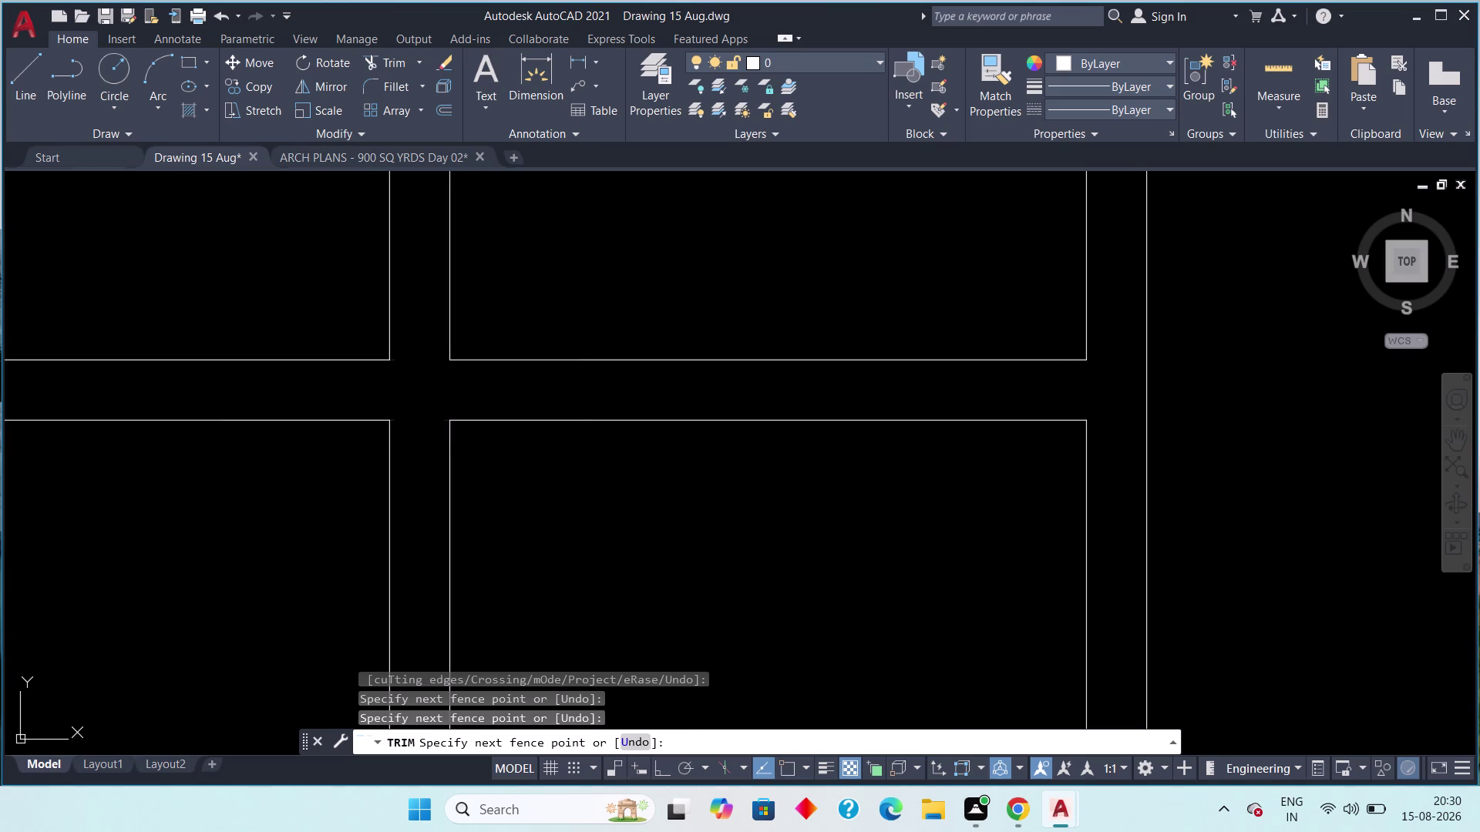
scroll(down, 3)
middle_drag(452, 467, 409, 448)
key(Escape)
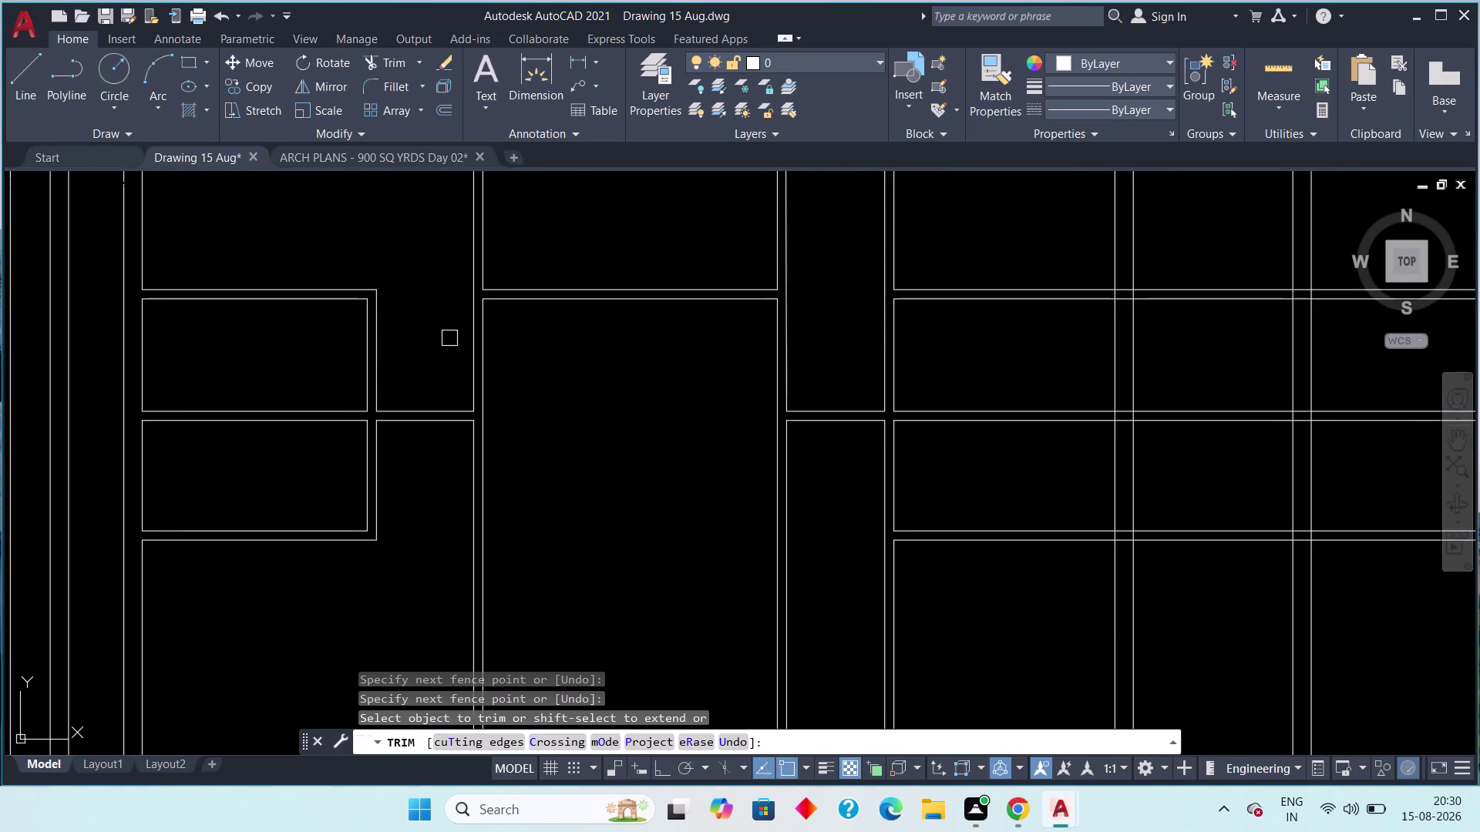
middle_drag(402, 373, 496, 400)
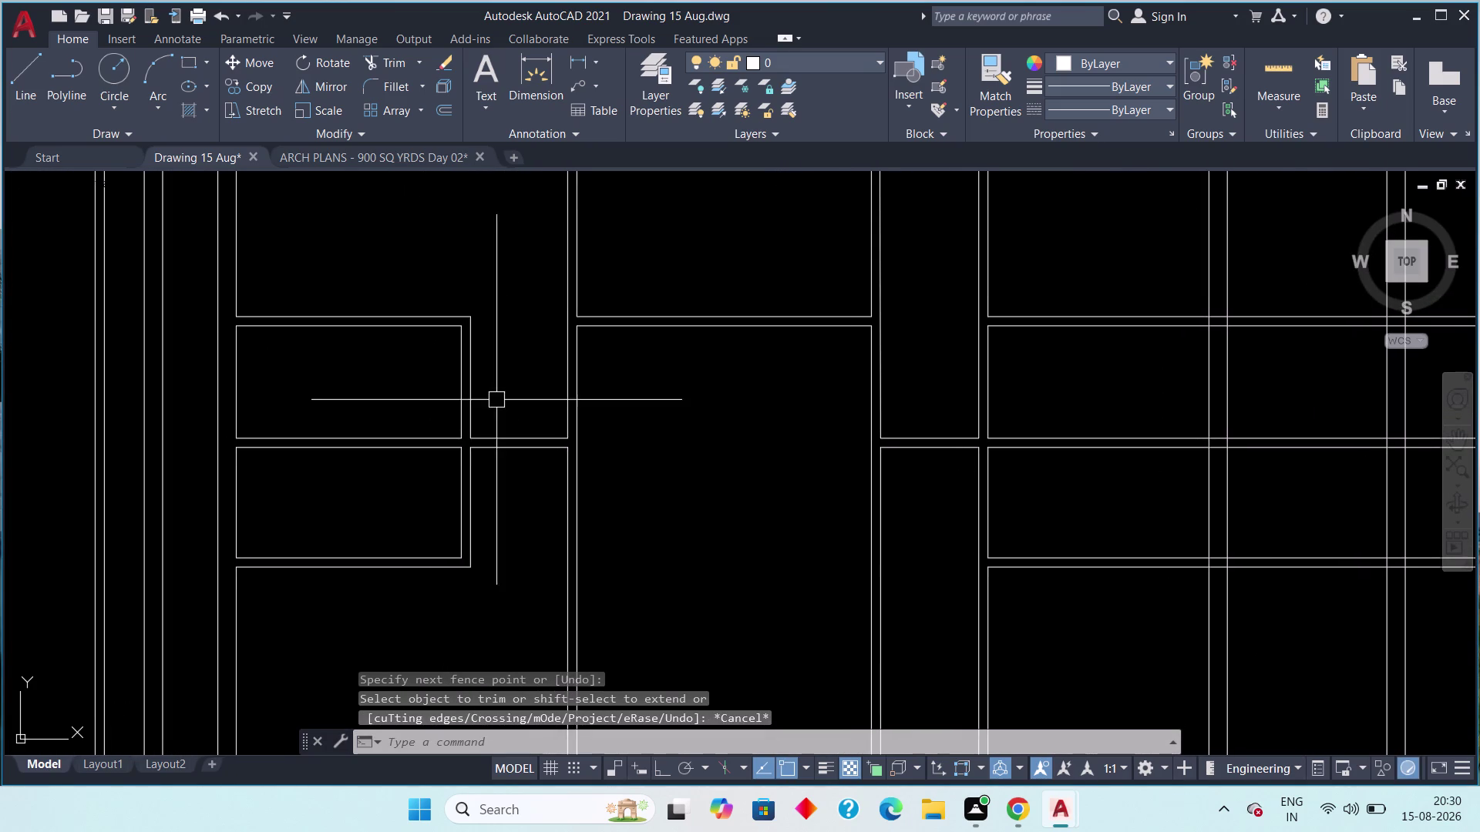
click(364, 154)
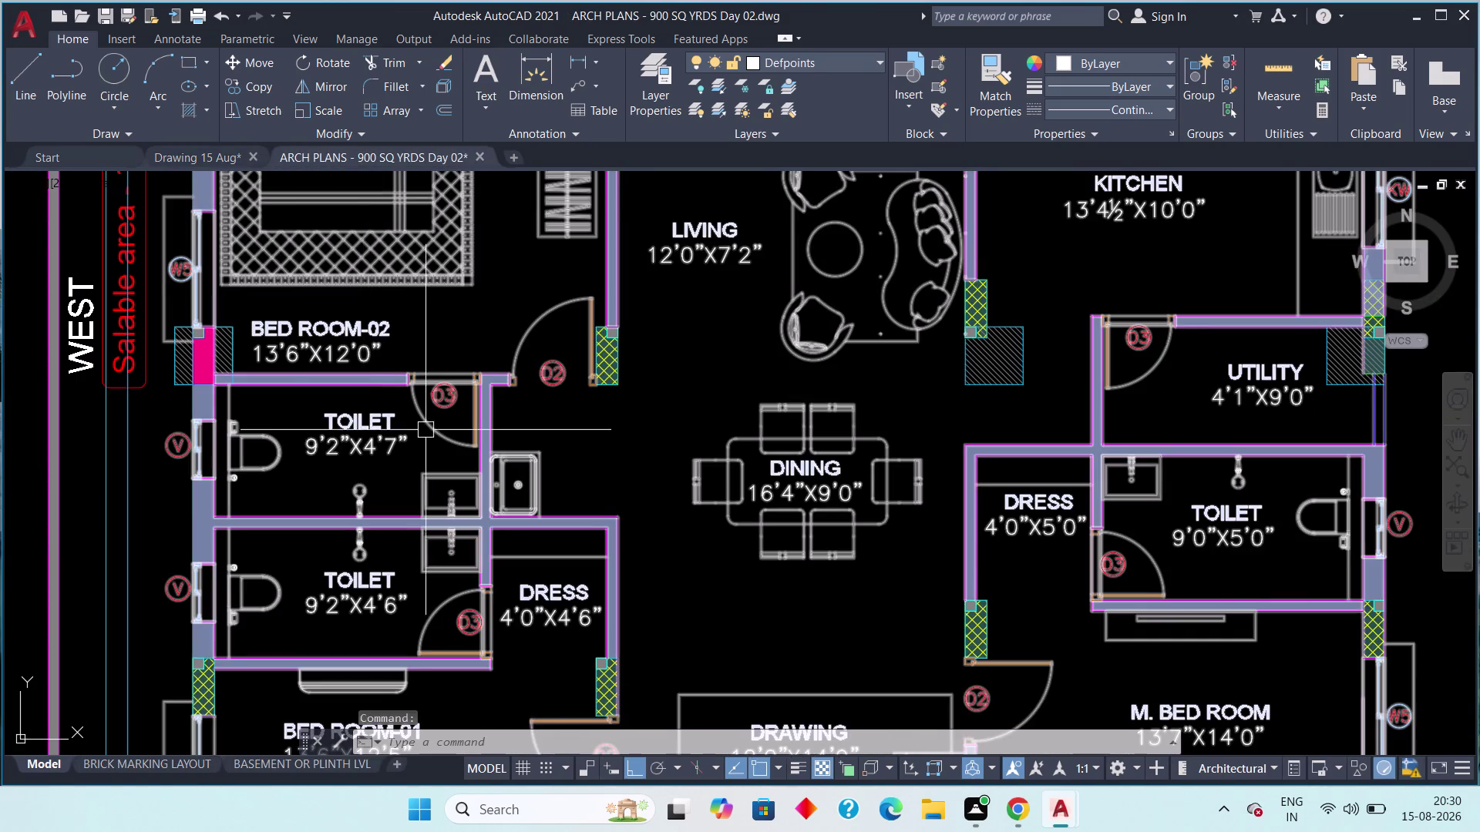
middle_drag(428, 457, 413, 410)
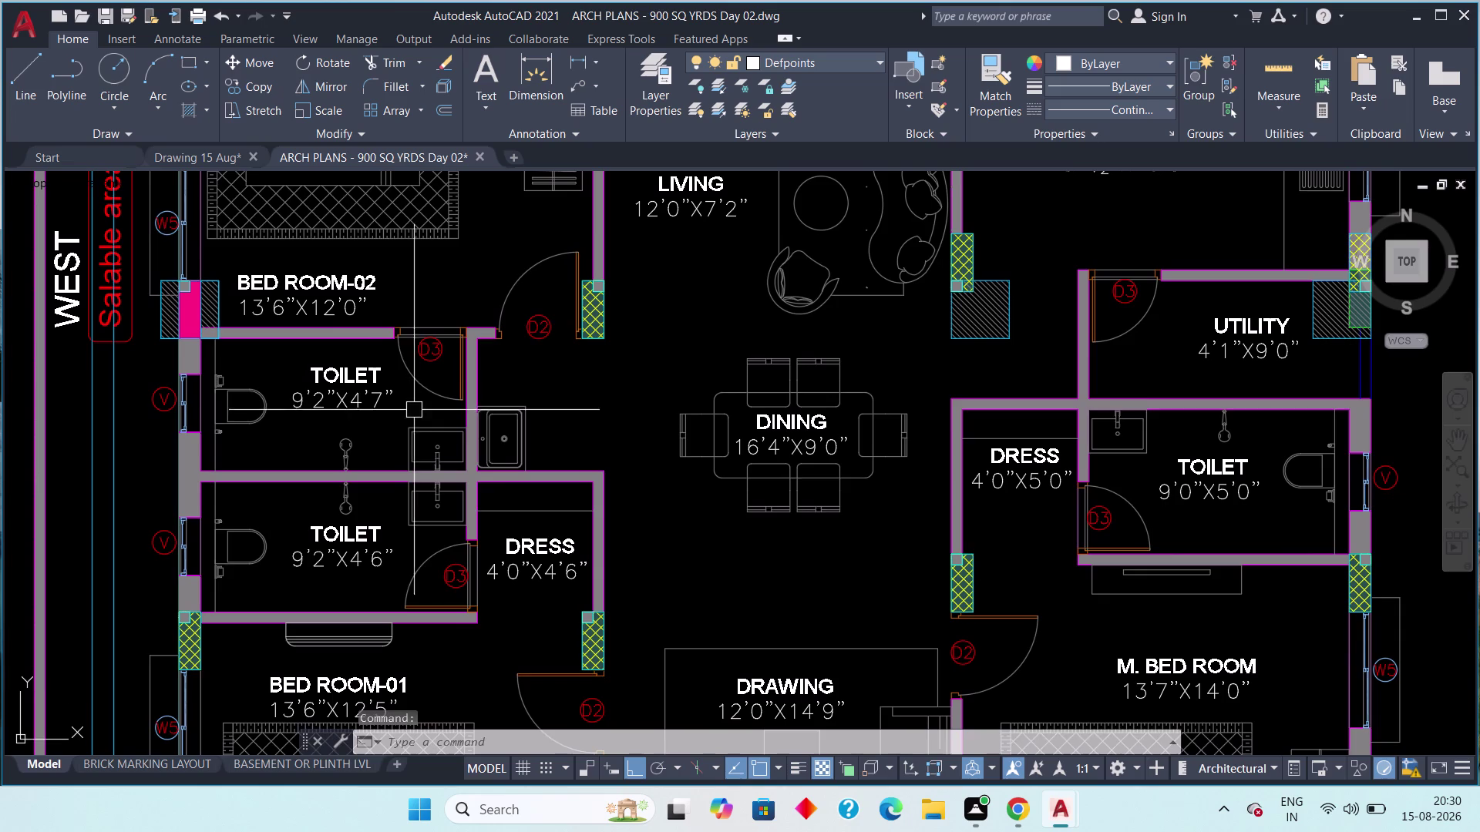
middle_drag(447, 376, 457, 414)
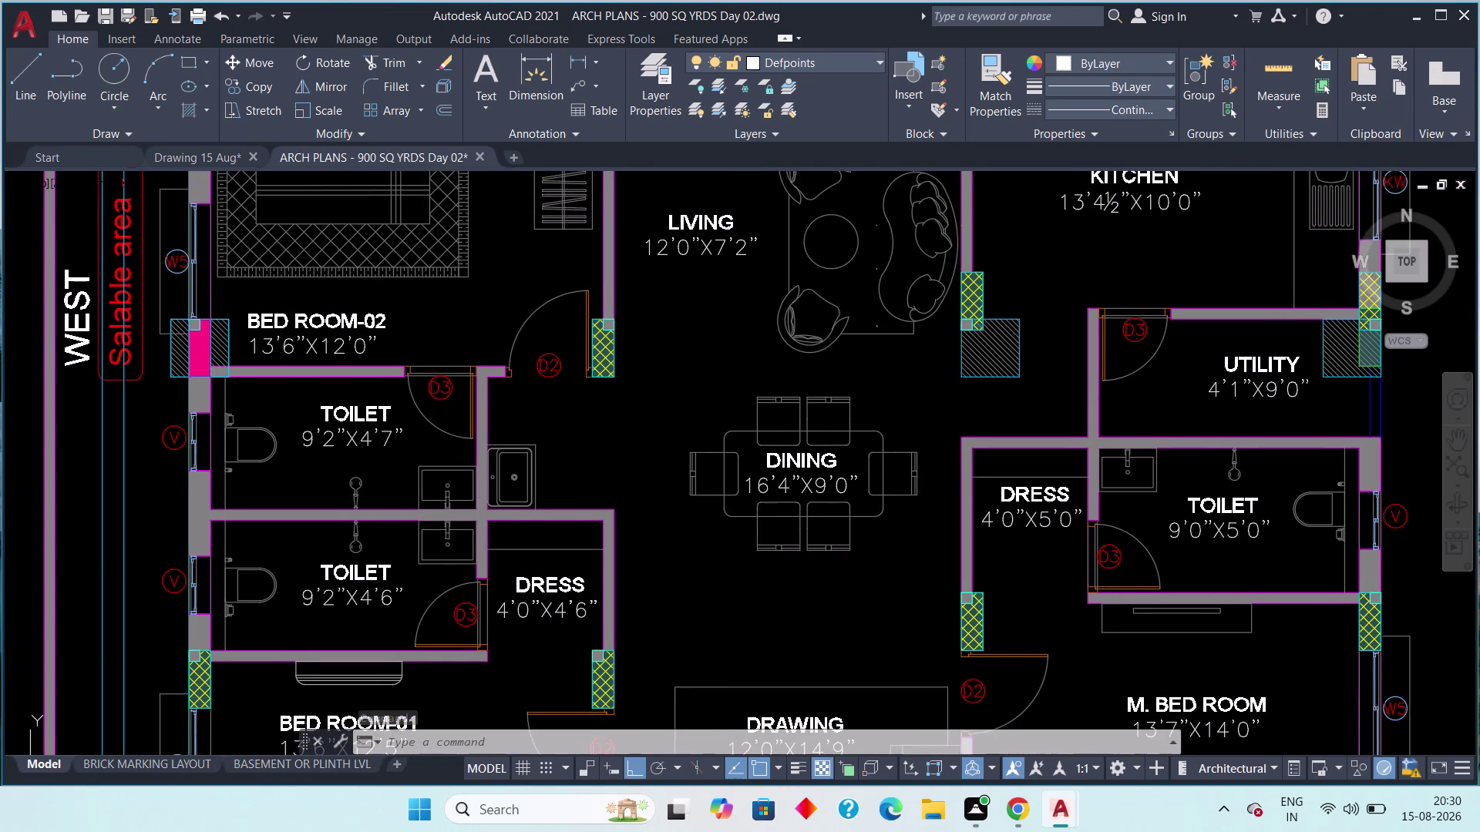
middle_drag(457, 414, 444, 344)
middle_drag(576, 533, 571, 504)
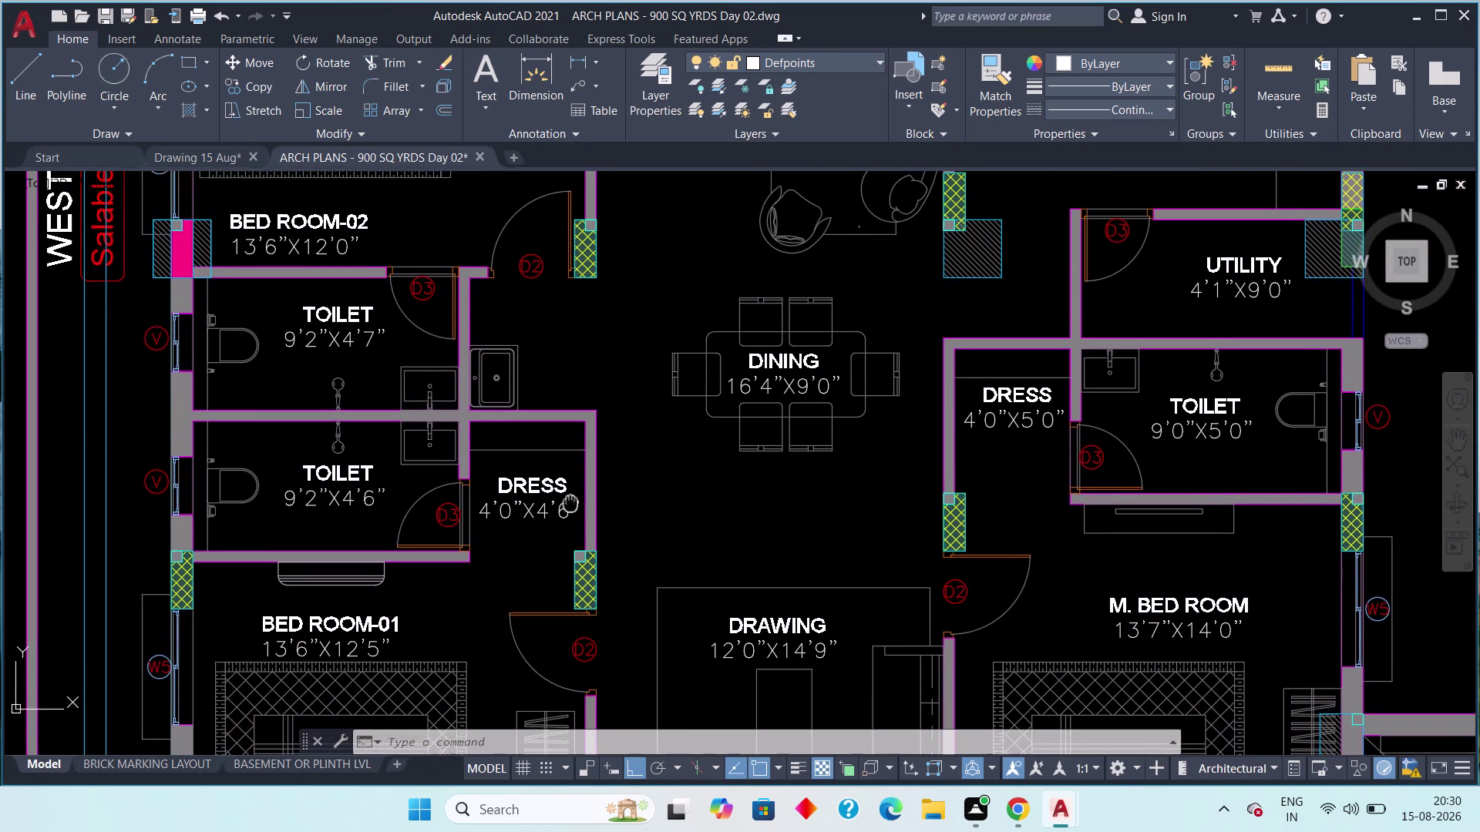
middle_drag(570, 503, 568, 508)
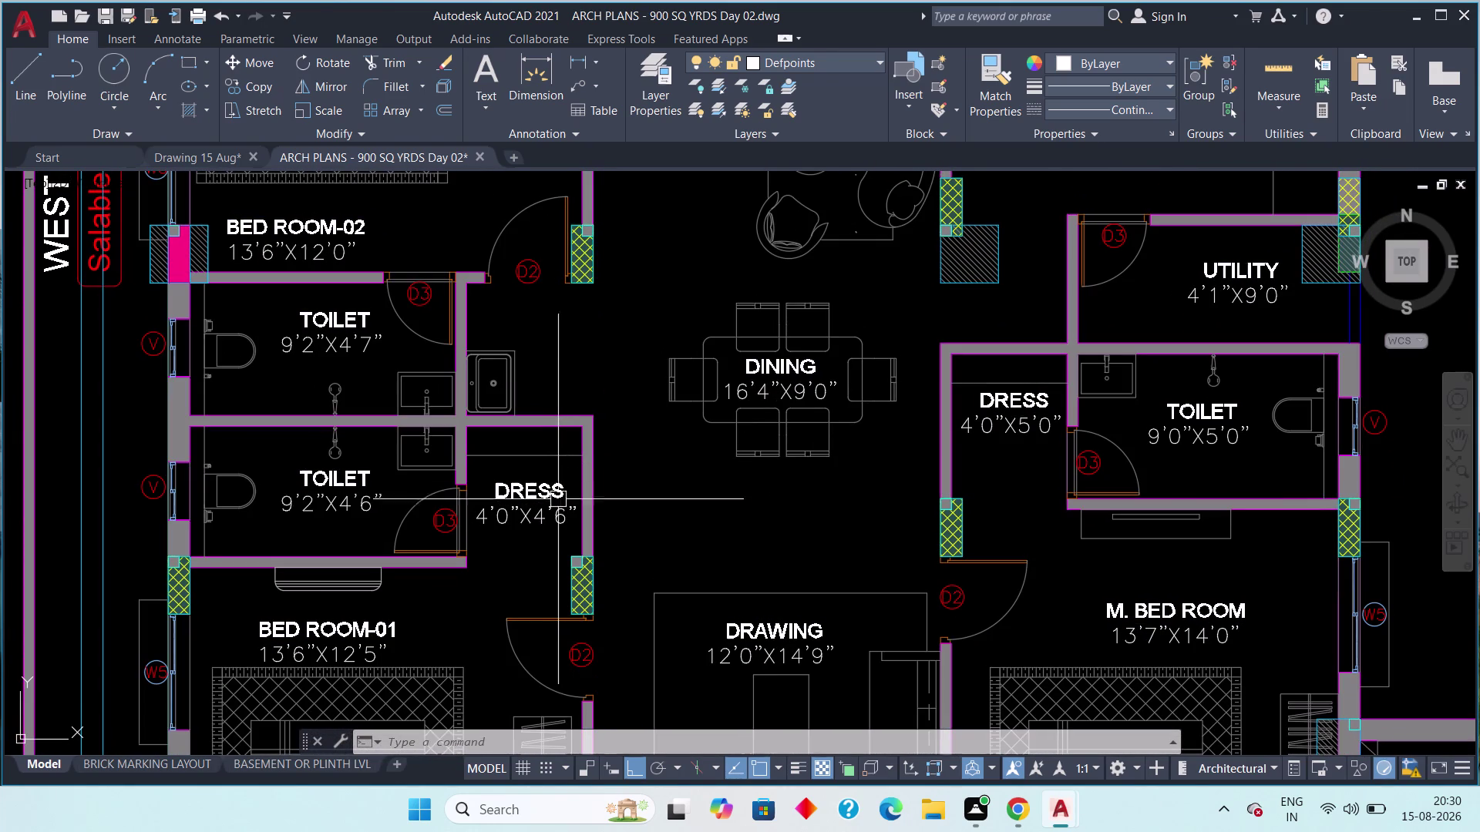
middle_drag(545, 503, 502, 661)
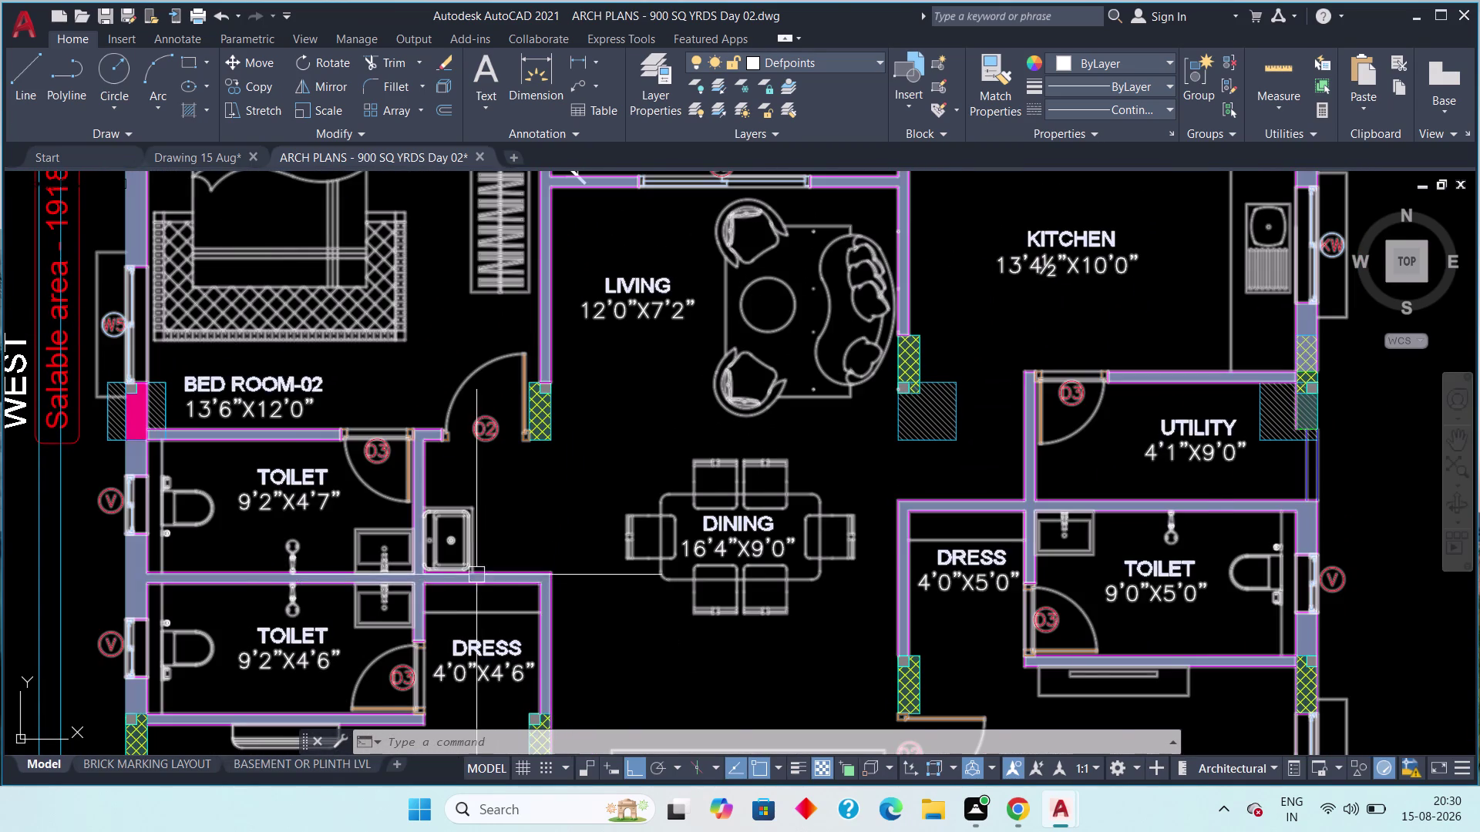
scroll(down, 3)
scroll(up, 3)
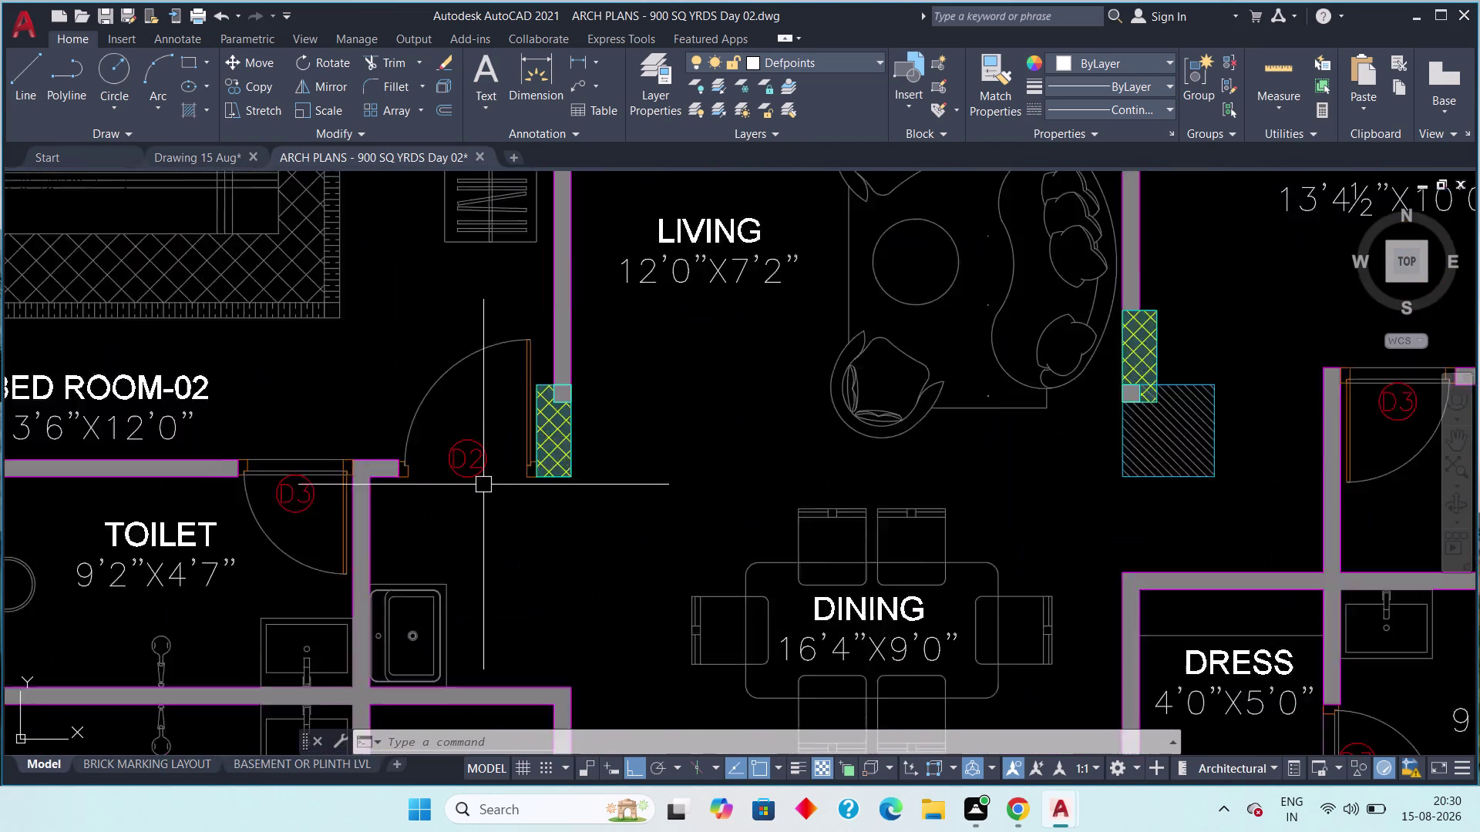
scroll(up, 3)
scroll(down, 3)
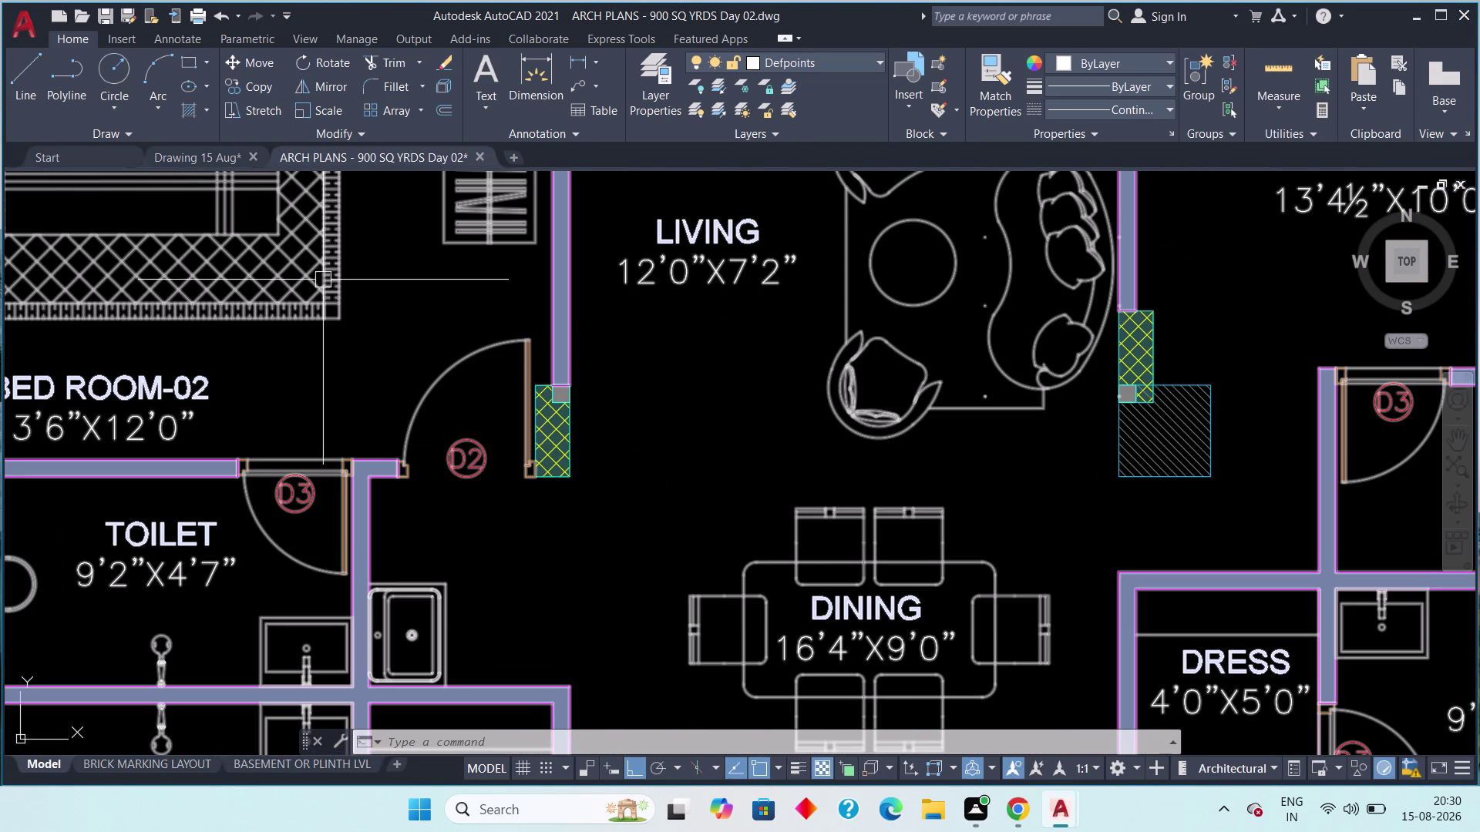
click(205, 150)
middle_drag(552, 476, 552, 524)
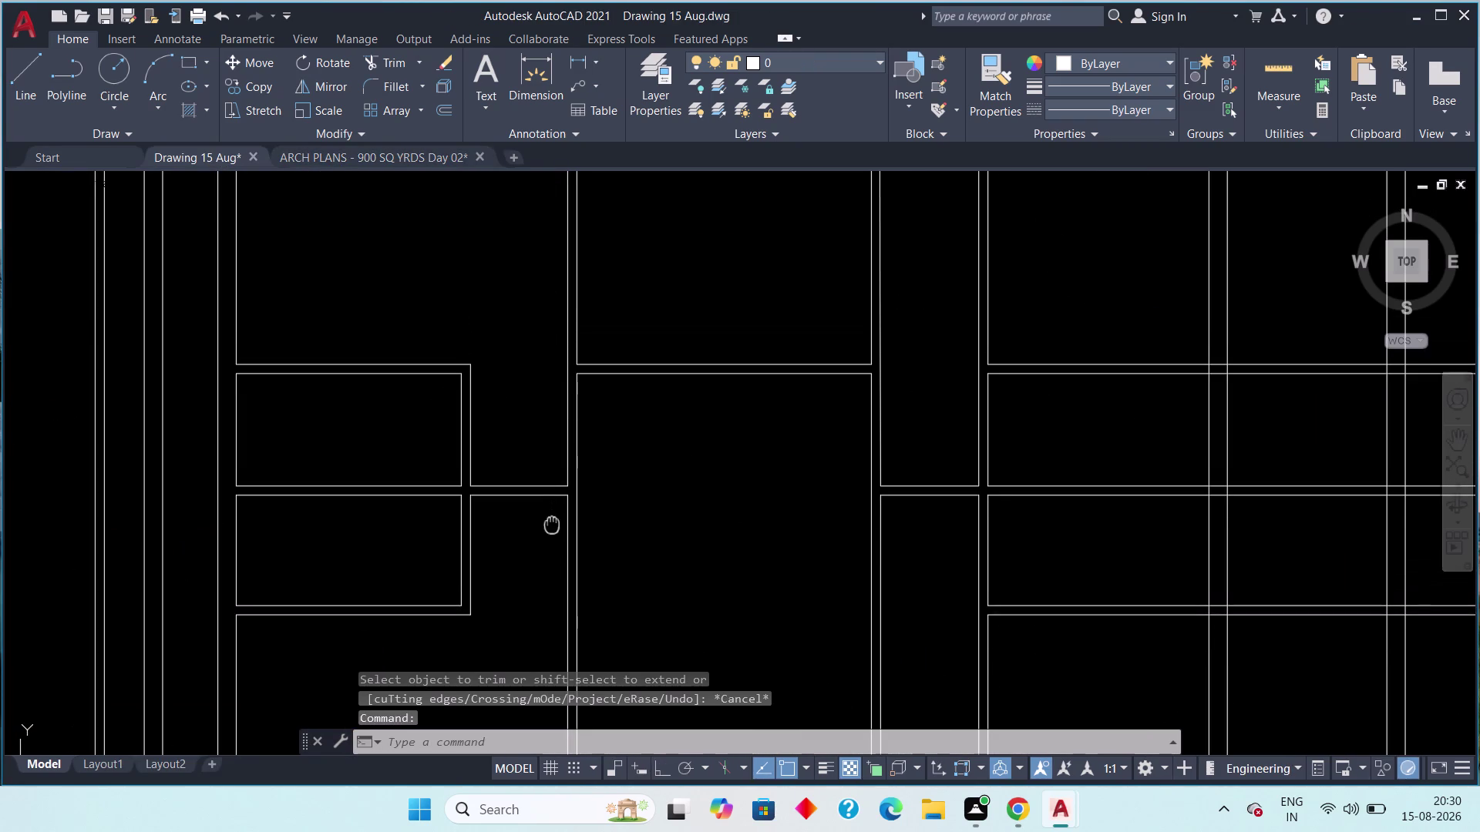
middle_drag(552, 525, 550, 549)
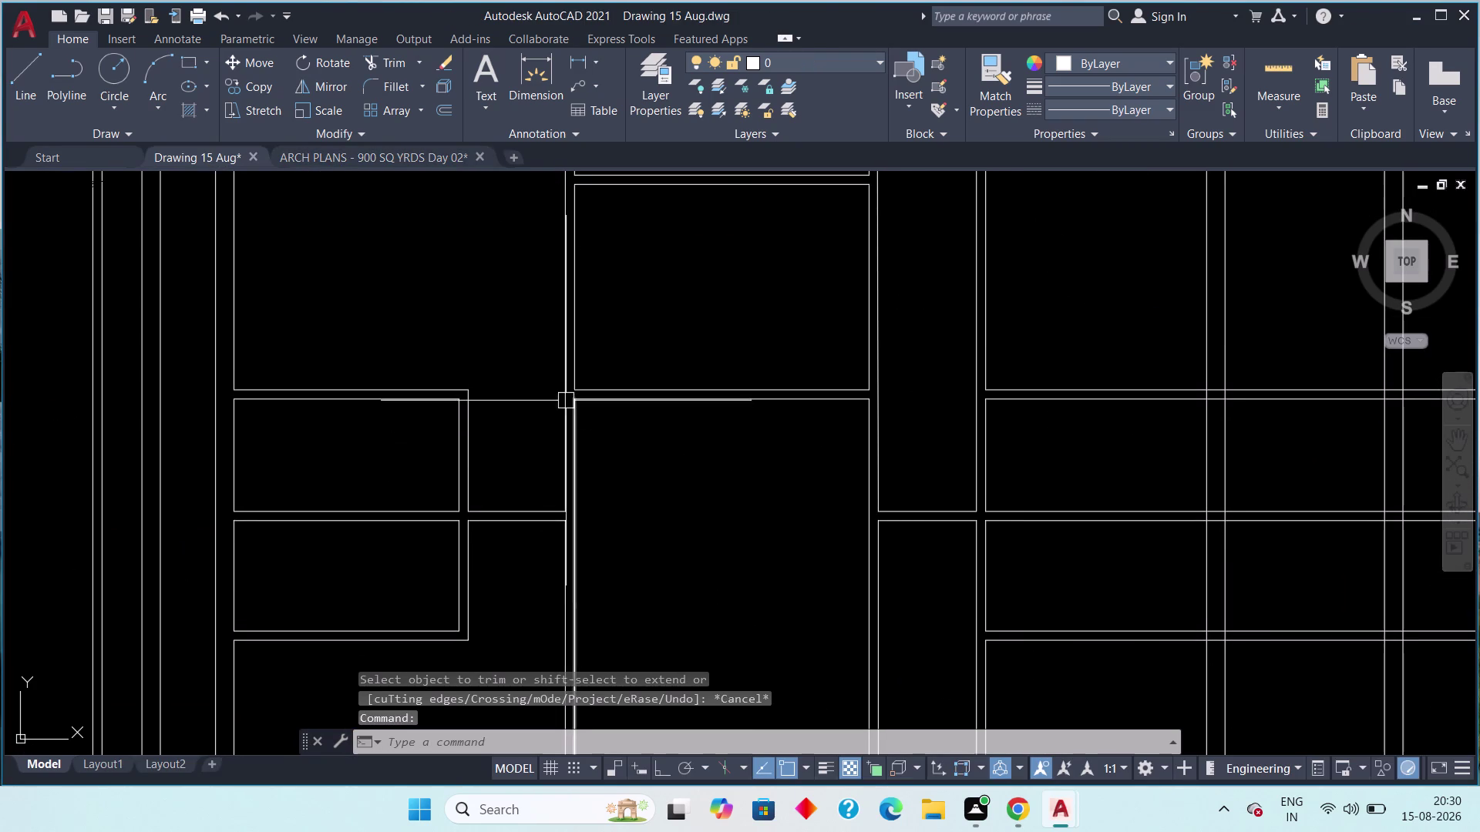
scroll(up, 3)
scroll(up, 3)
scroll(down, 3)
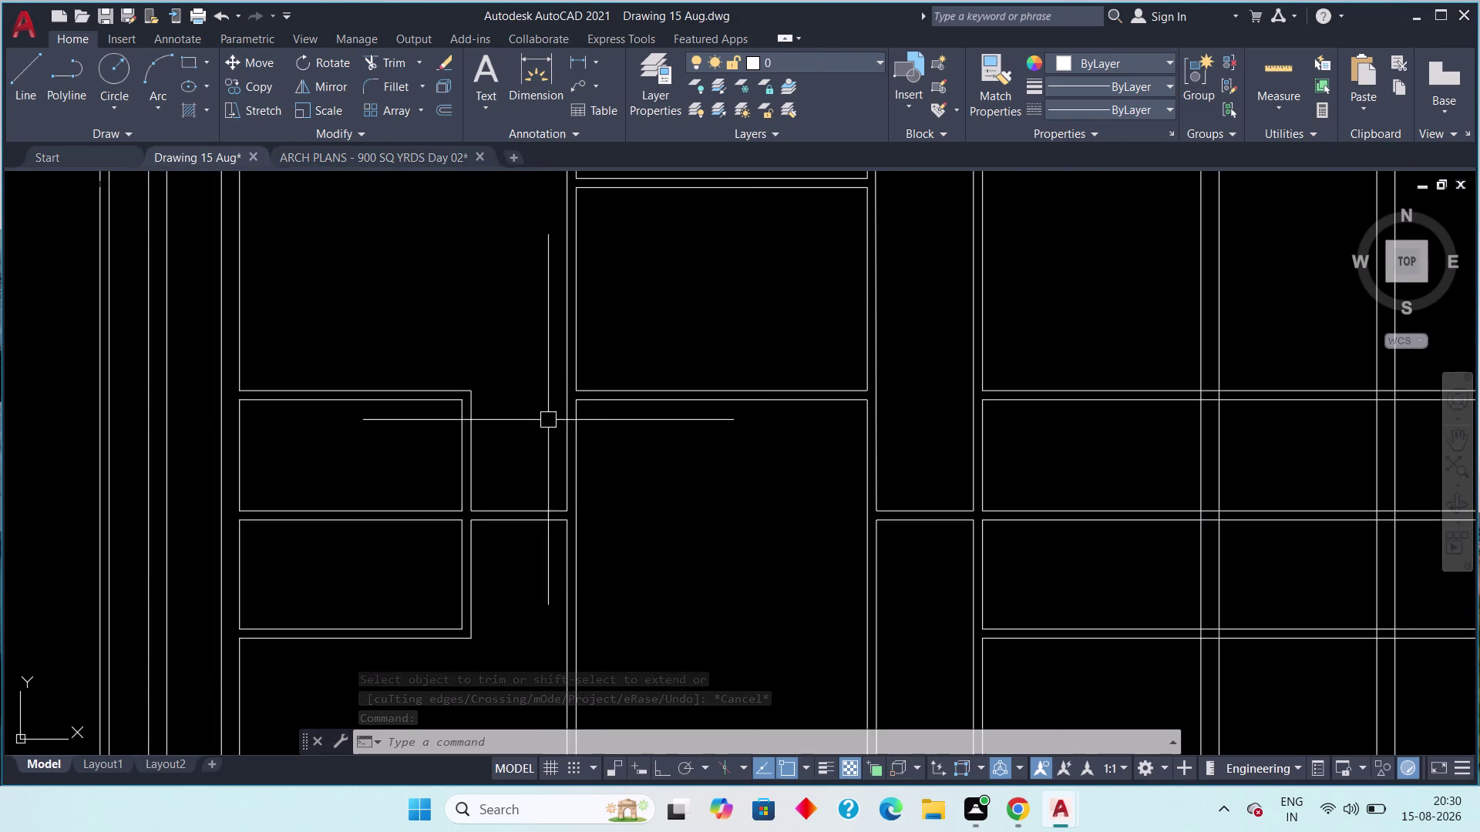
click(396, 153)
middle_drag(541, 488, 542, 525)
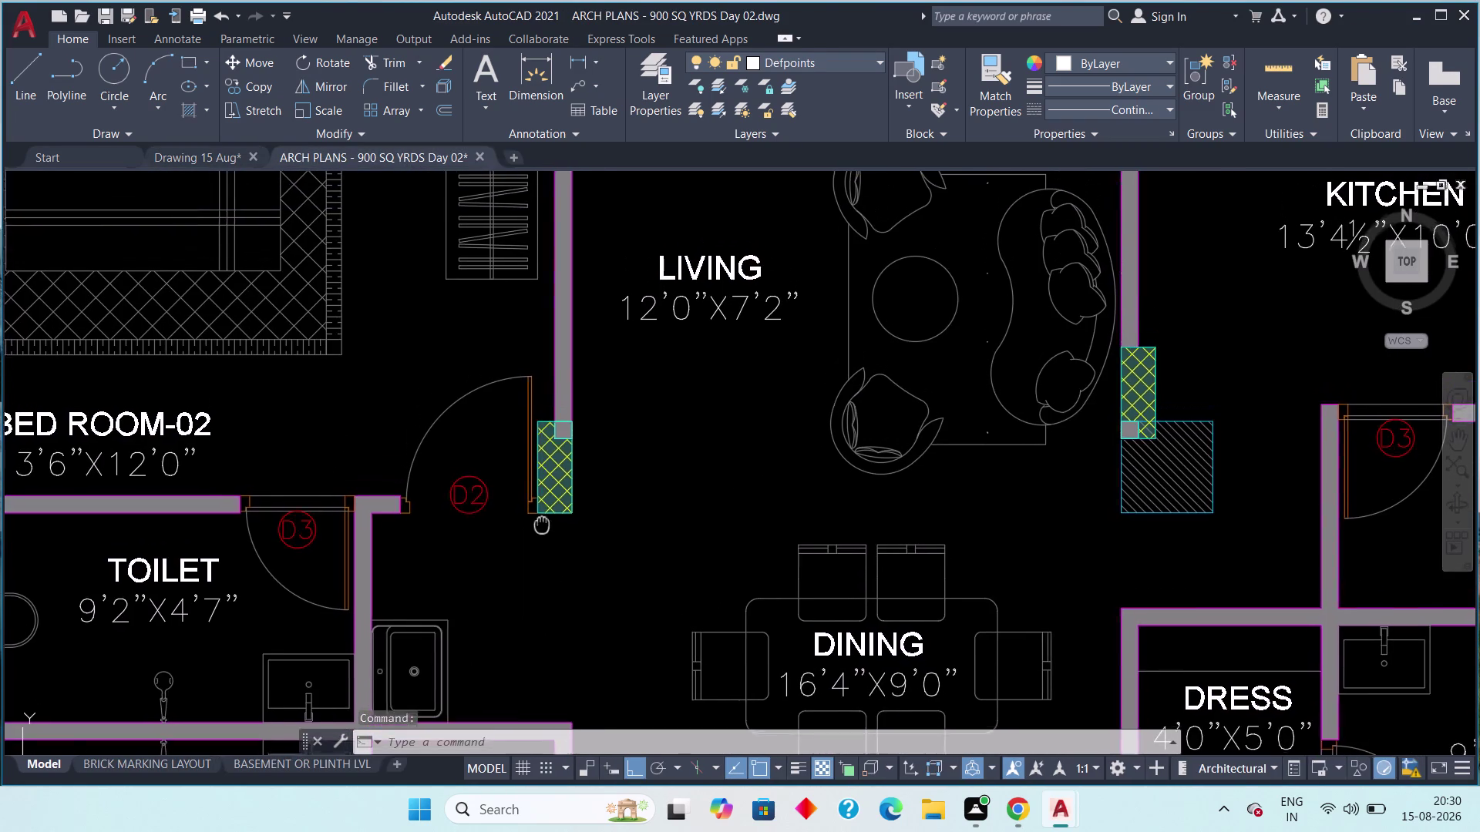
middle_drag(542, 525, 539, 543)
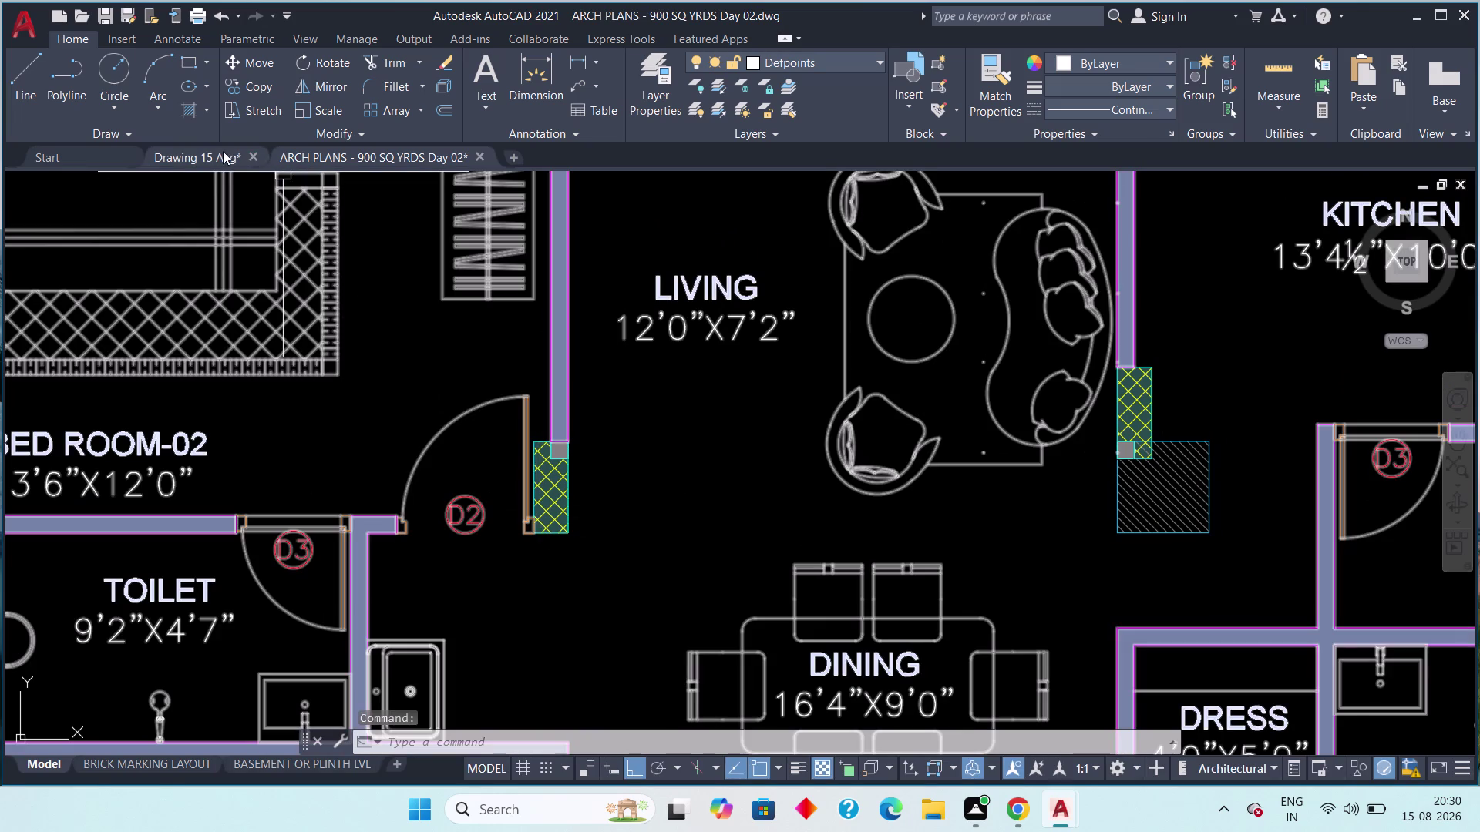
click(218, 151)
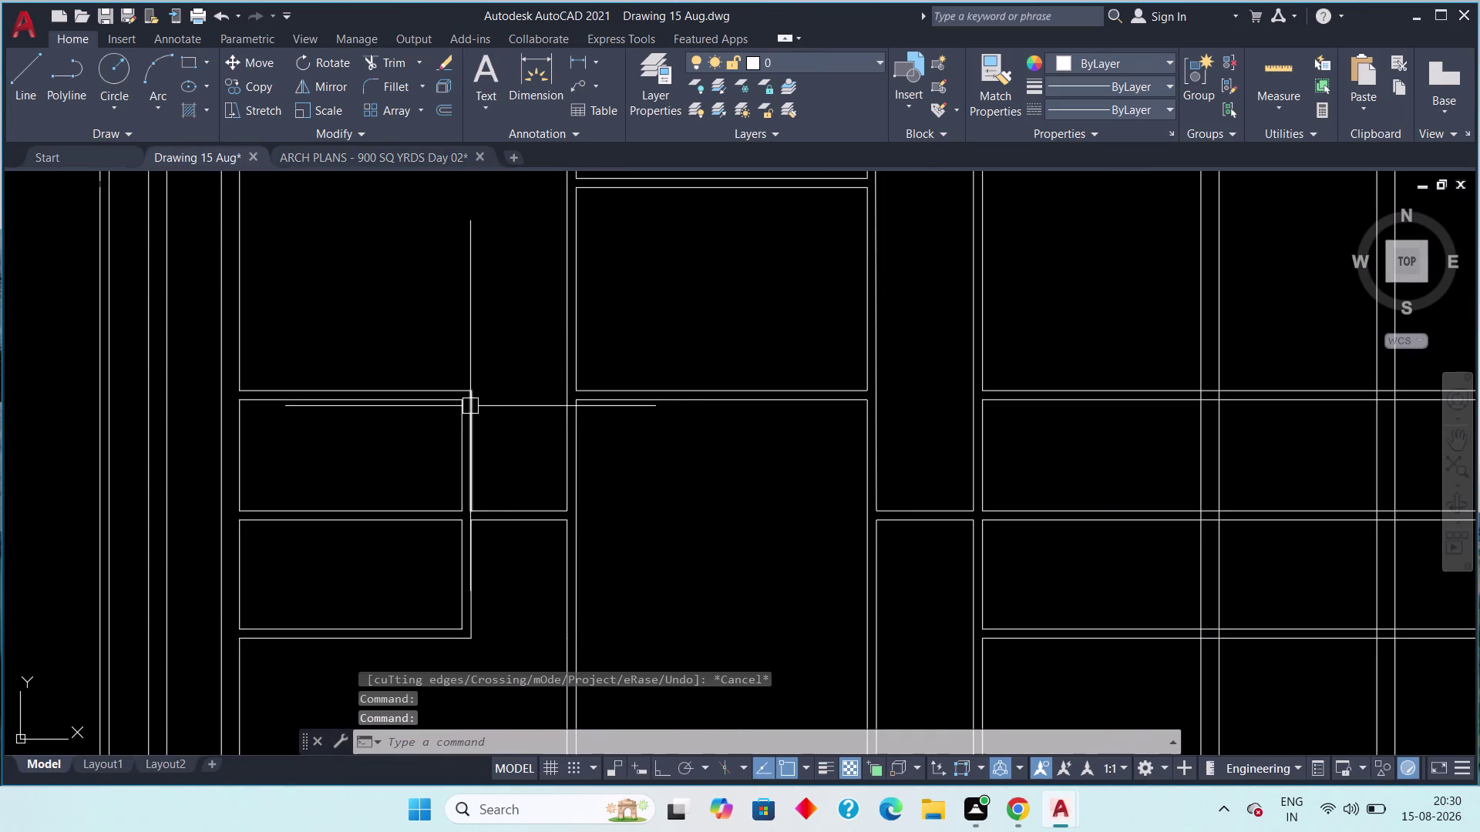
scroll(up, 3)
scroll(down, 3)
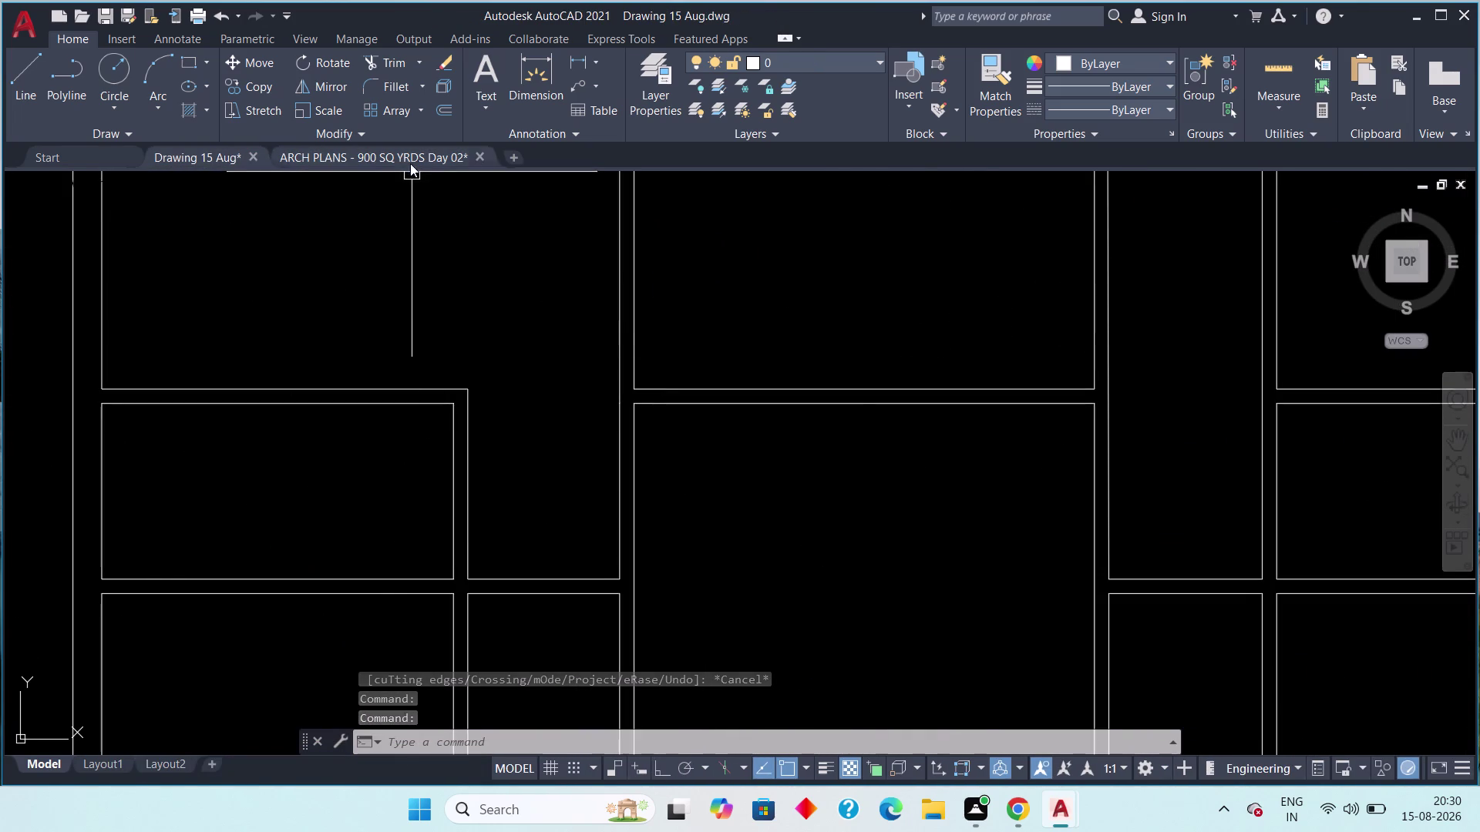
click(407, 157)
scroll(down, 3)
middle_drag(458, 508, 461, 509)
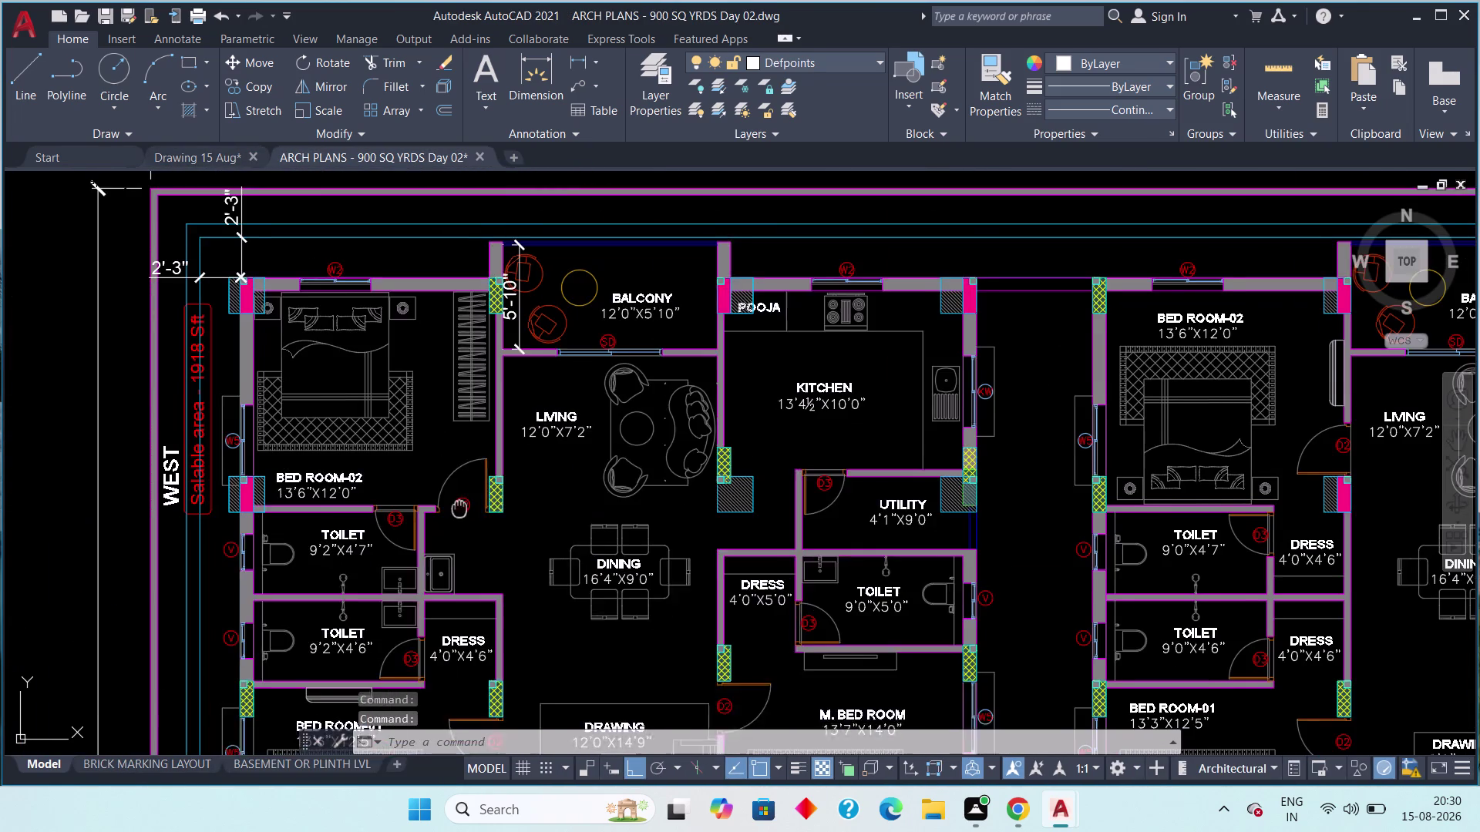
middle_drag(461, 508, 474, 461)
scroll(up, 3)
scroll(down, 3)
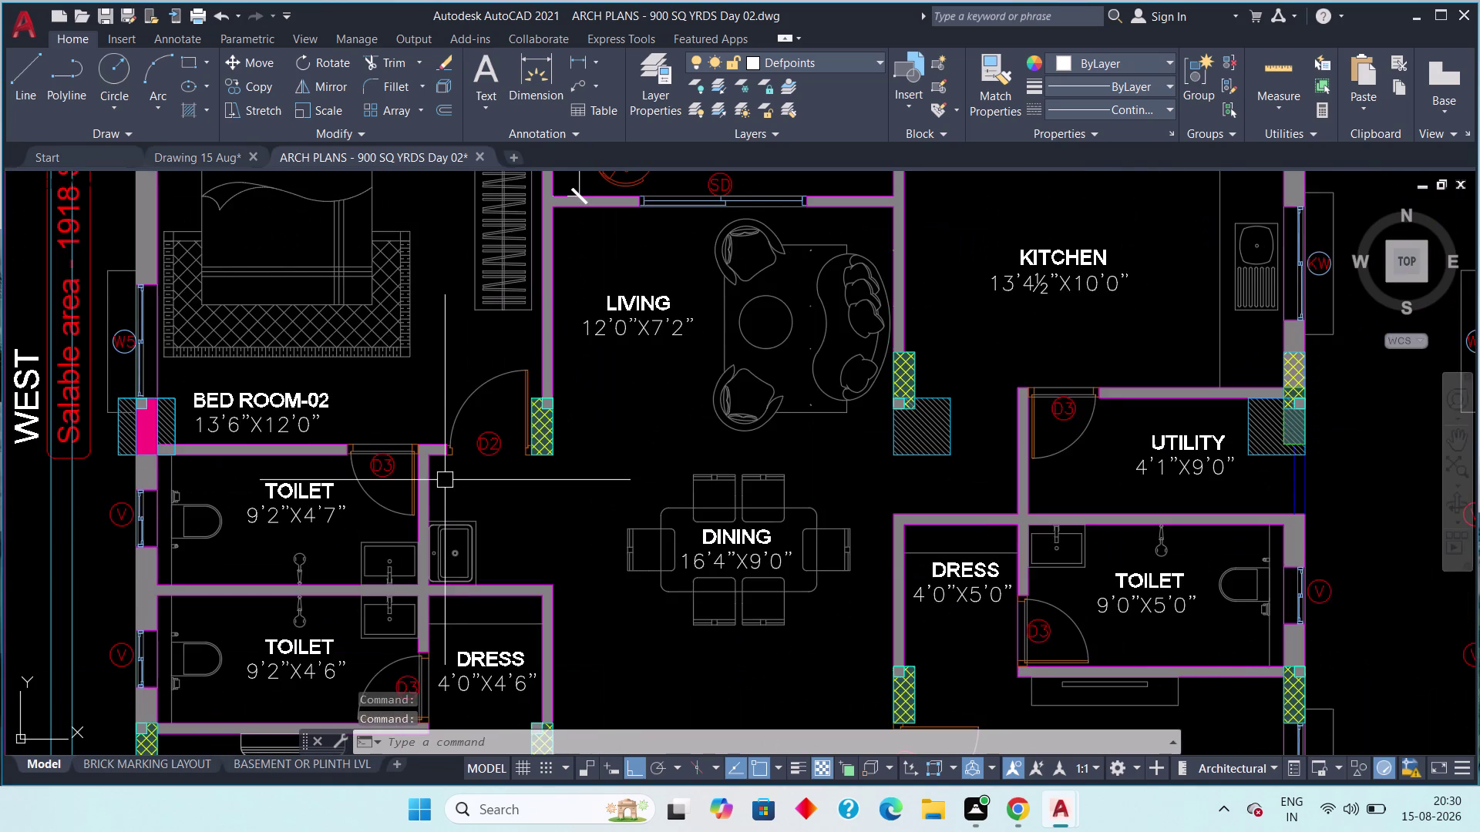
scroll(up, 3)
scroll(up, 3)
scroll(up, 3)
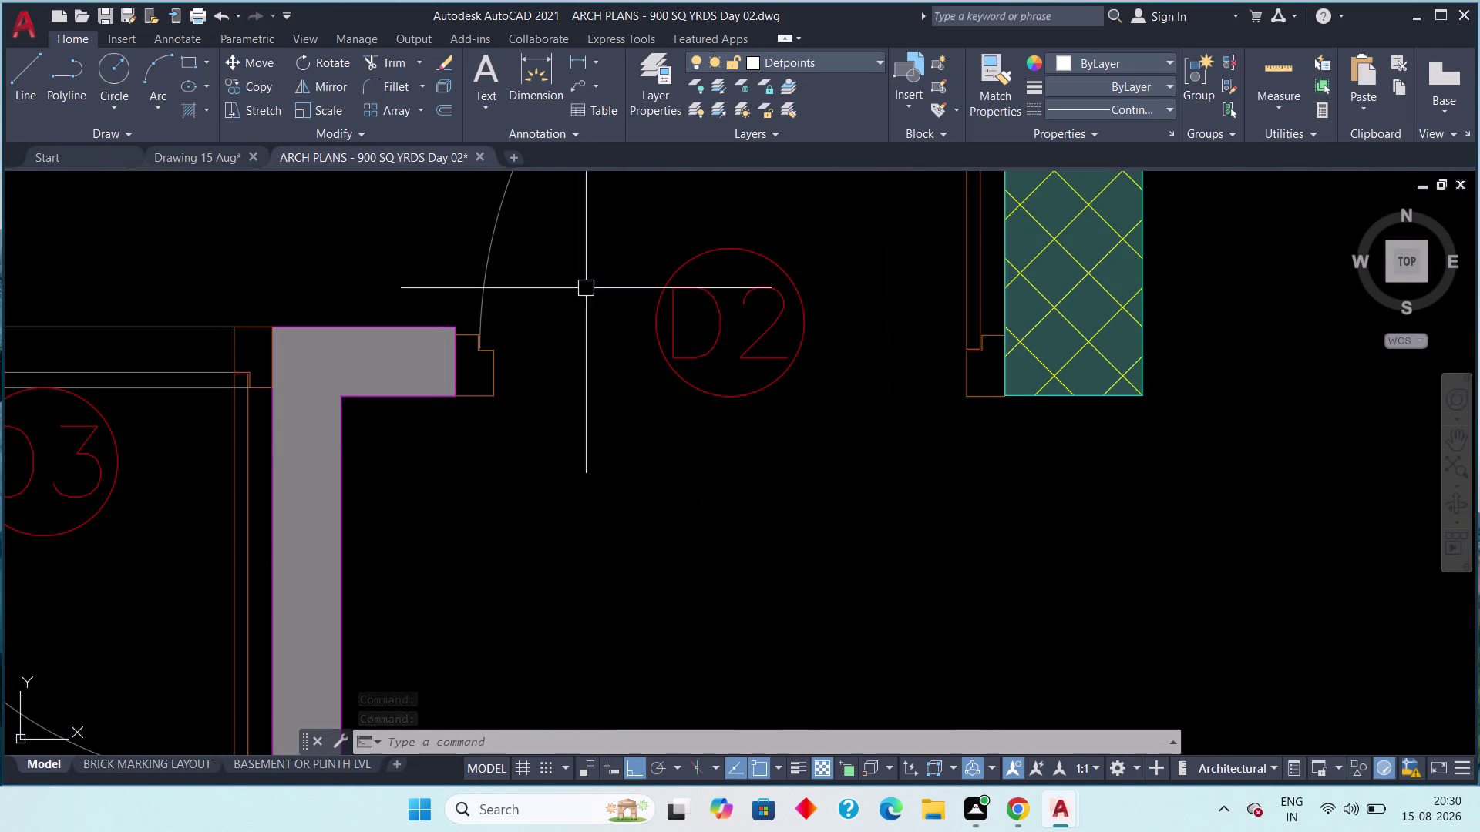
click(568, 63)
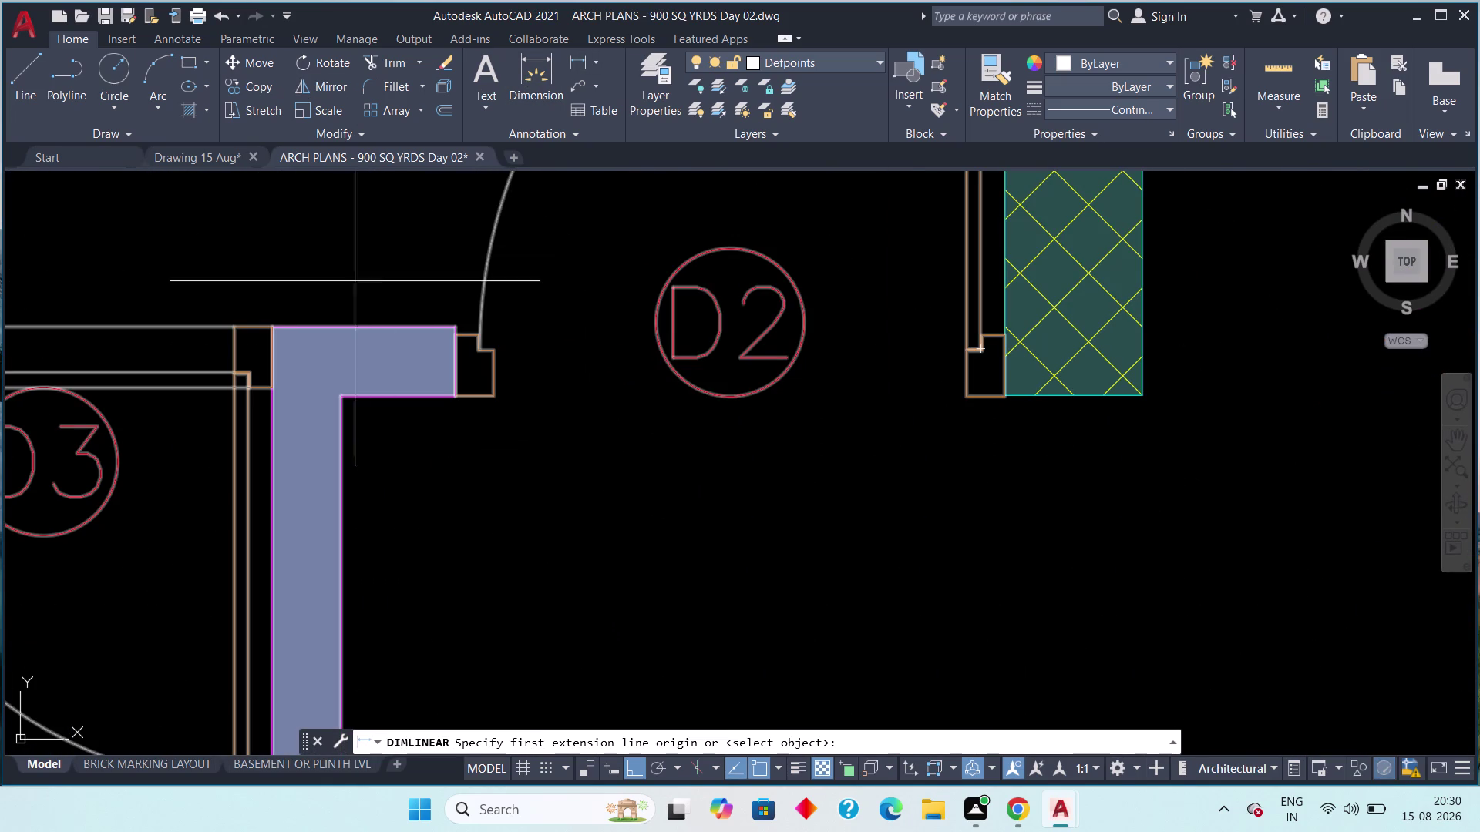
click(340, 396)
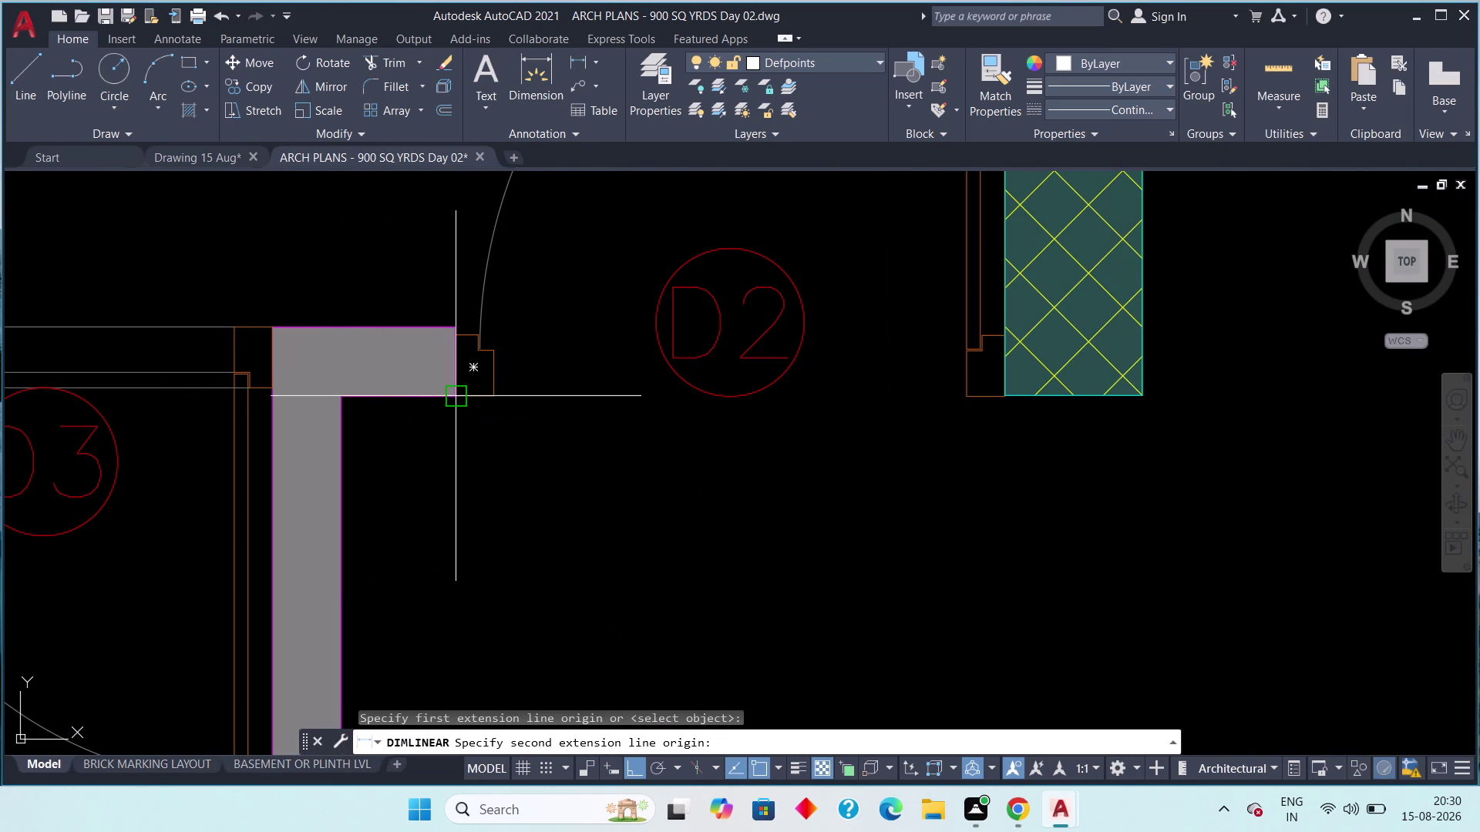
click(456, 395)
scroll(down, 3)
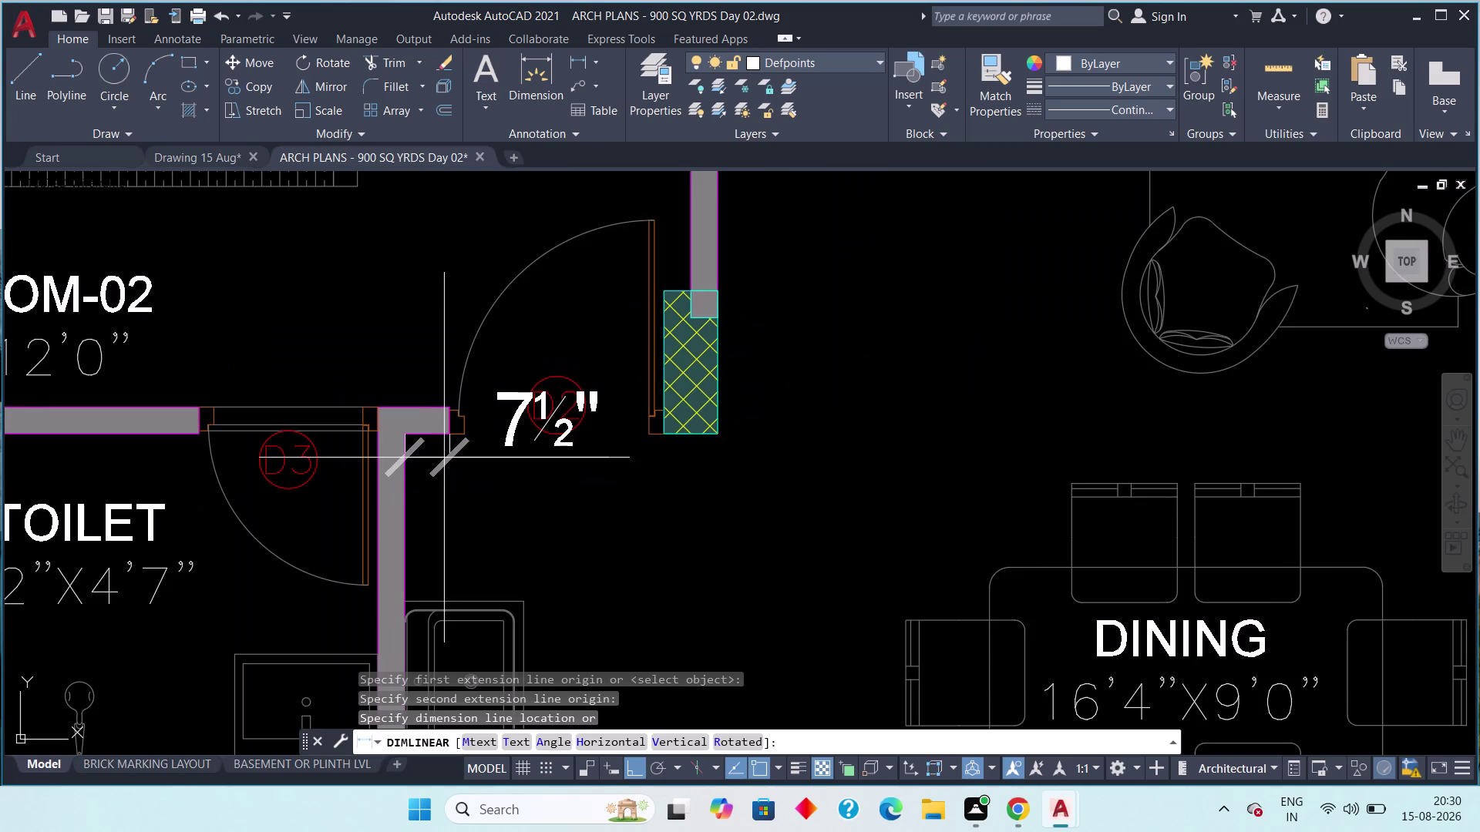
key(Escape)
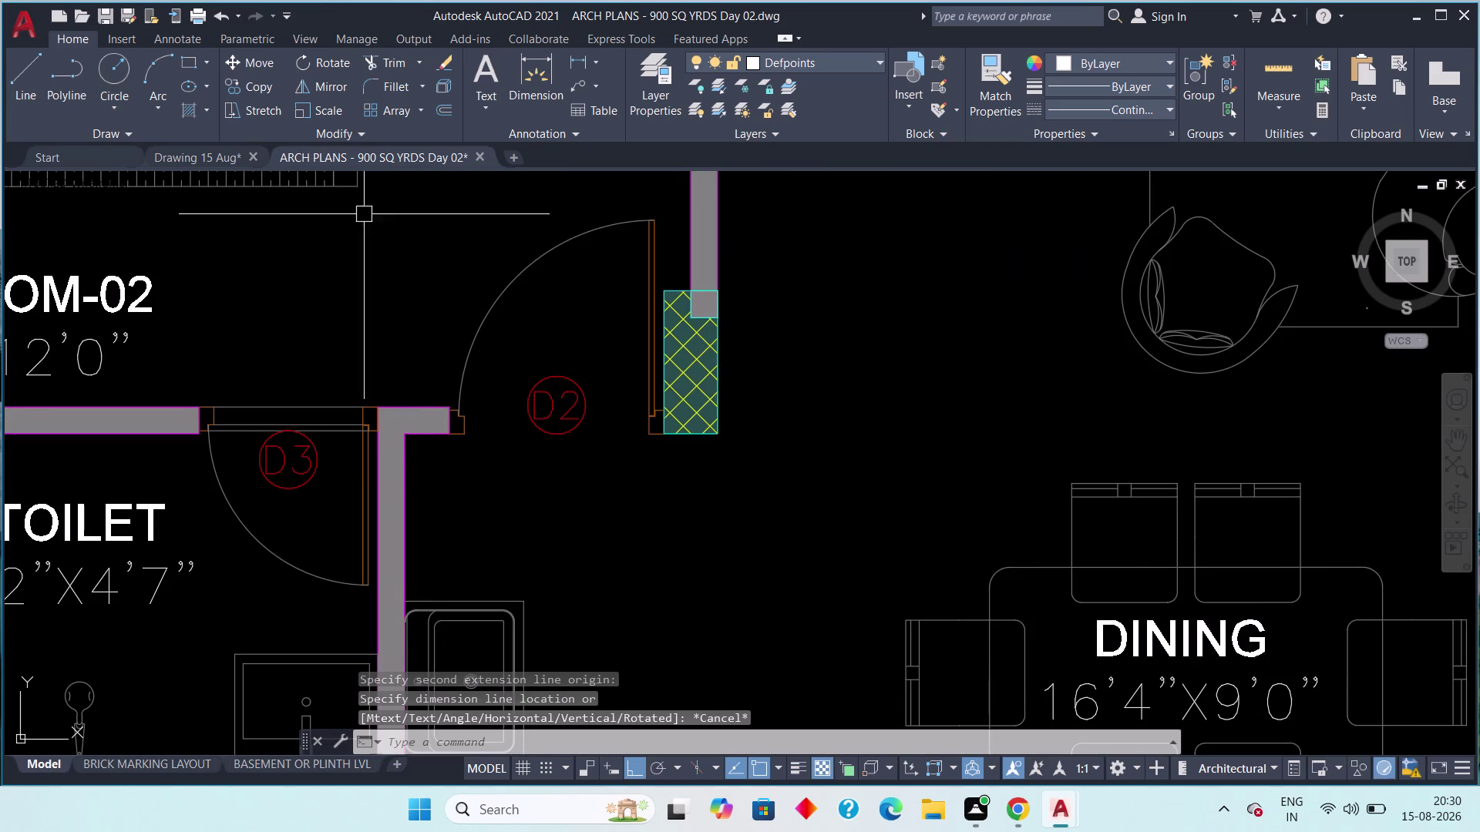
click(202, 150)
Draw a 7" partition line from the wall edge between the upper-left rooms.
middle_drag(469, 394, 411, 383)
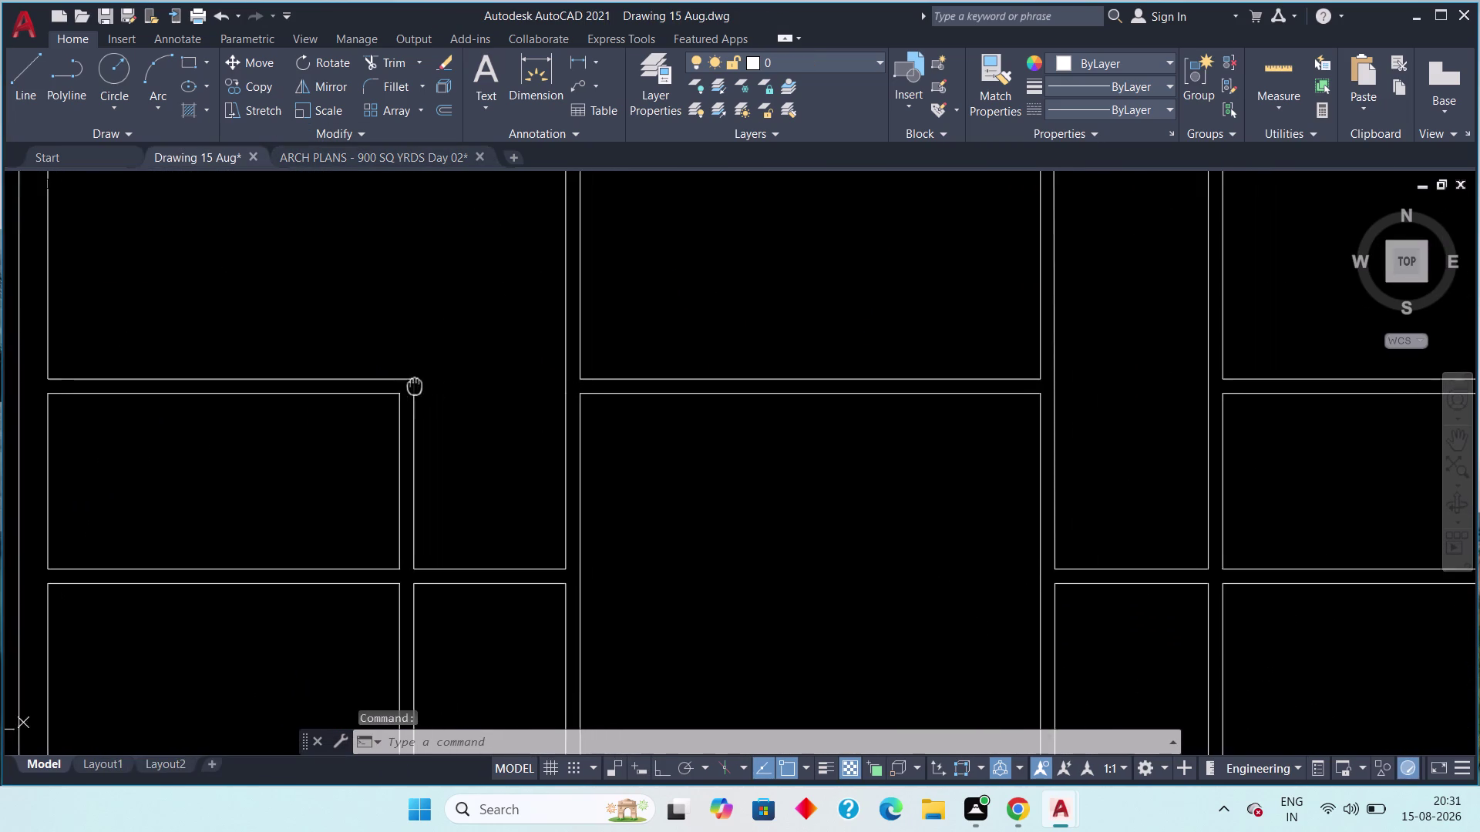
middle_drag(411, 383, 397, 382)
scroll(up, 3)
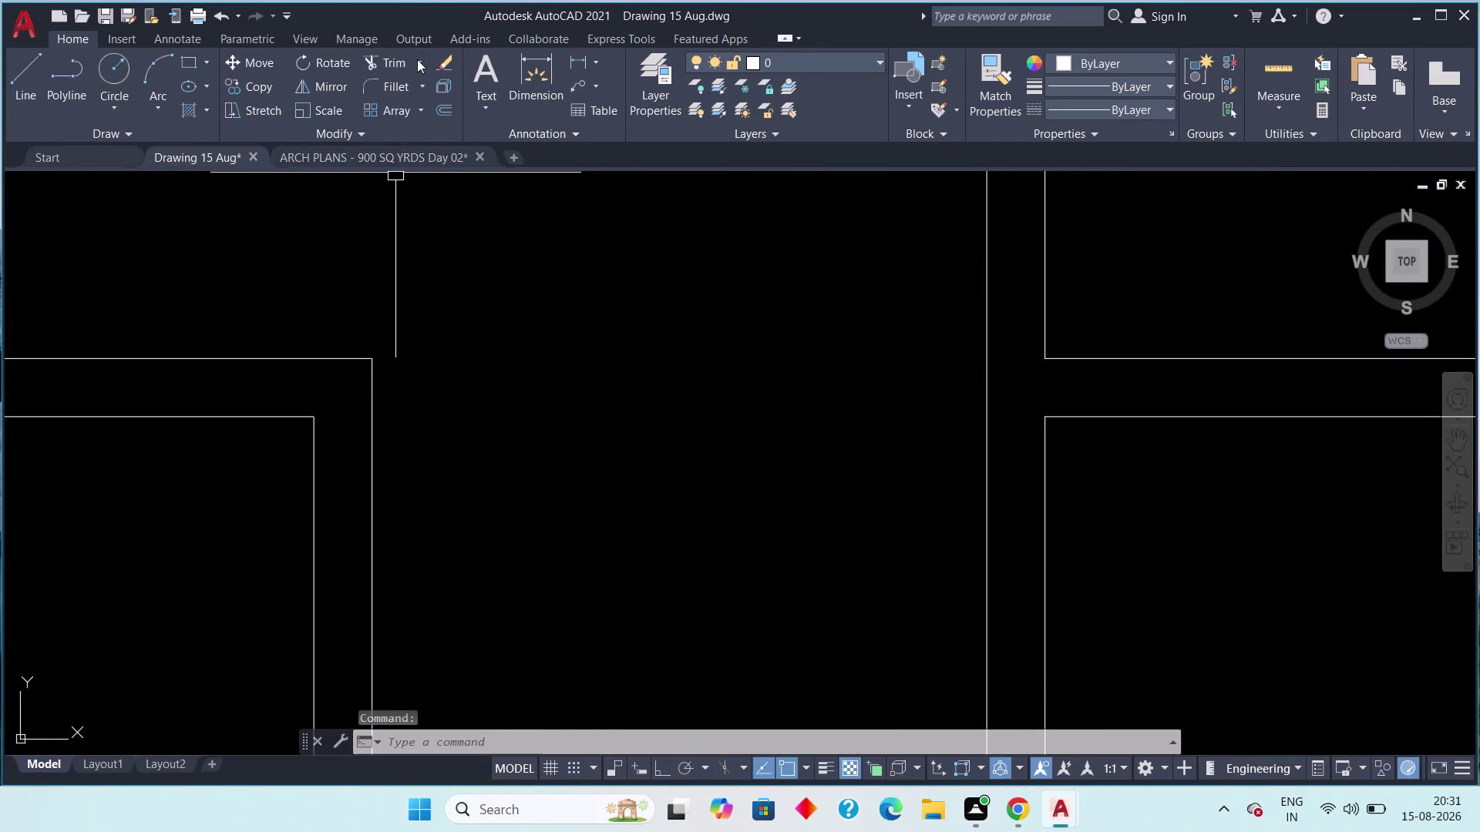
click(32, 54)
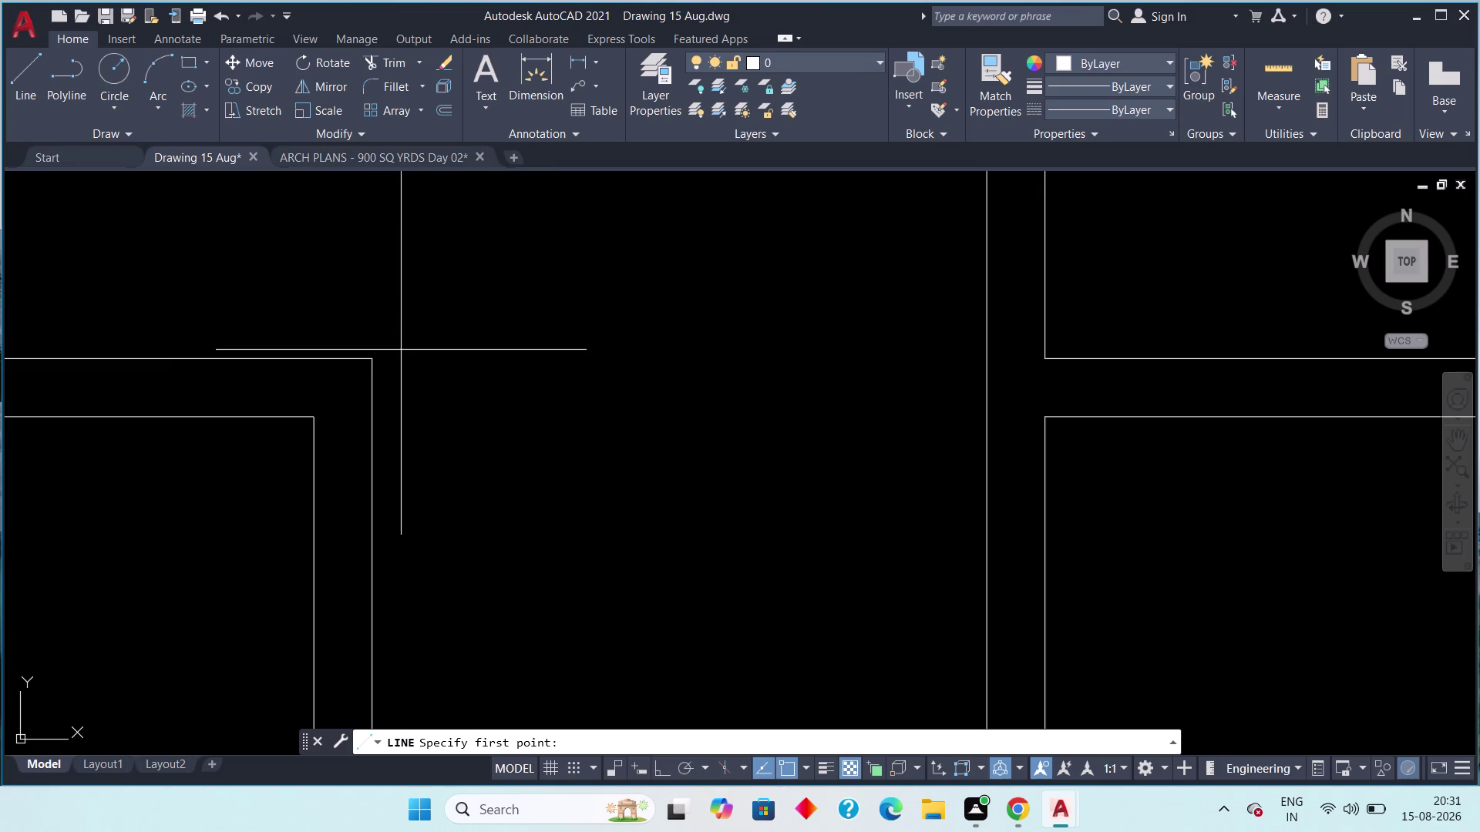
click(371, 360)
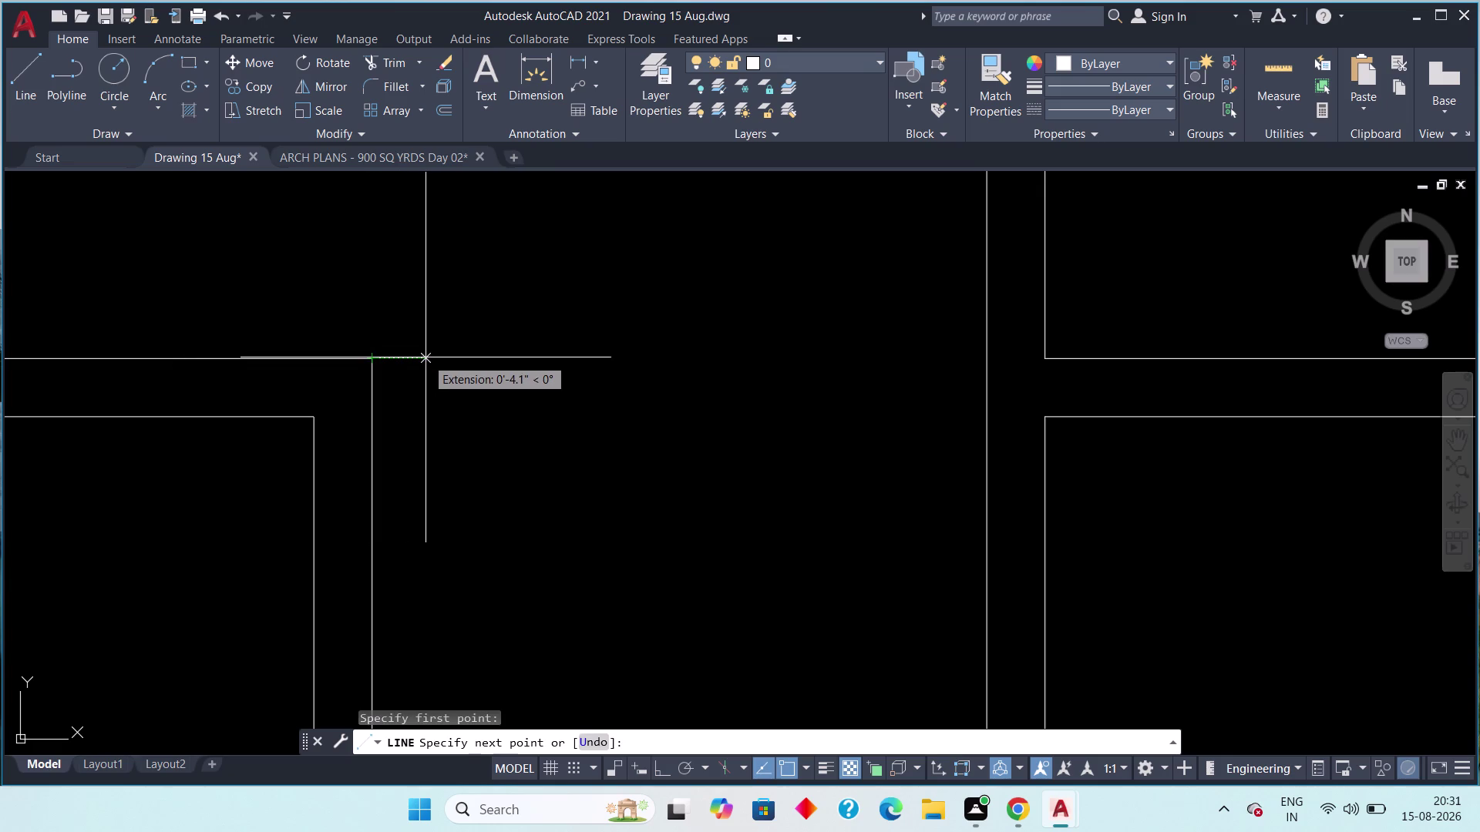
text(7")
key(space)
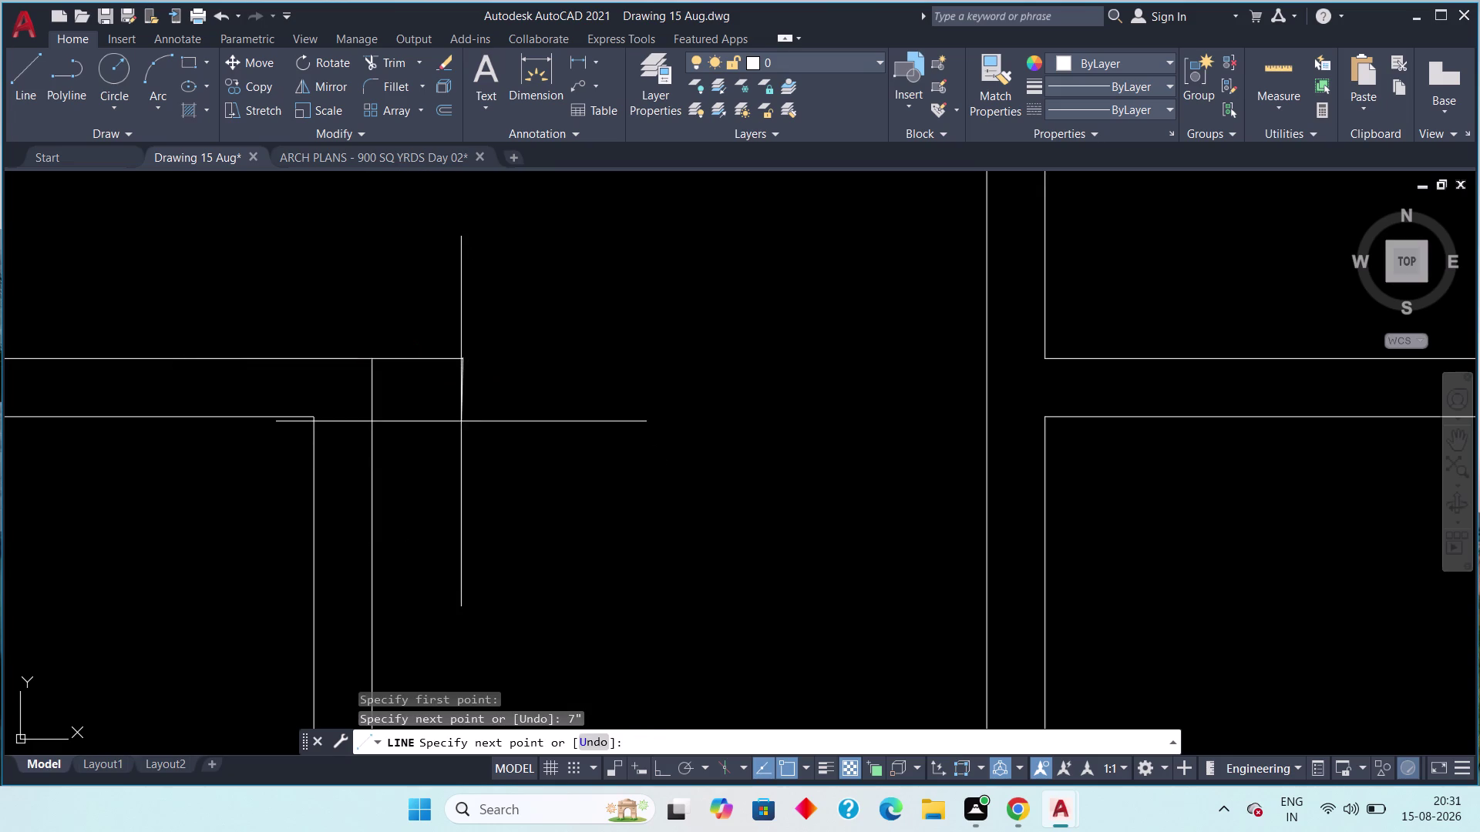
key(Escape)
Grip-stretch the upper wall line to meet the new partition.
click(284, 420)
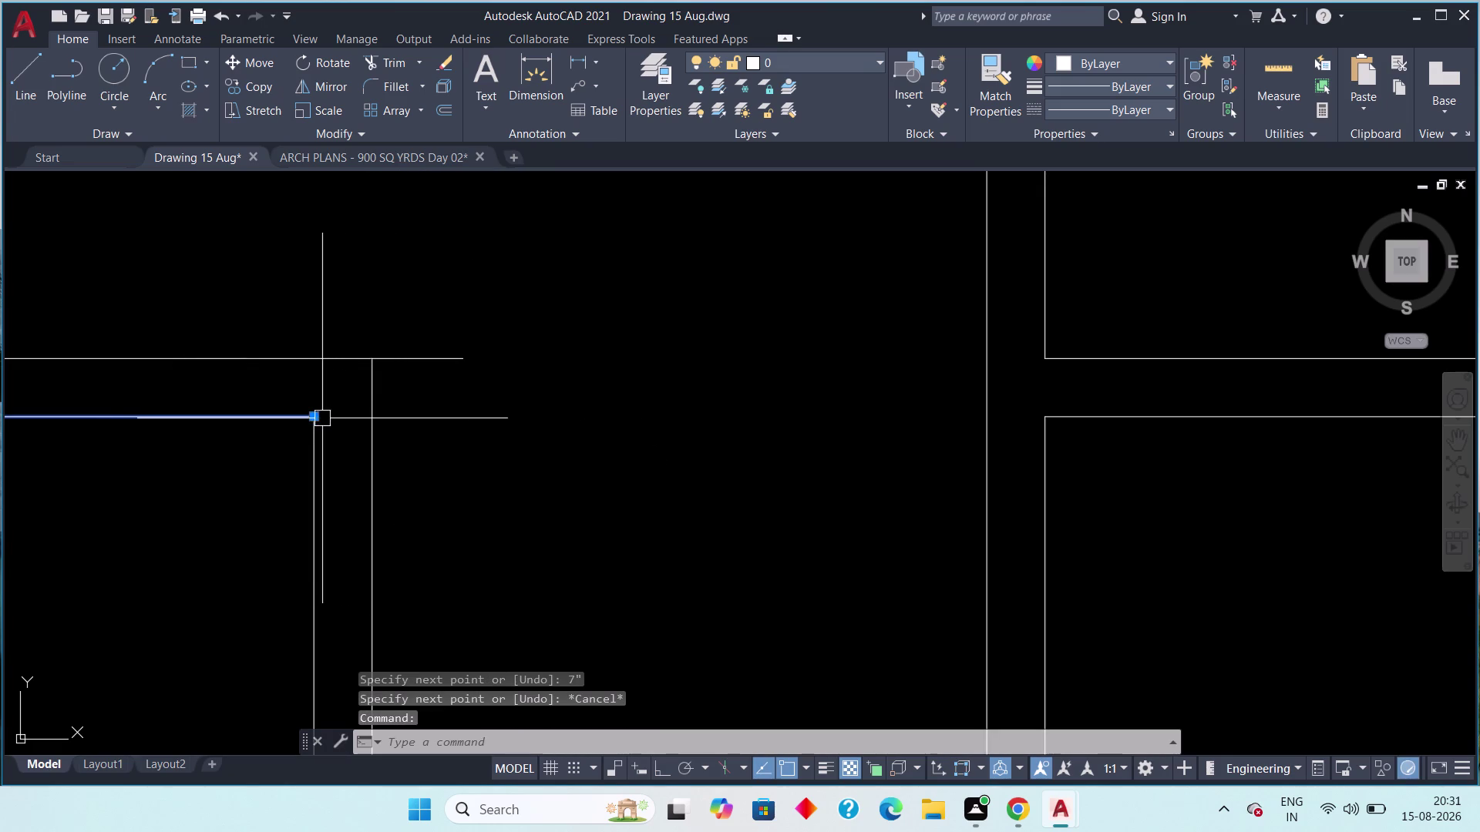
click(309, 417)
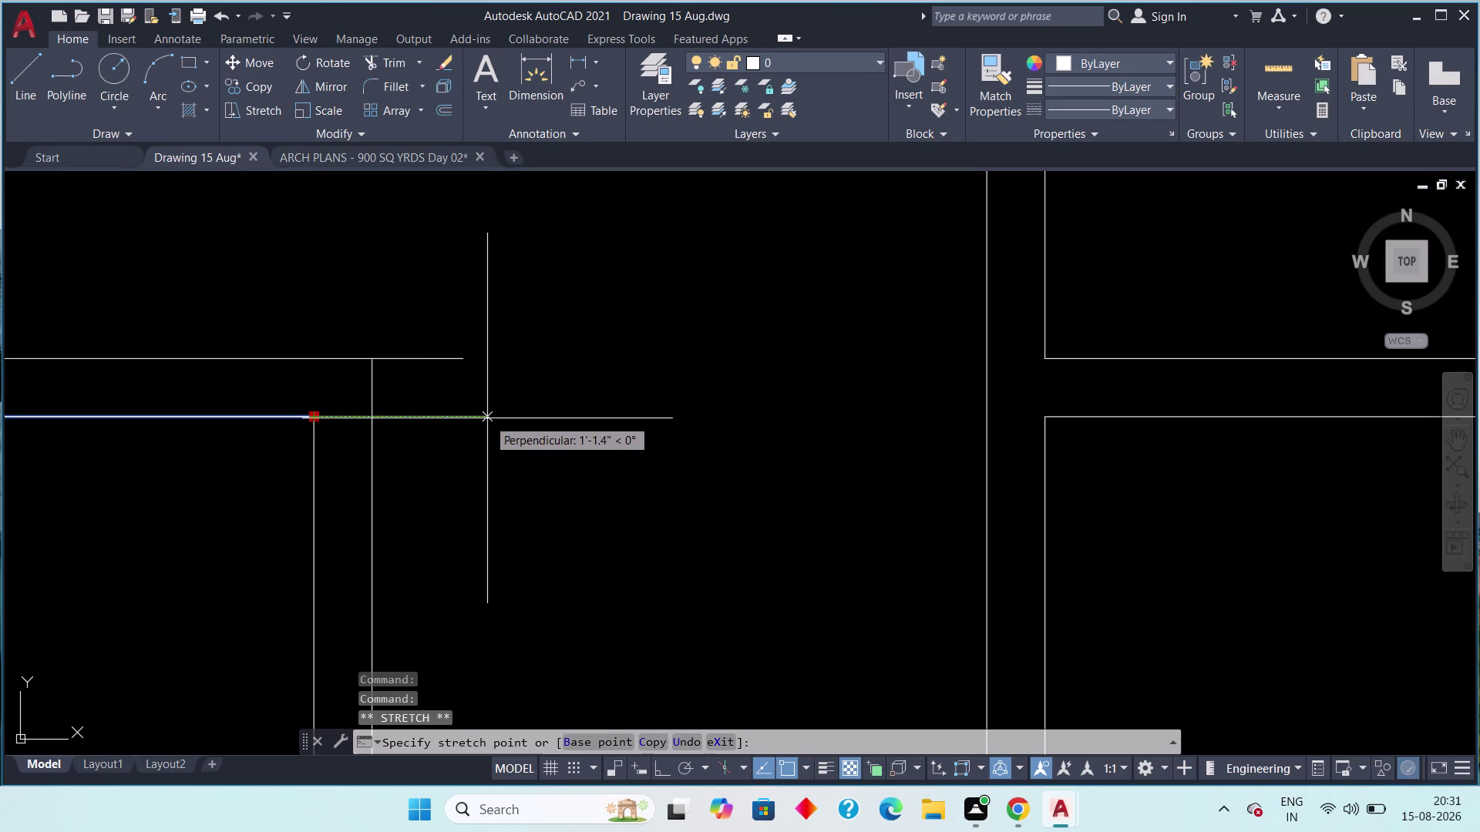
click(487, 418)
key(Escape)
click(18, 79)
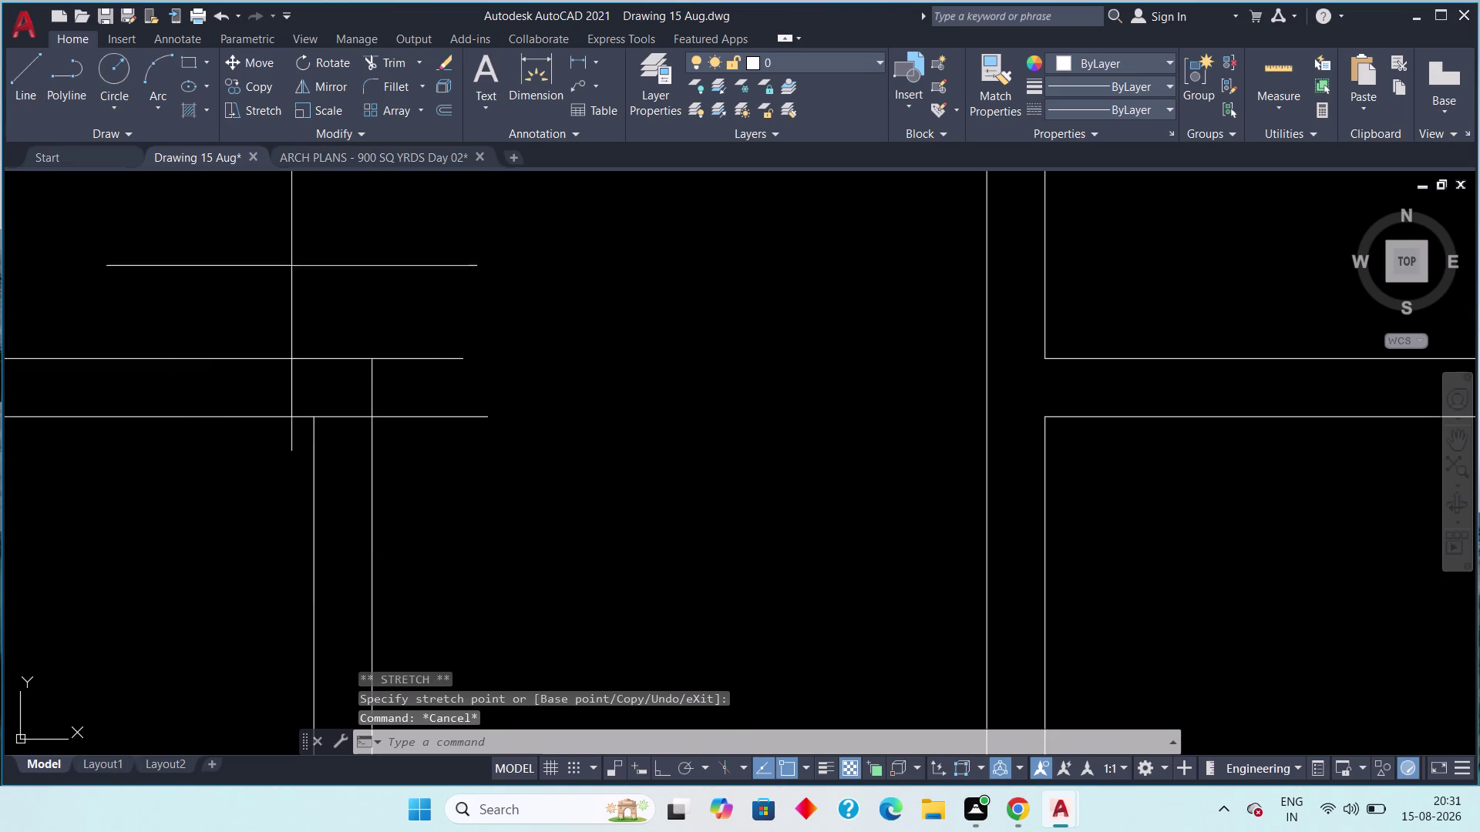
click(463, 362)
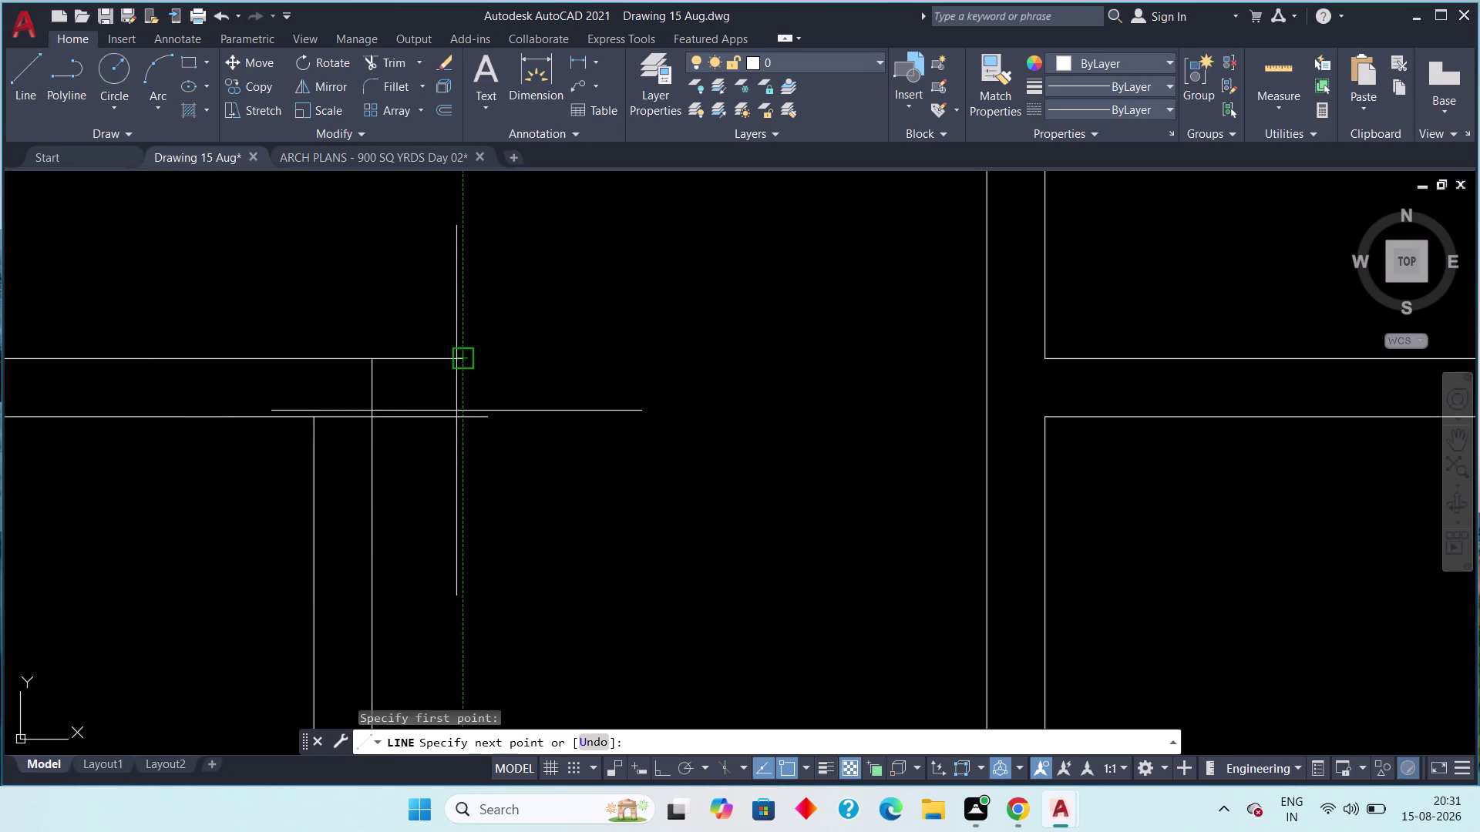
click(463, 408)
key(Escape)
key(Escape)
Adjust the lower wall line's end and shorten the partition line down to the wall.
click(471, 414)
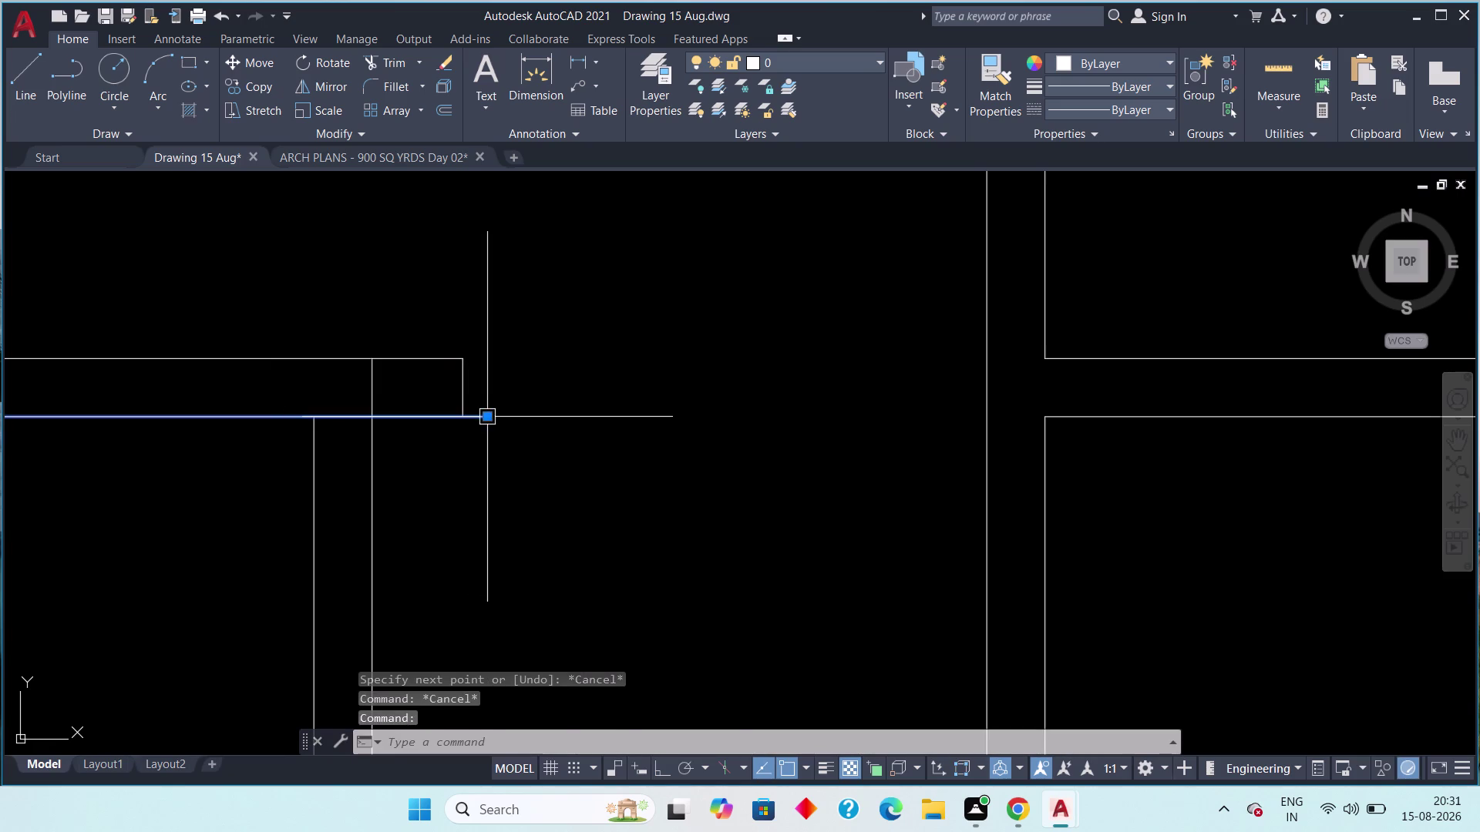
click(488, 415)
click(467, 414)
key(Escape)
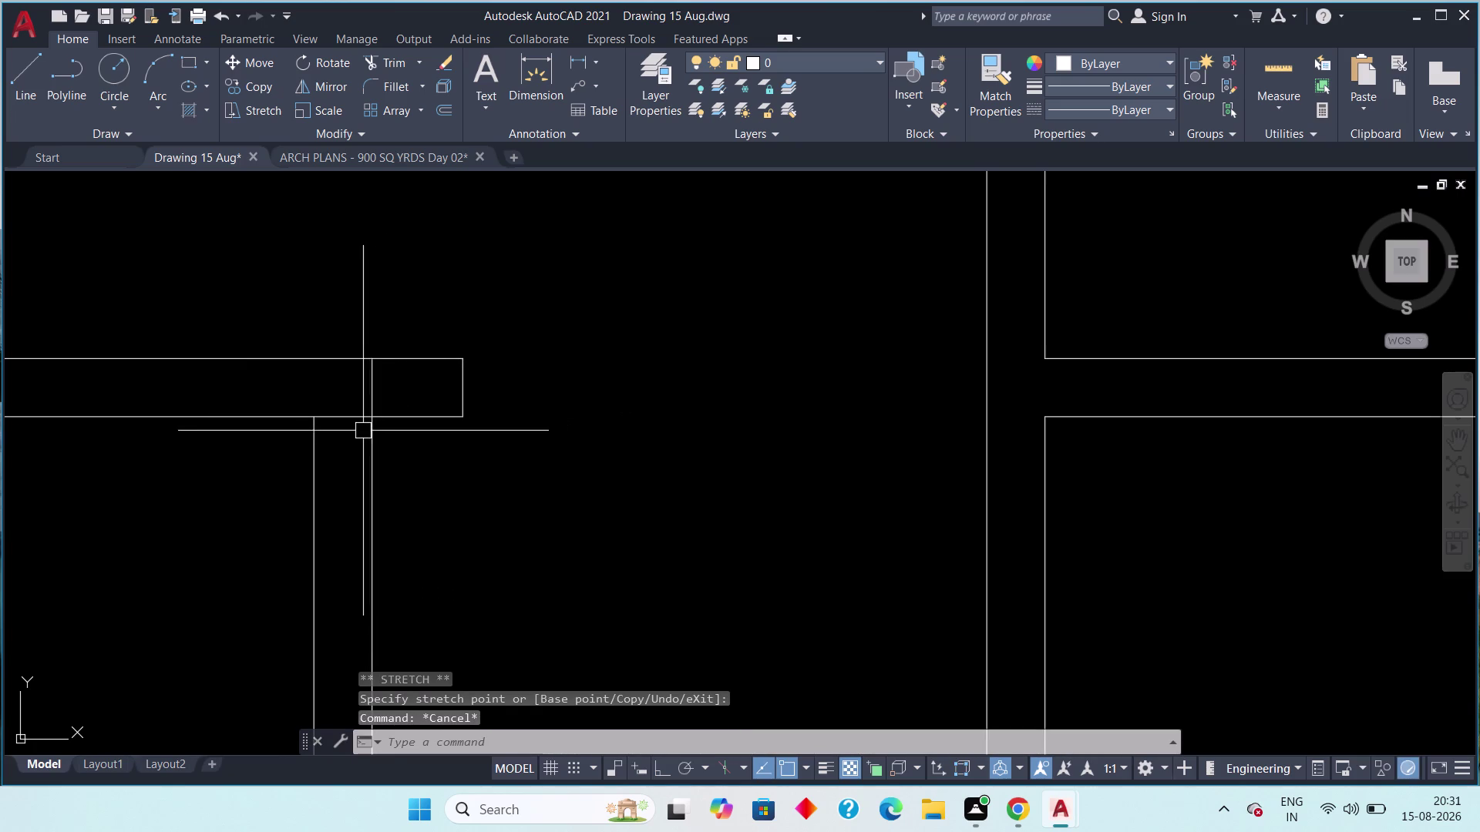
click(376, 396)
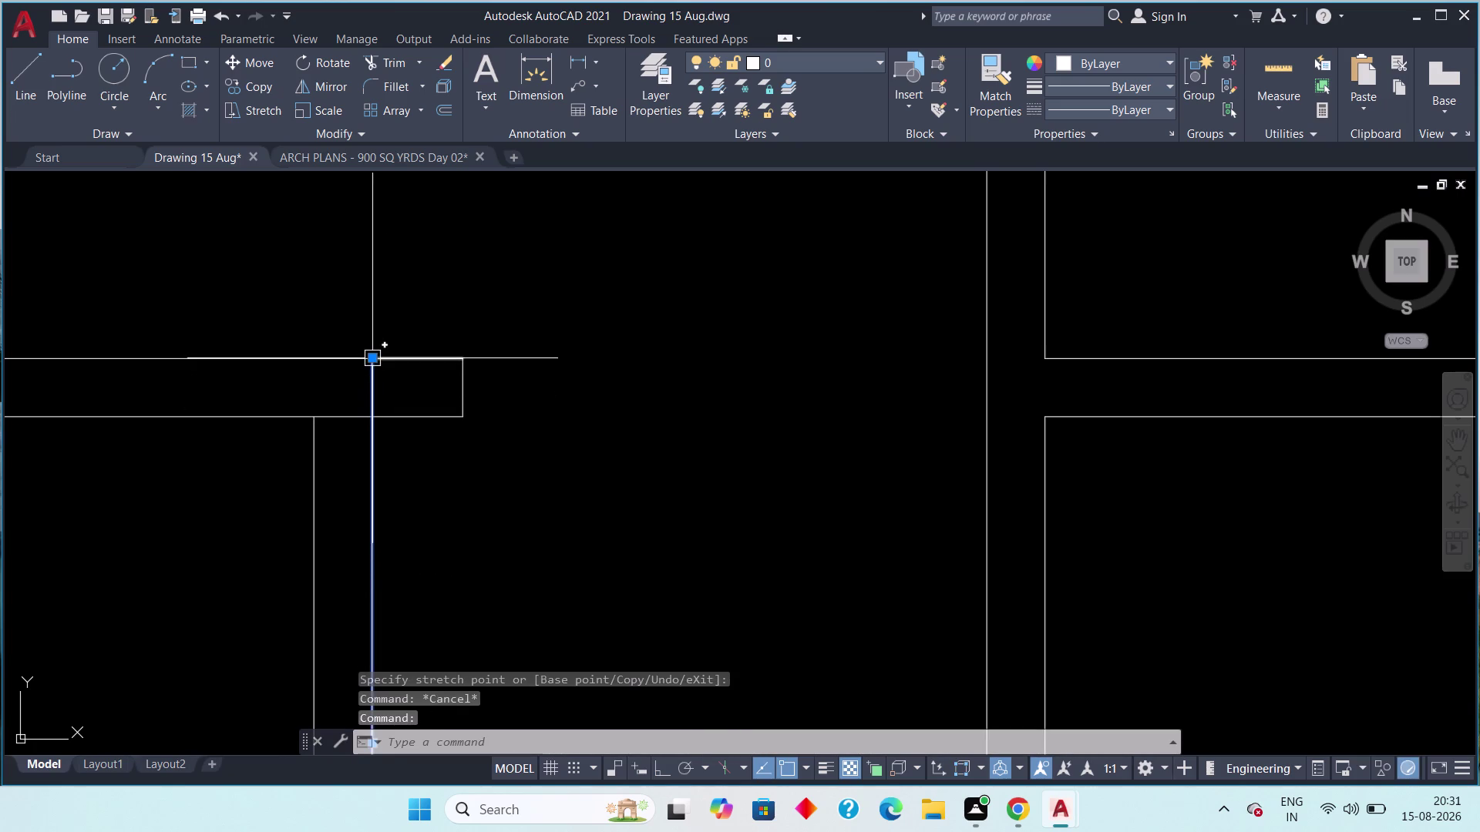
click(374, 362)
click(370, 415)
key(Escape)
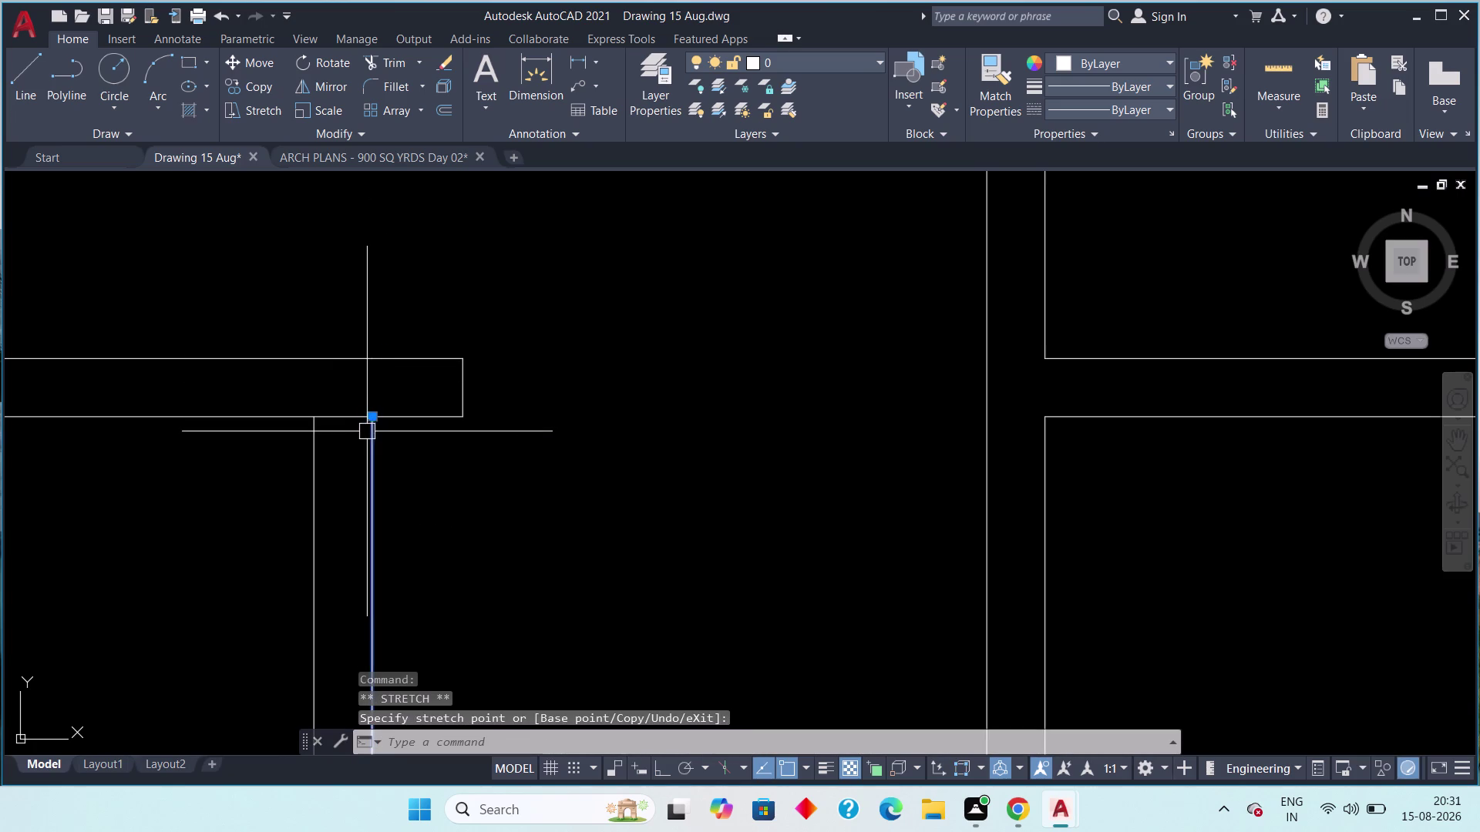
Trim (TR) the wall line piece crossing the partition junction.
text(tr)
key(space)
click(348, 411)
key(Escape)
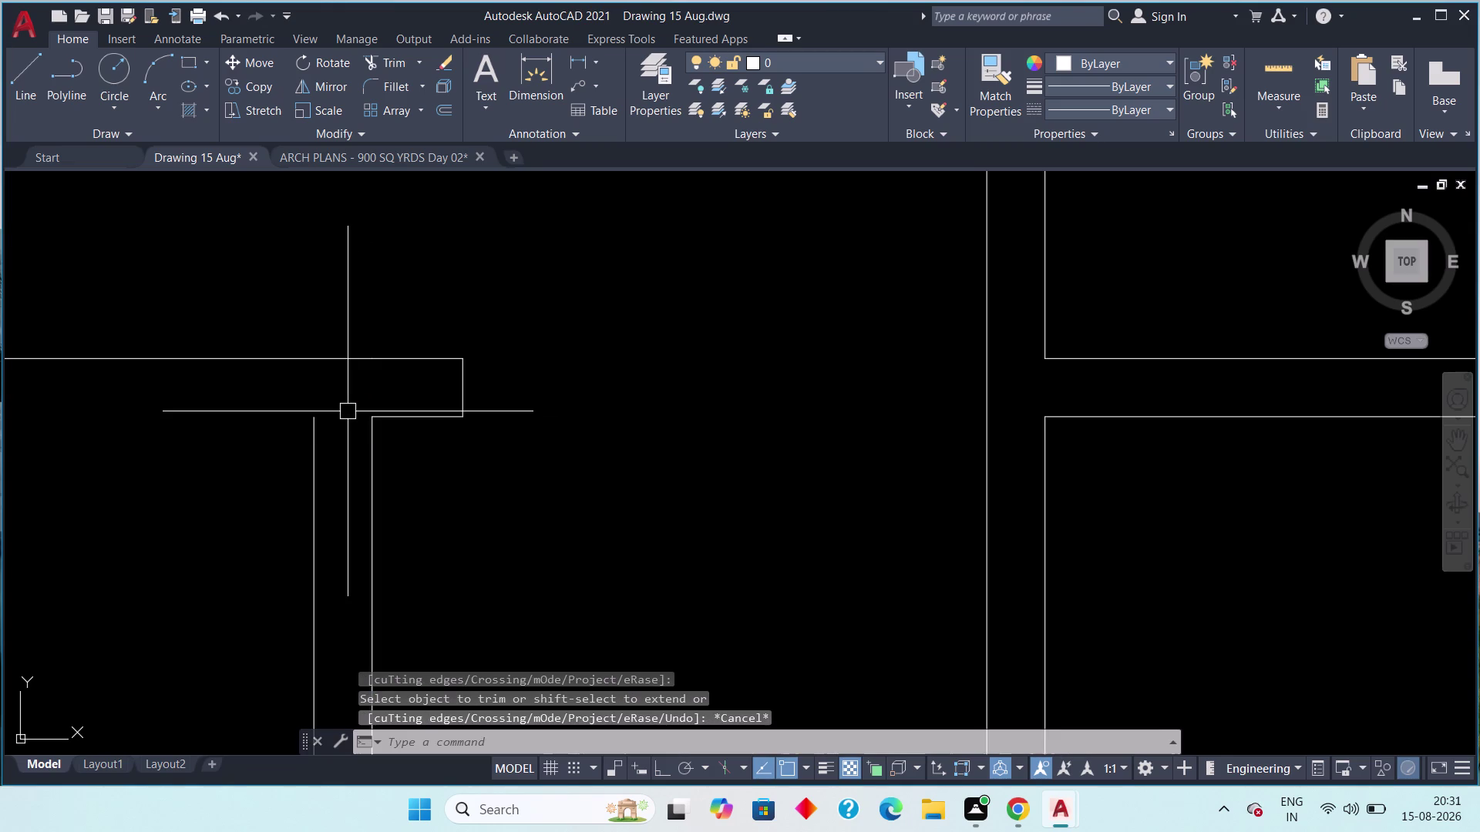
key(ctrl+z)
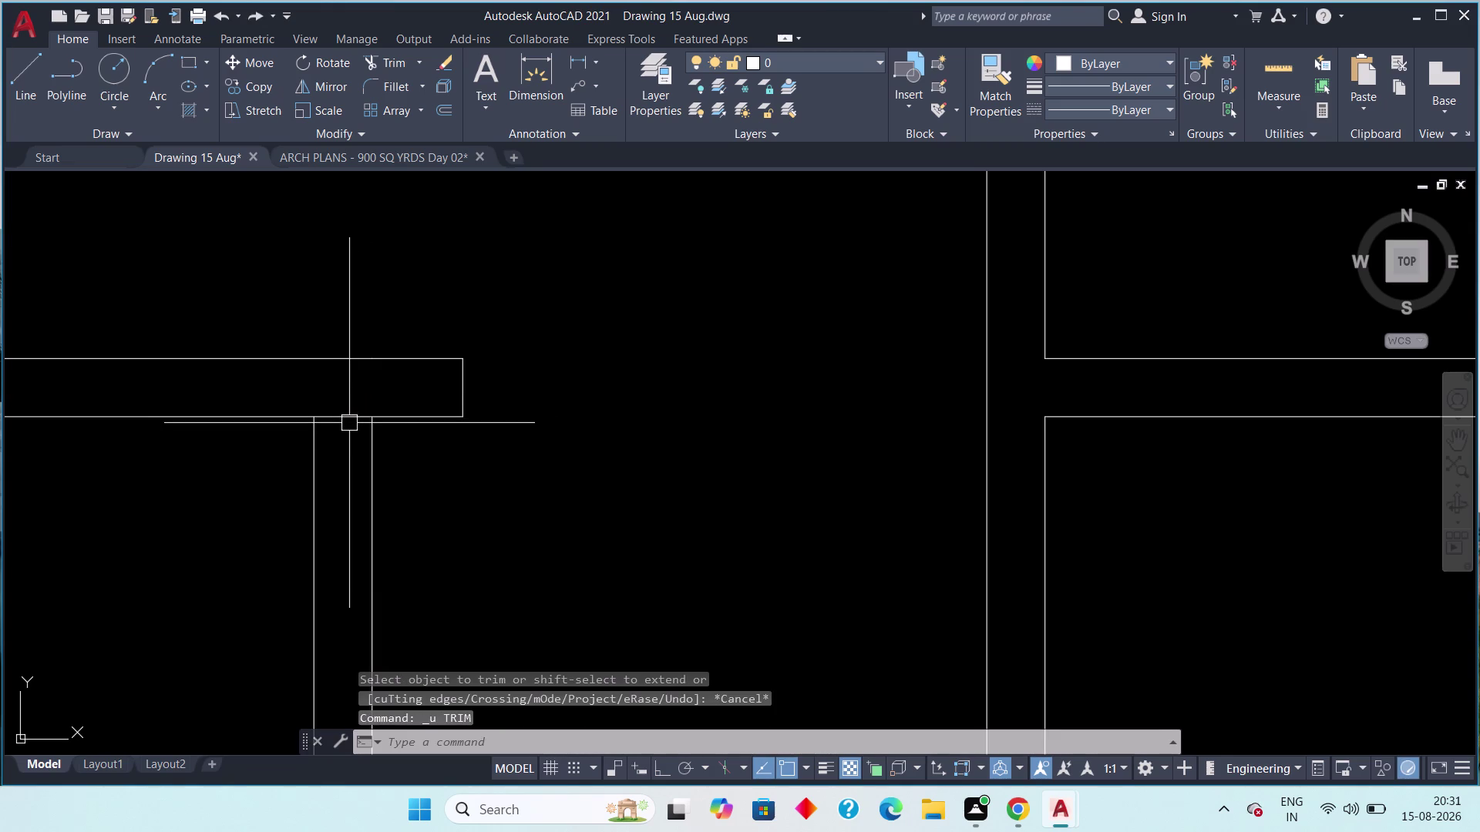
key(Escape)
key(Escape)
key(r)
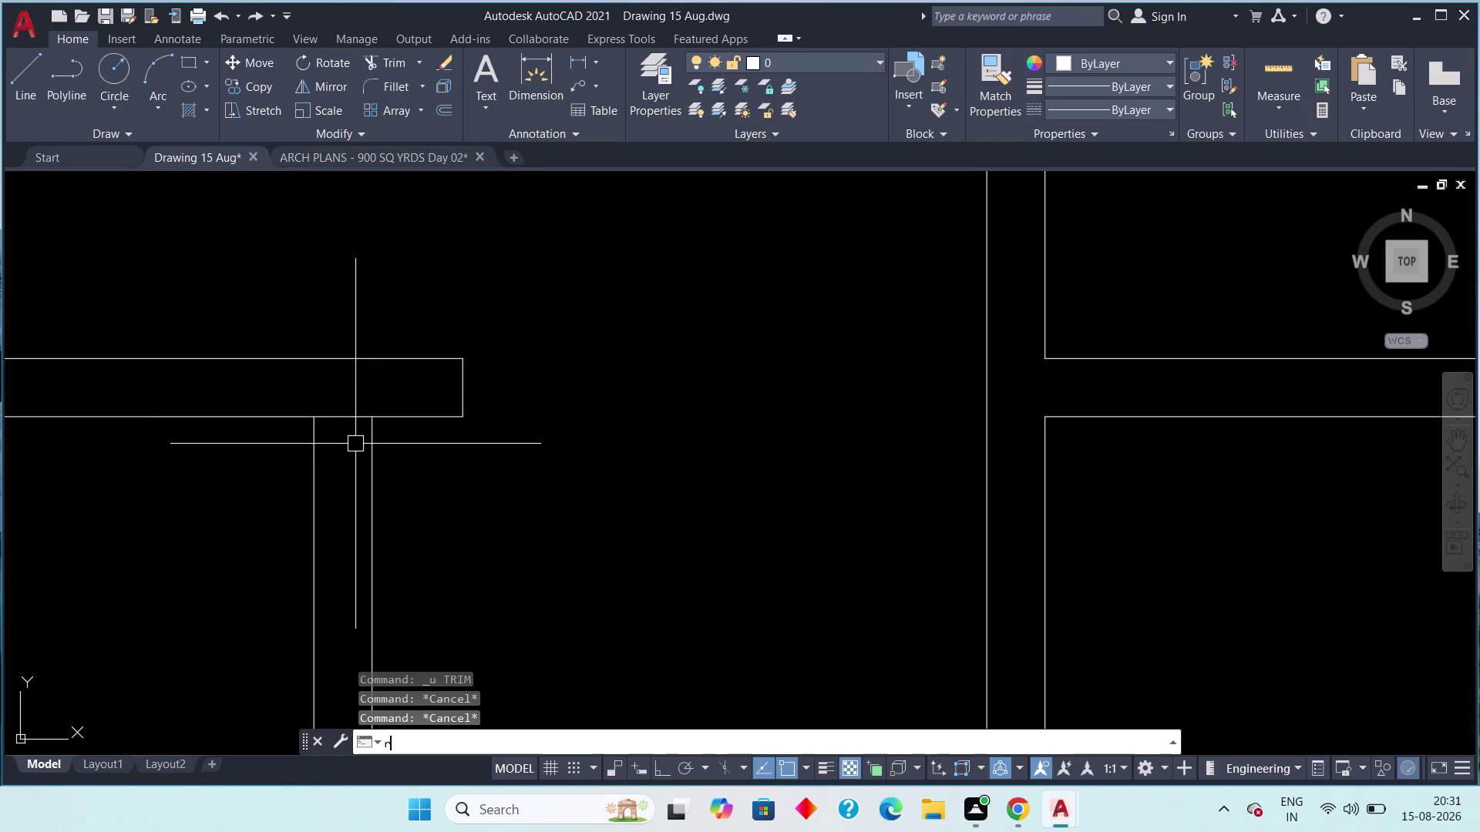
key(Escape)
key(Escape)
text(tr)
key(space)
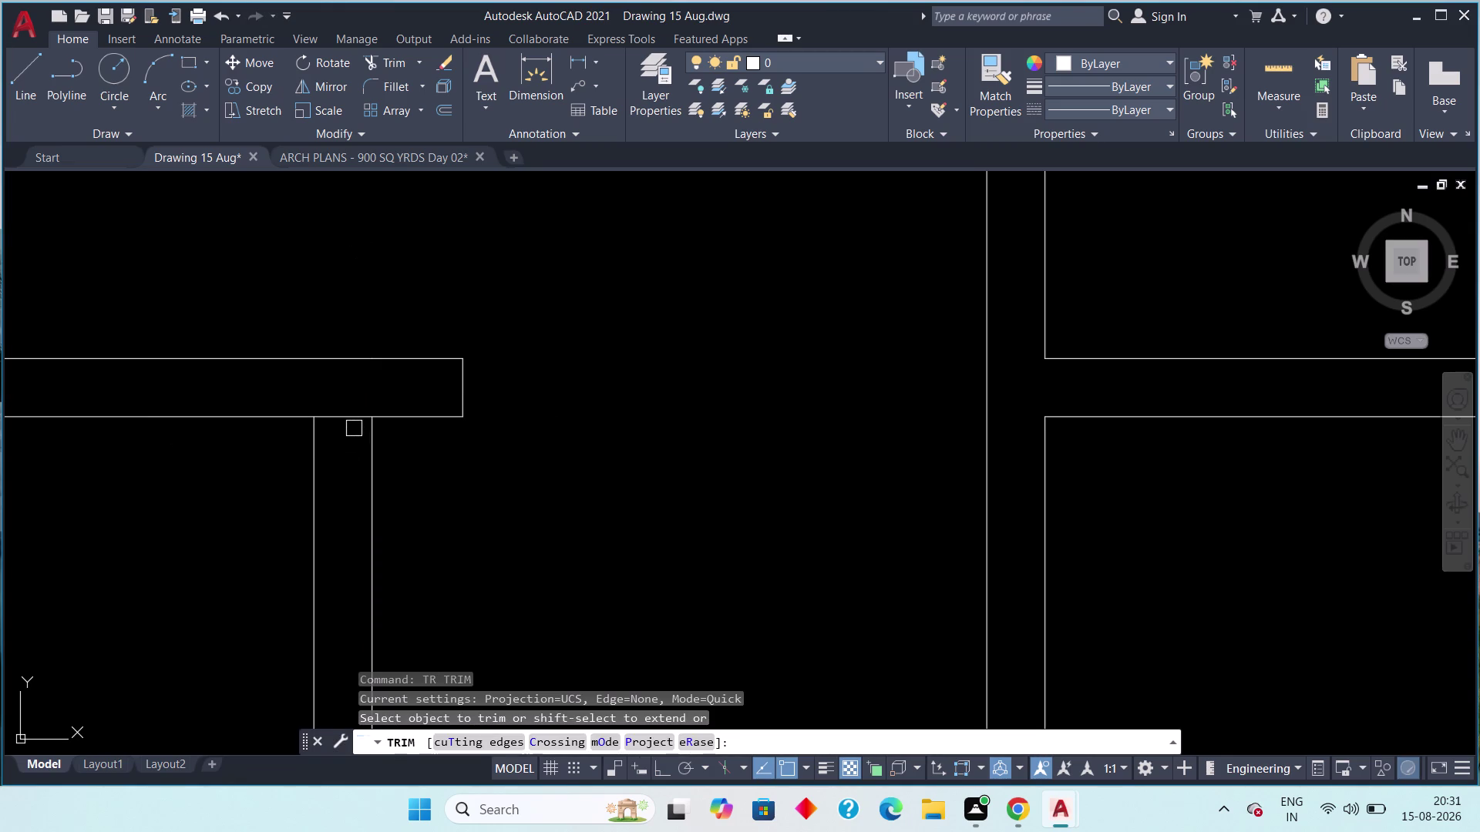
click(352, 421)
Pan and zoom to frame the floor plan beside the parking reference.
scroll(down, 3)
middle_drag(440, 426, 404, 420)
scroll(up, 3)
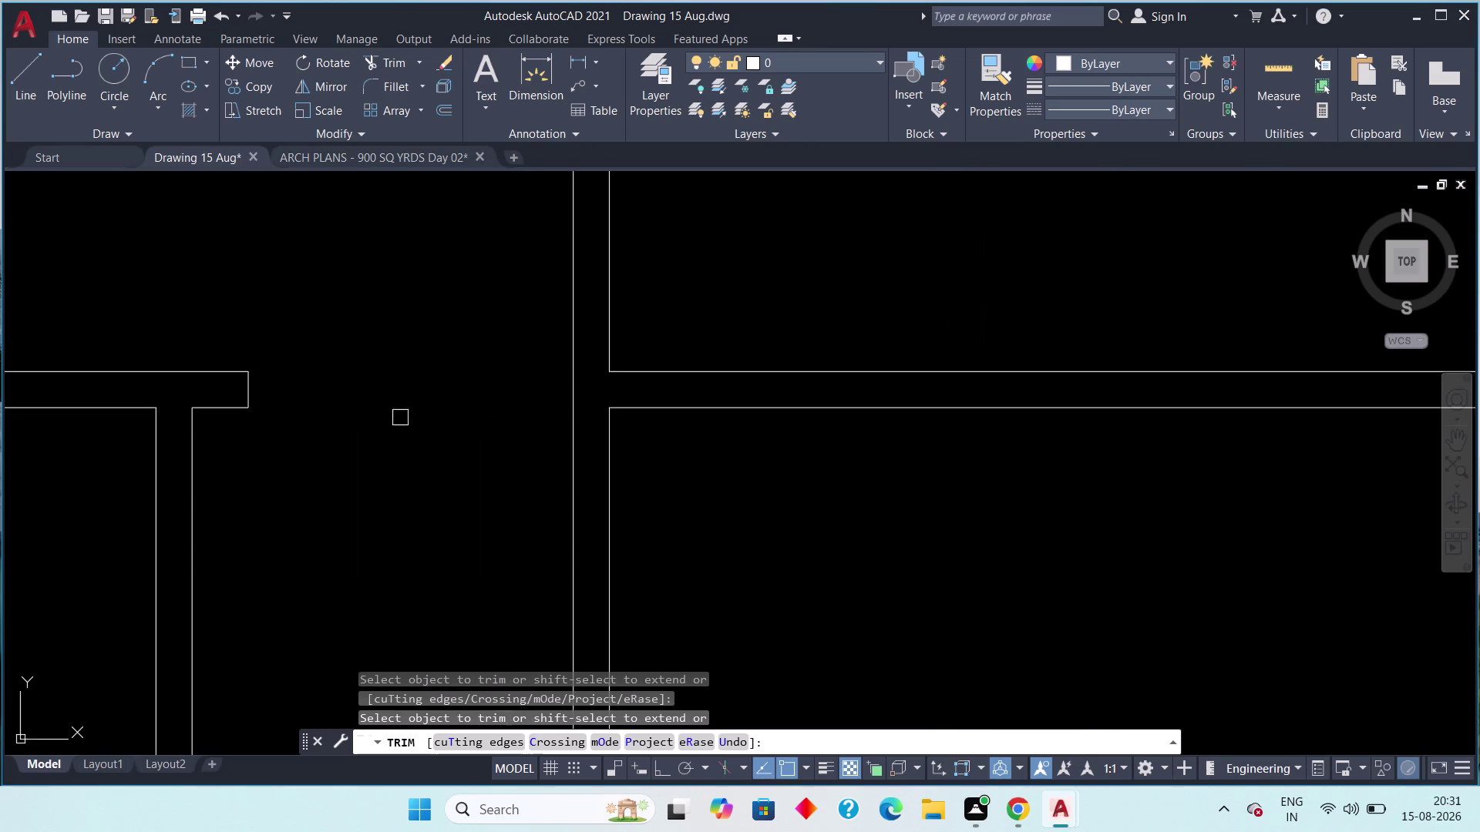
middle_drag(472, 422, 402, 420)
scroll(down, 3)
scroll(down, 3)
middle_drag(400, 420, 255, 355)
scroll(down, 3)
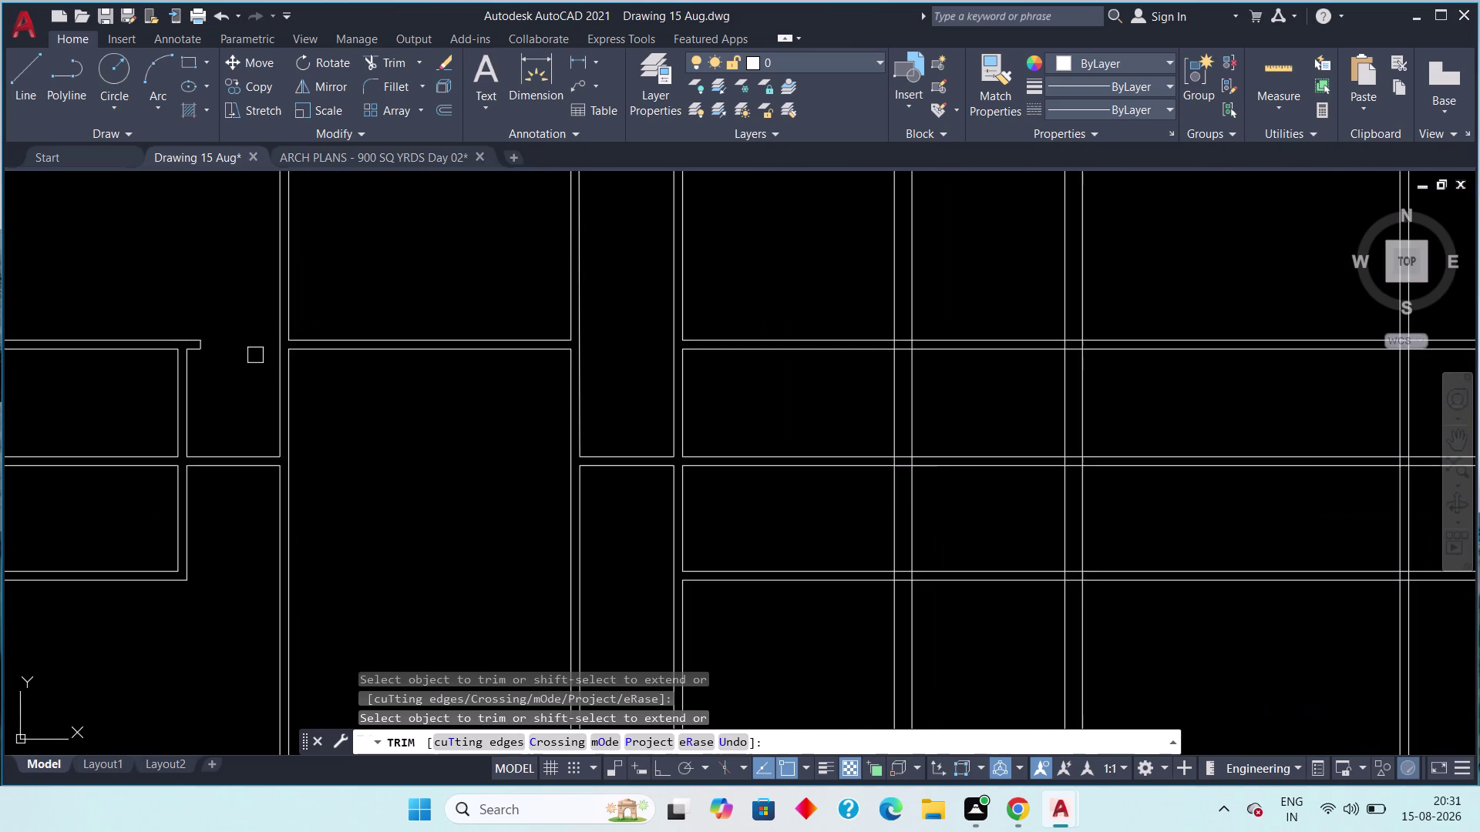
scroll(down, 3)
middle_drag(240, 407, 329, 362)
scroll(down, 3)
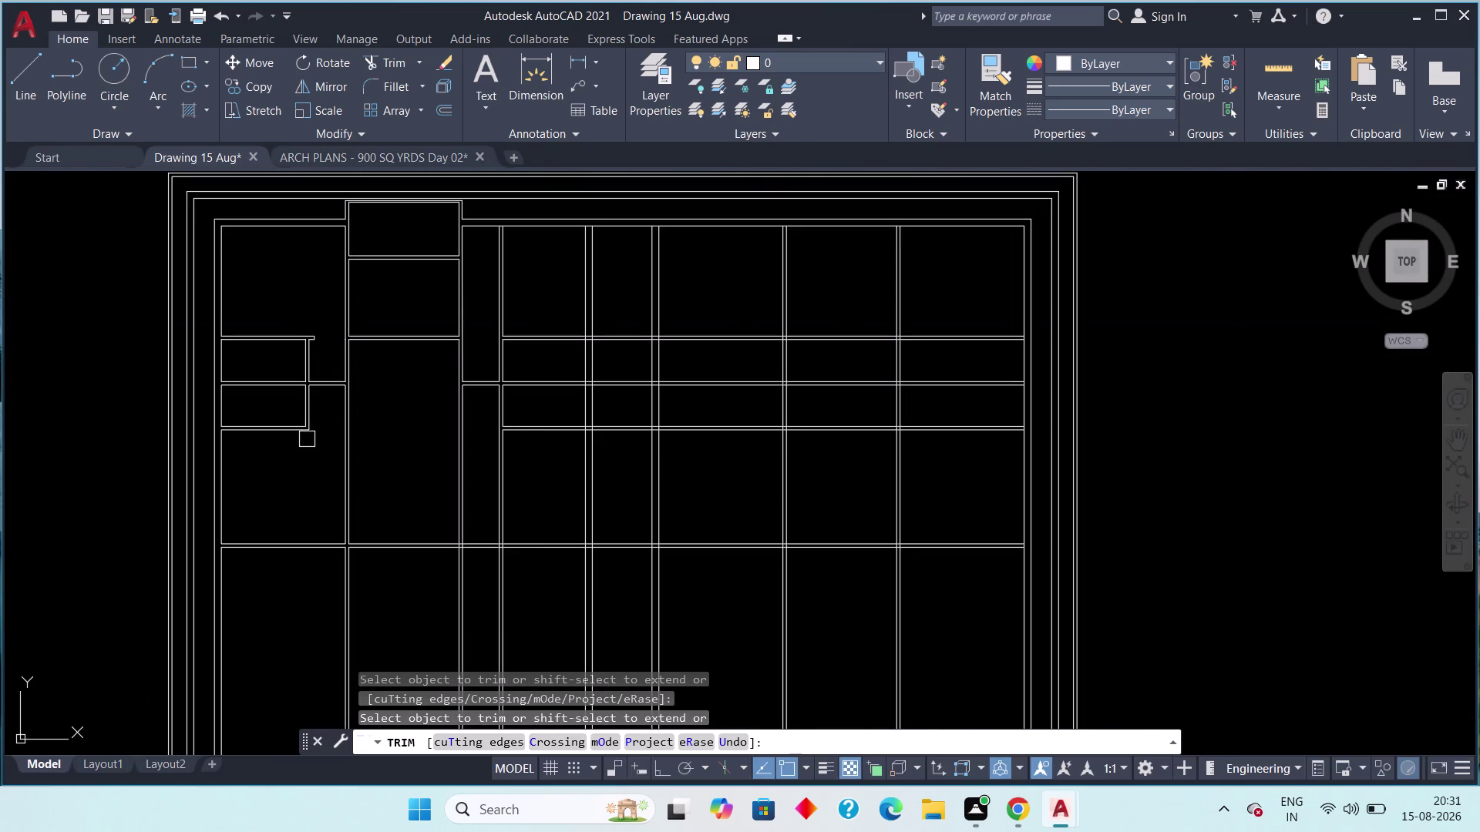
middle_drag(306, 439, 334, 534)
scroll(down, 3)
middle_drag(332, 533, 356, 441)
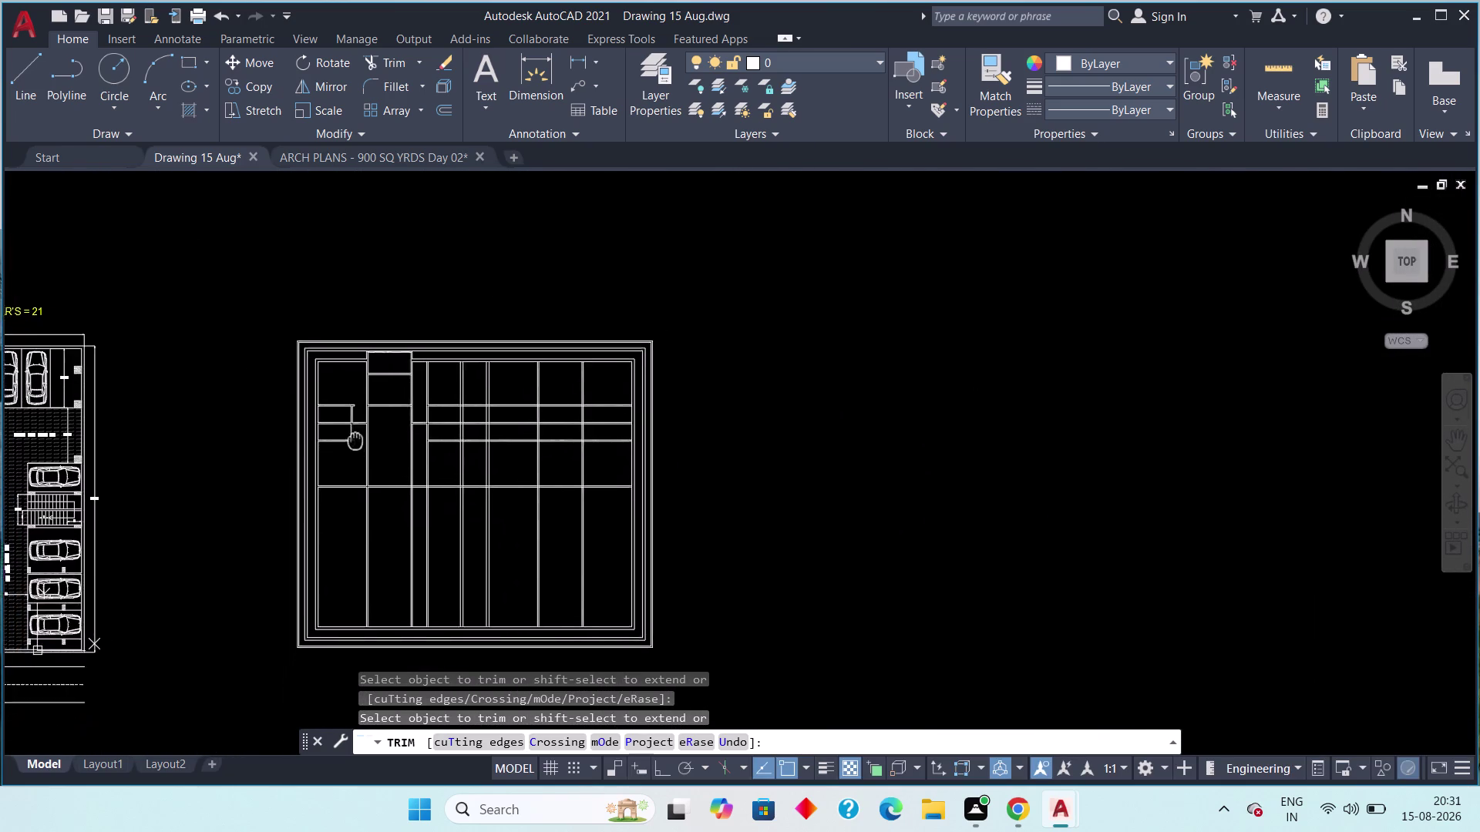
middle_drag(355, 441, 615, 425)
middle_drag(617, 430, 642, 467)
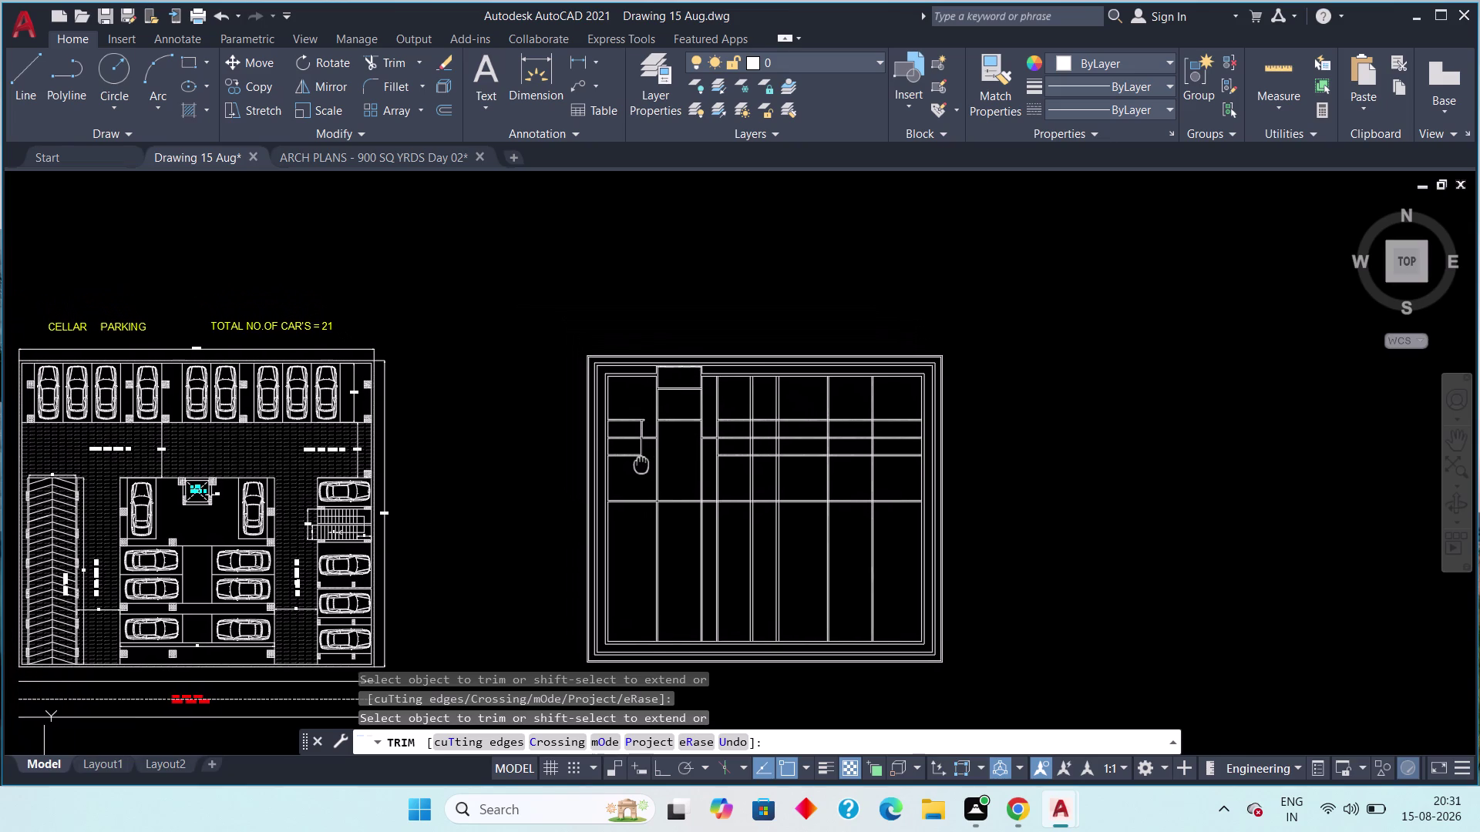
middle_drag(642, 466, 641, 467)
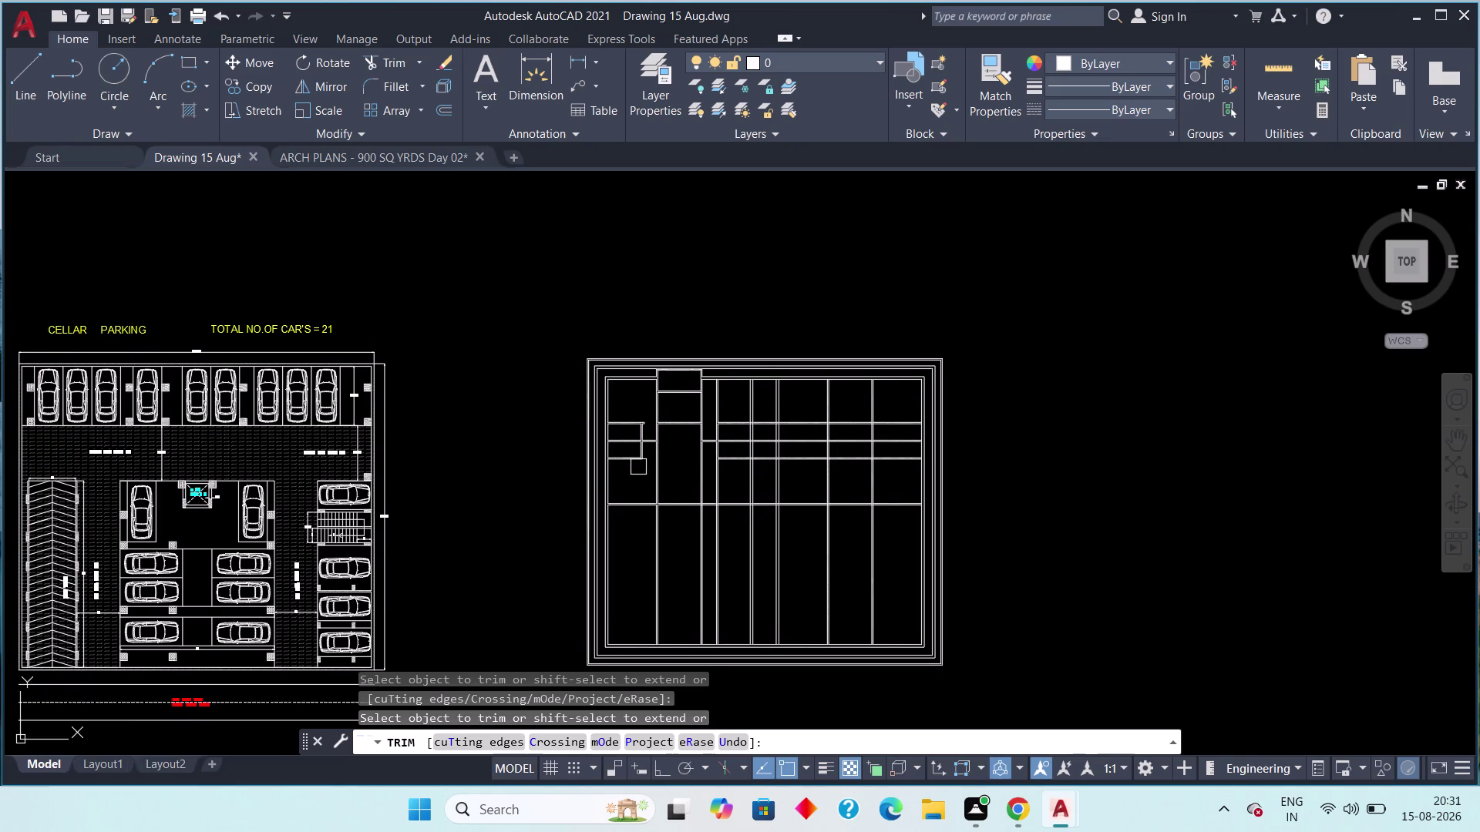
scroll(down, 3)
middle_drag(539, 454, 461, 432)
scroll(up, 3)
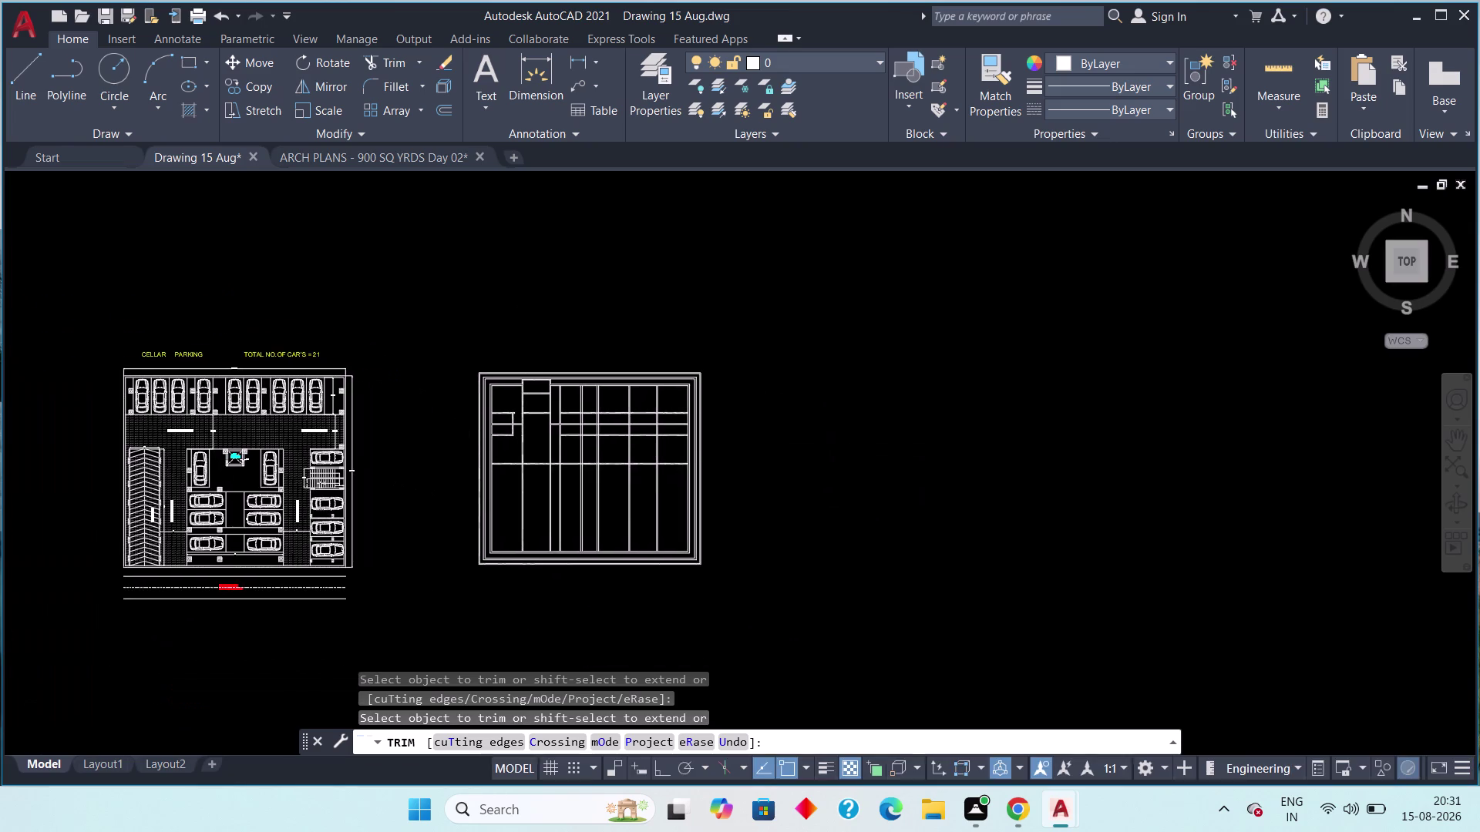
scroll(up, 3)
key(Escape)
key(Escape)
middle_drag(482, 452, 399, 390)
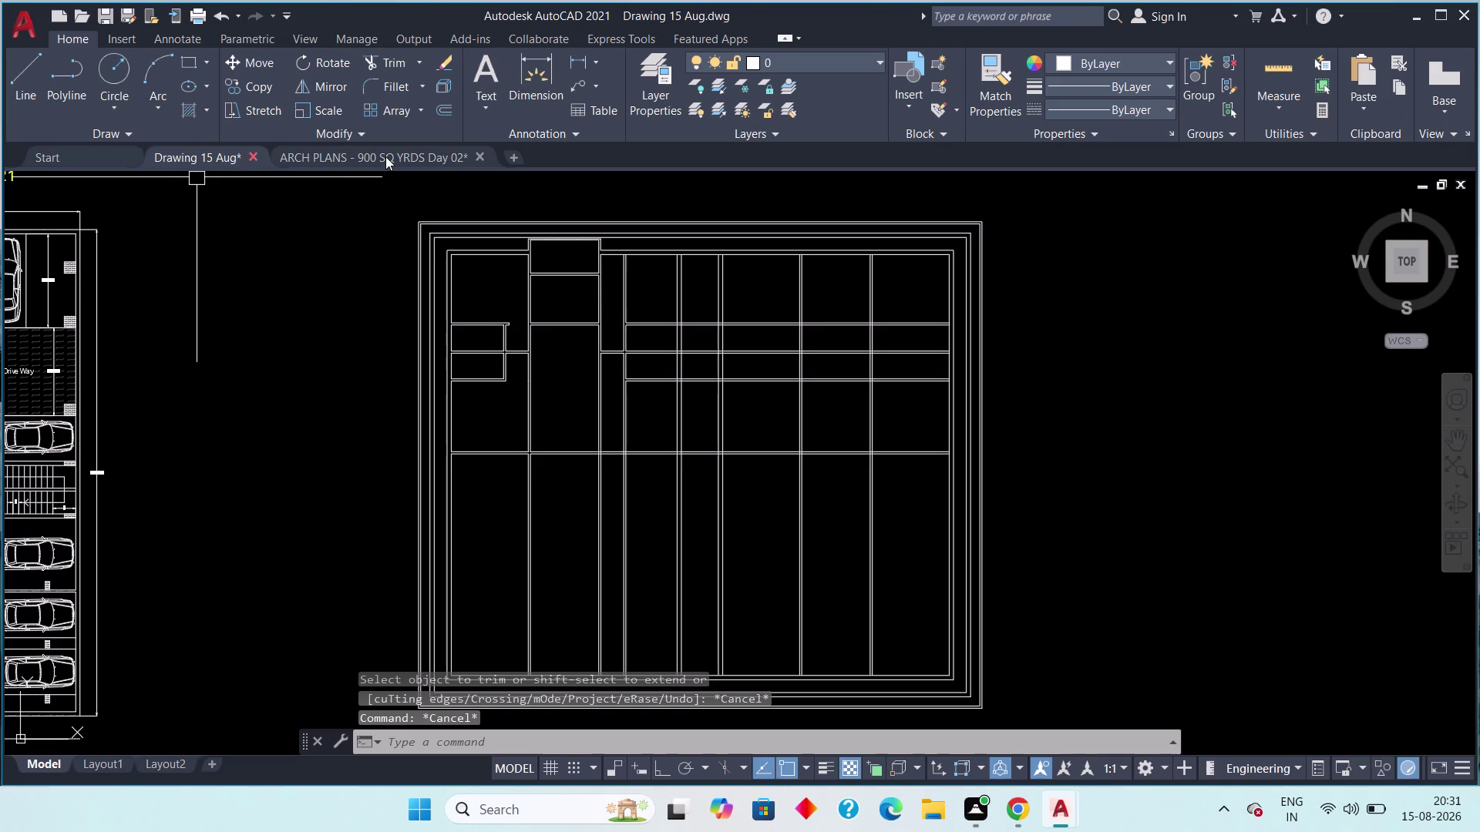
click(385, 156)
scroll(down, 3)
middle_drag(523, 541, 518, 529)
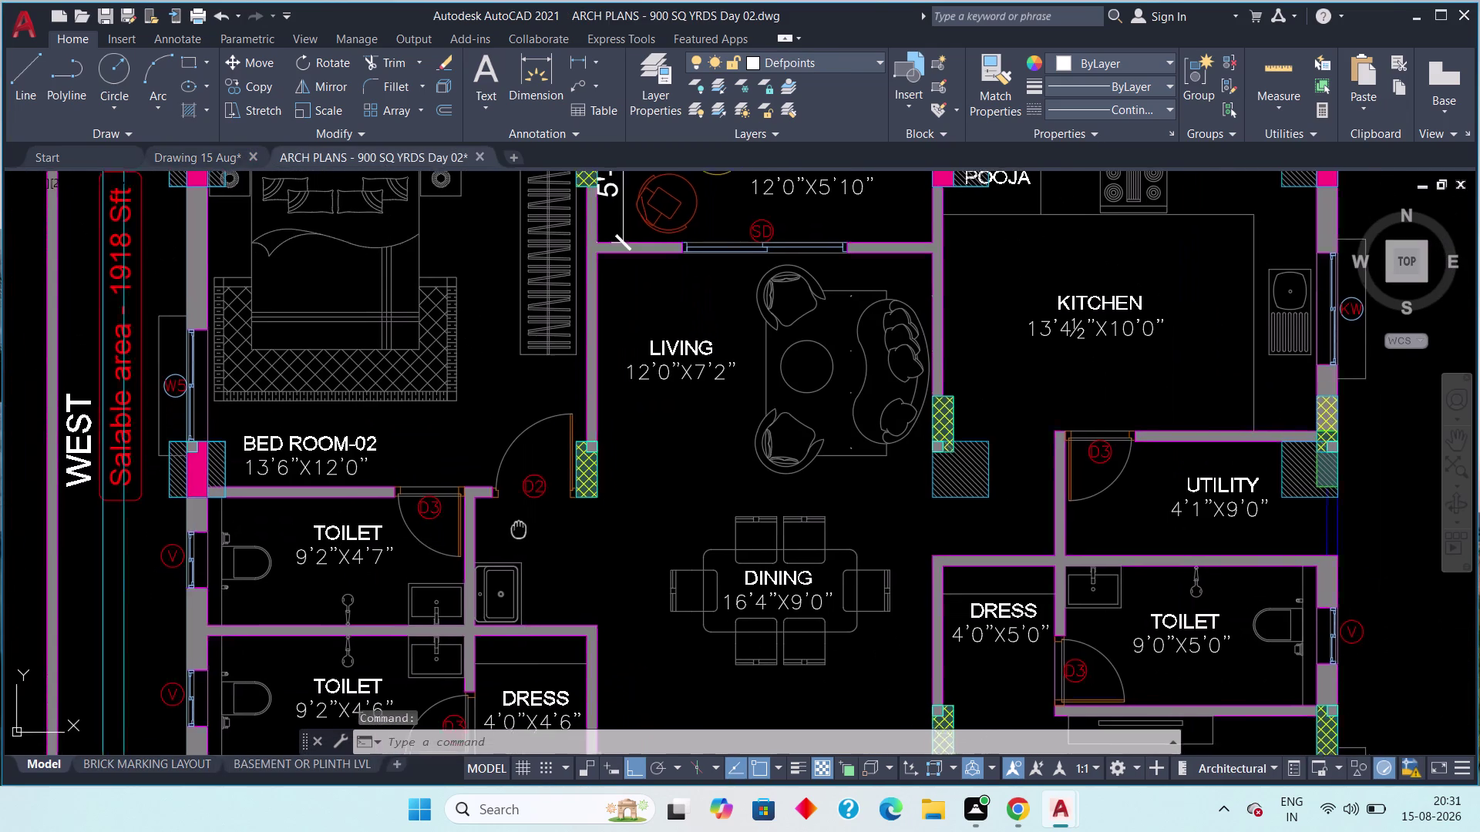
middle_drag(518, 529, 438, 521)
scroll(down, 3)
scroll(up, 3)
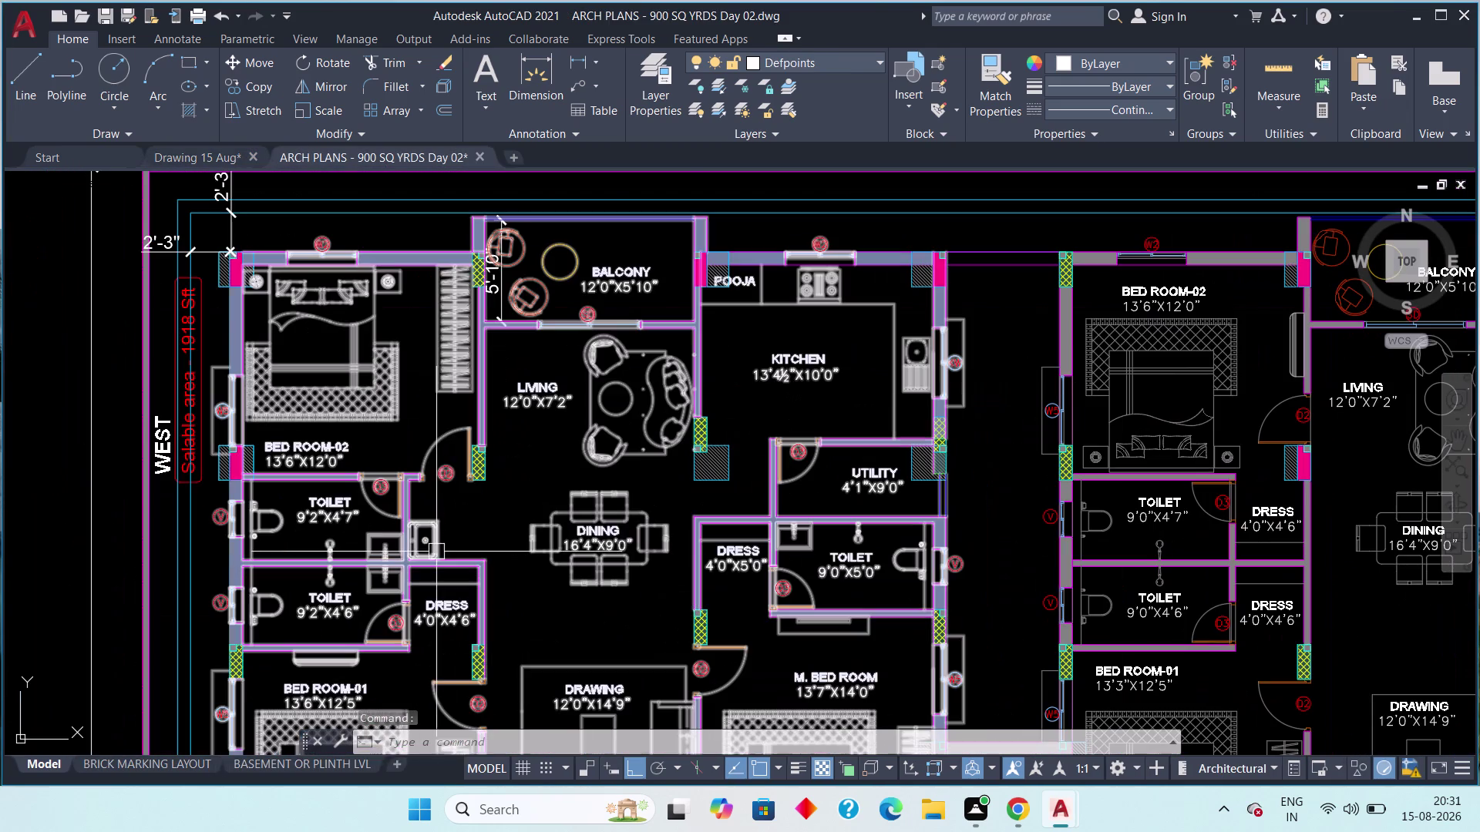
middle_drag(427, 522, 431, 429)
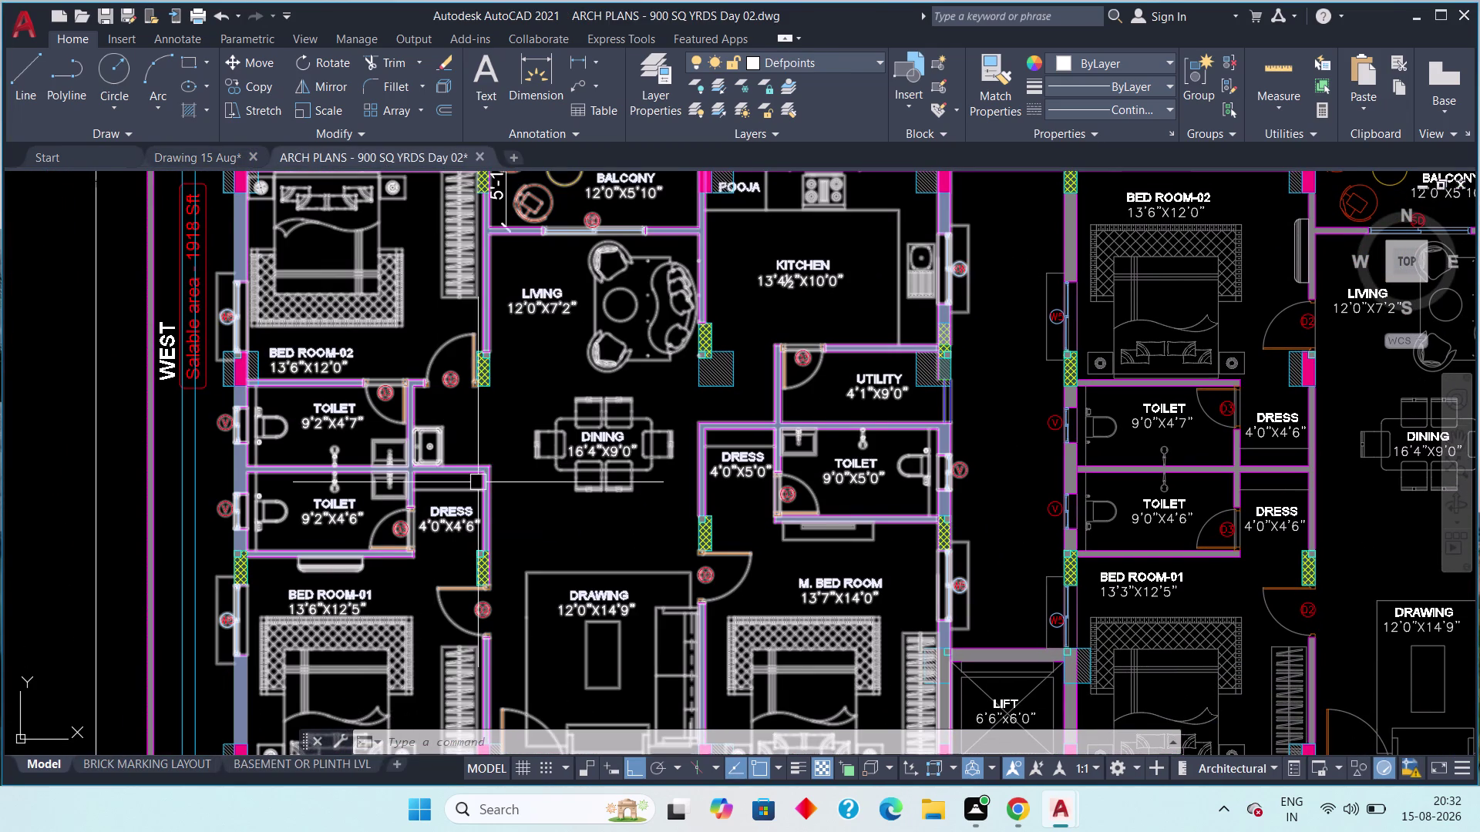
scroll(down, 3)
middle_drag(478, 452, 524, 429)
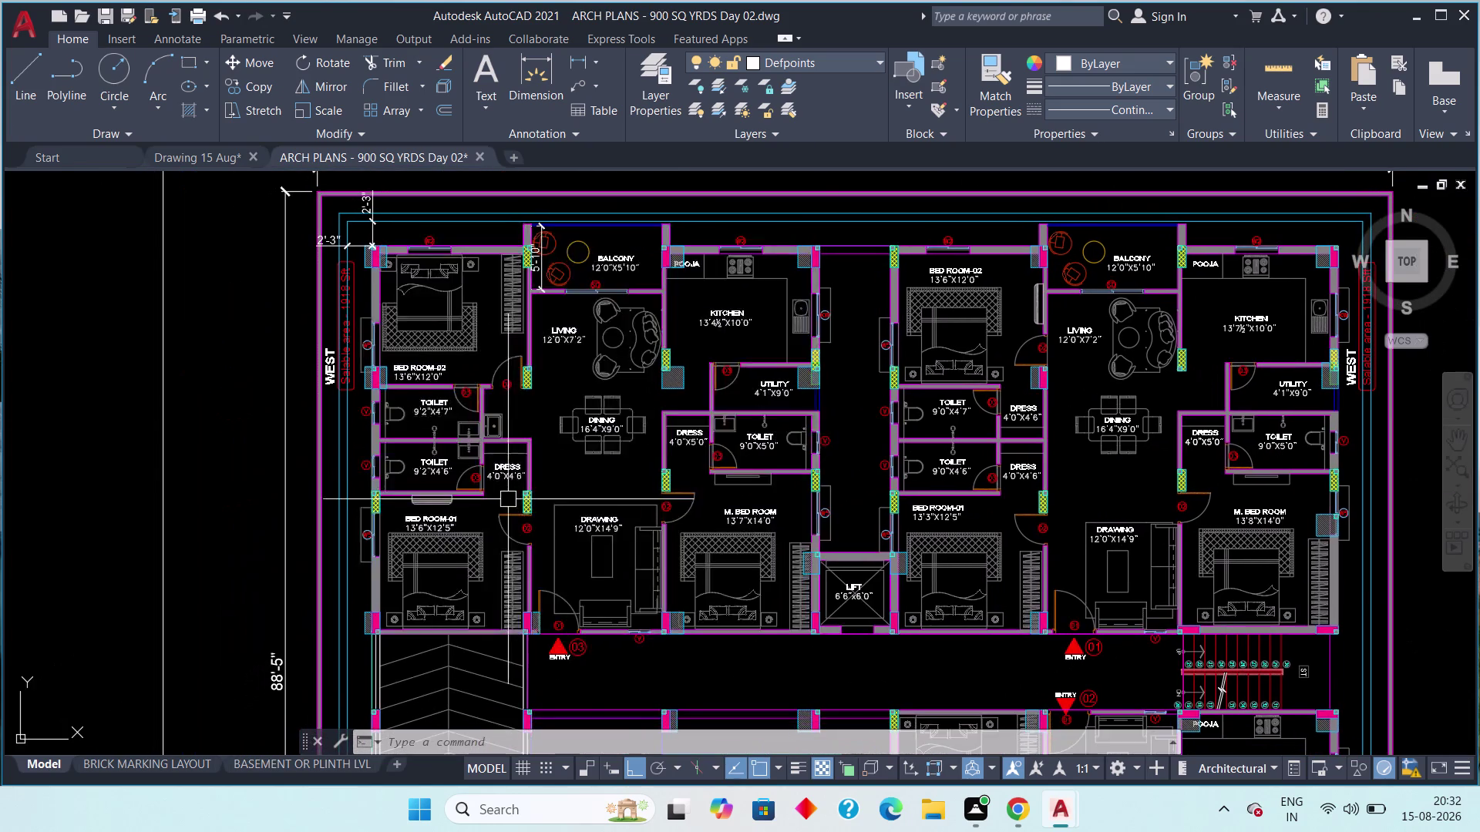
scroll(up, 3)
middle_drag(499, 504, 496, 438)
scroll(down, 3)
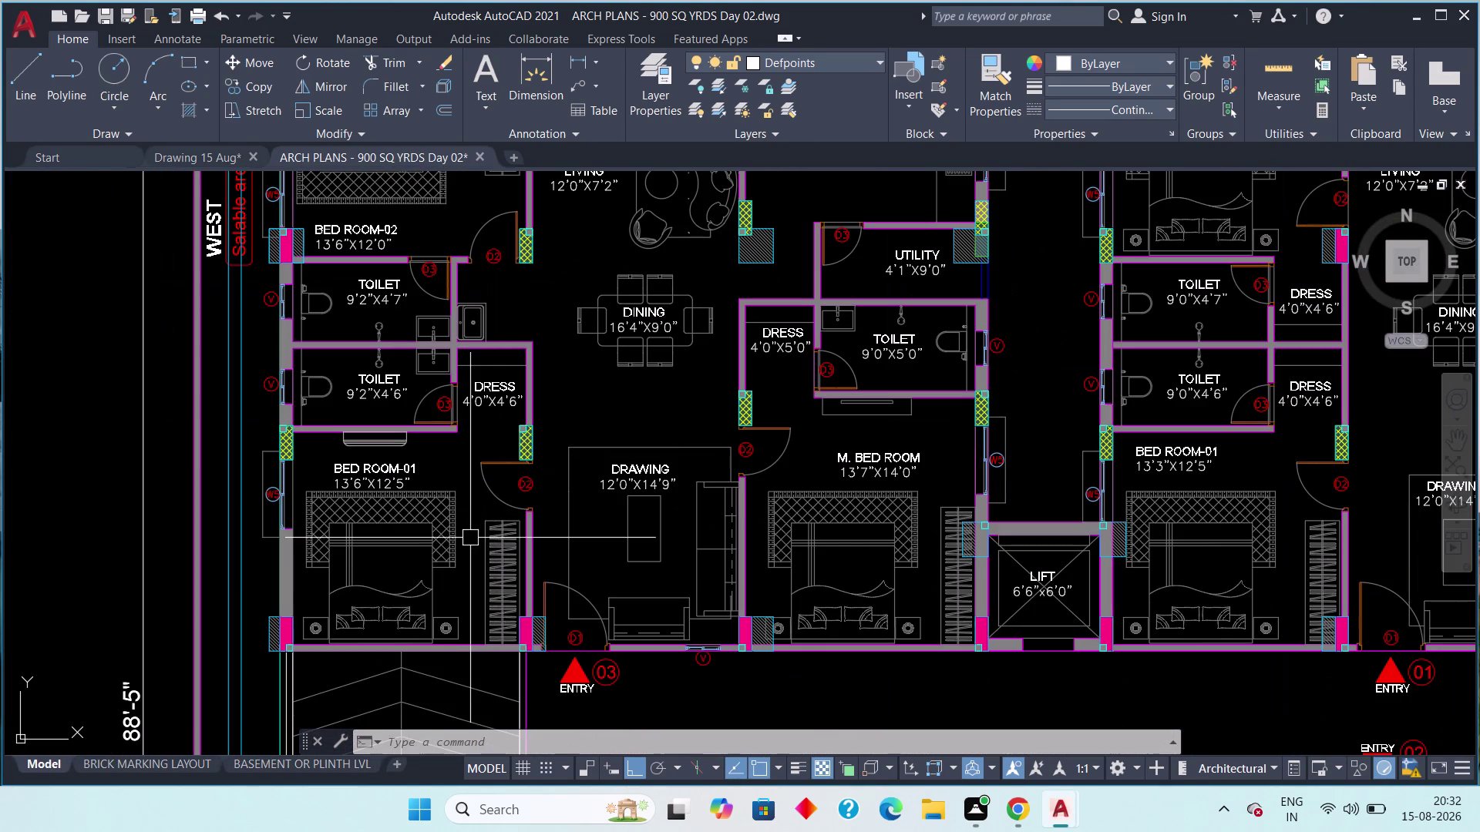
click(189, 155)
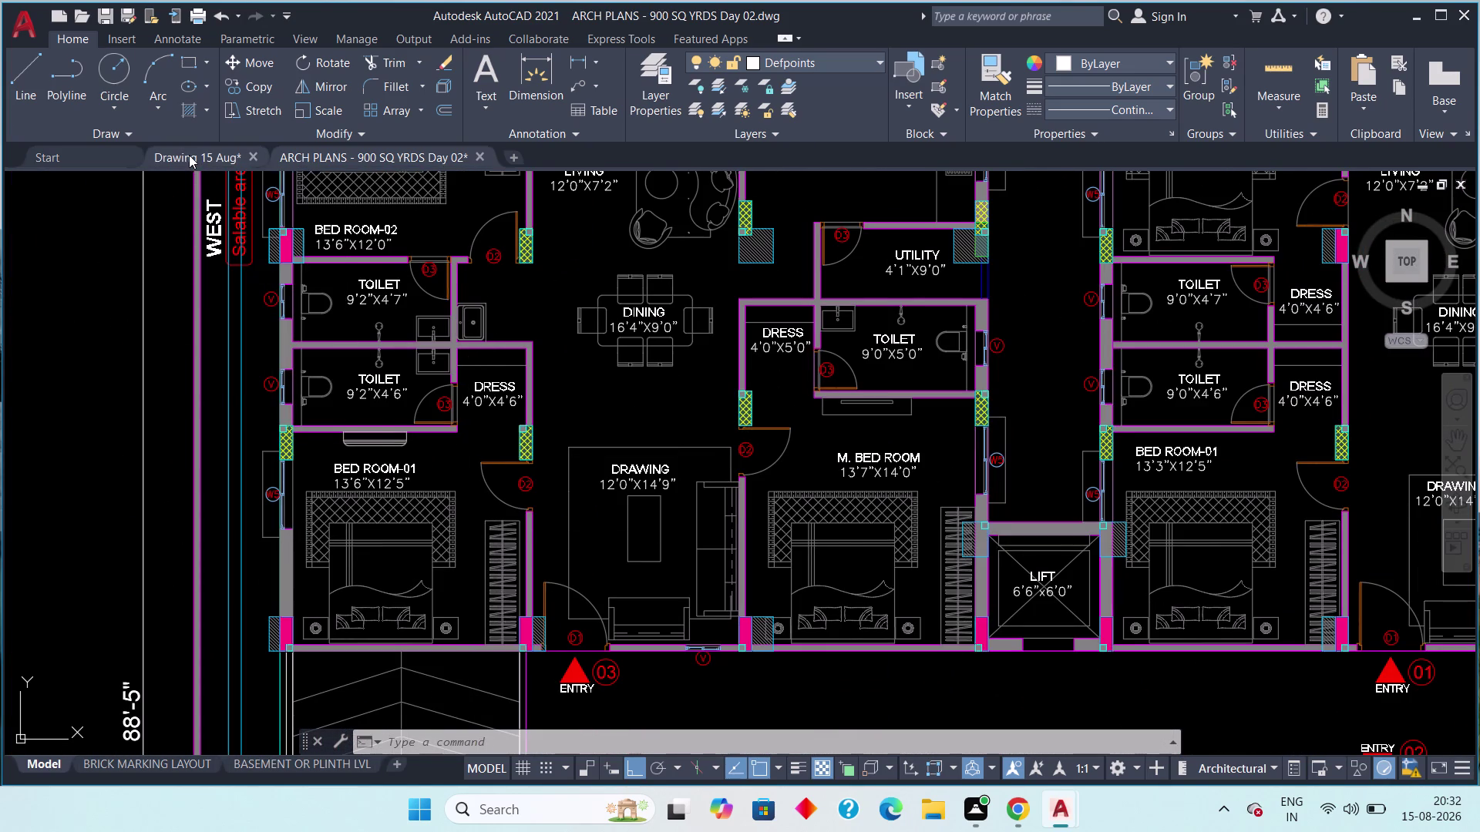
scroll(down, 3)
middle_drag(374, 497, 368, 474)
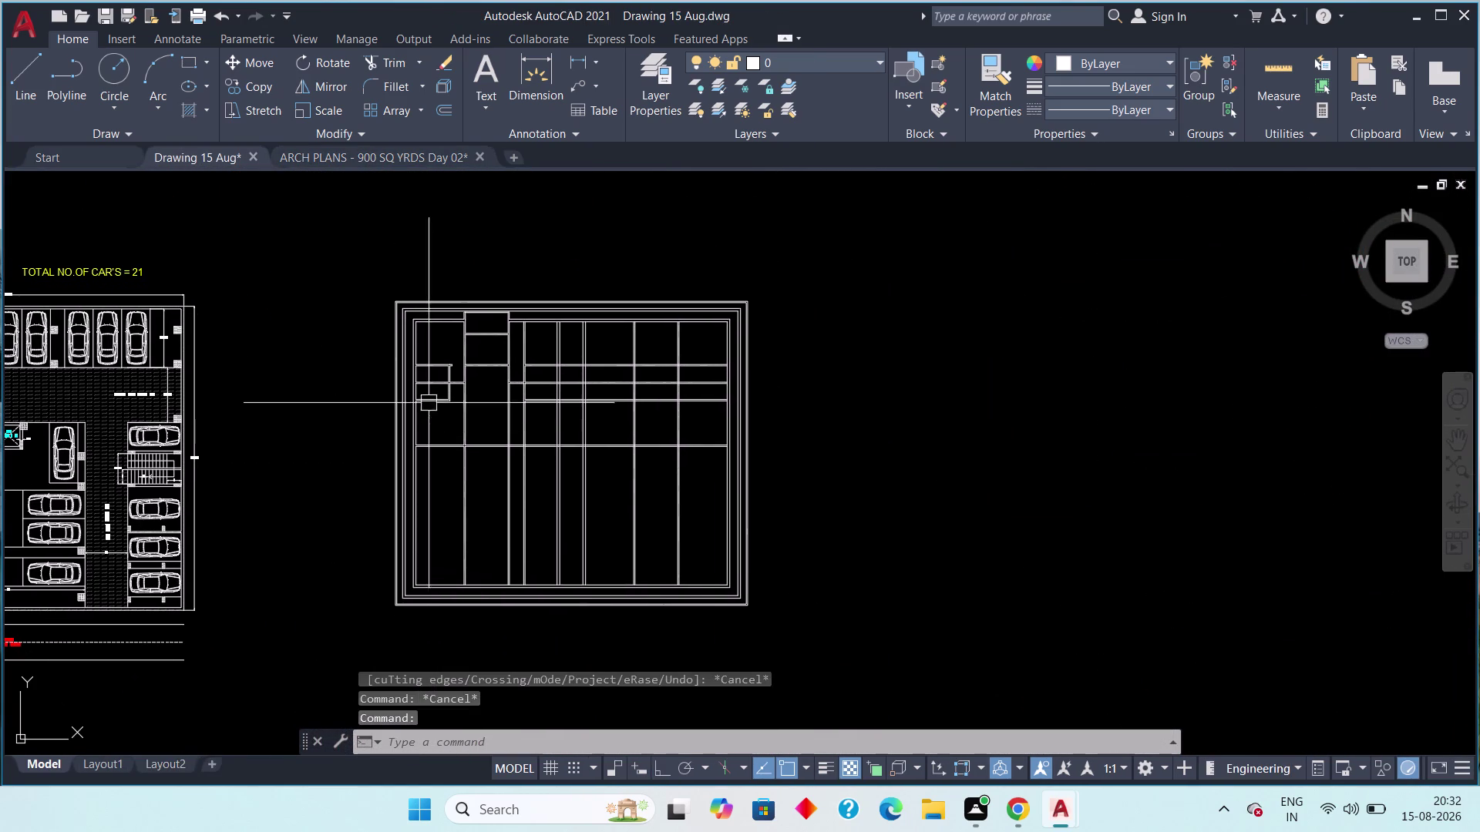
click(310, 150)
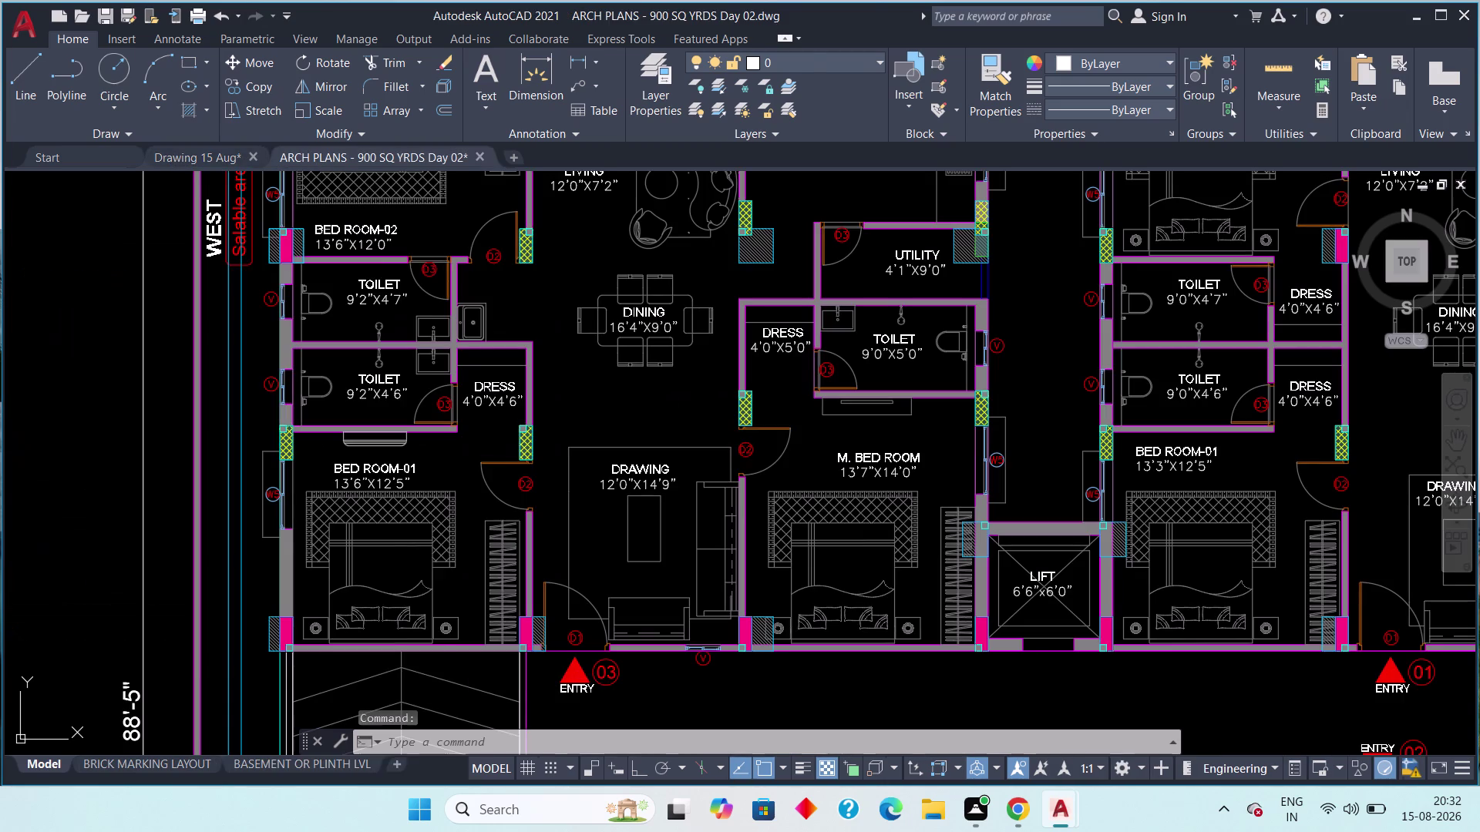
scroll(down, 3)
middle_drag(443, 502, 423, 414)
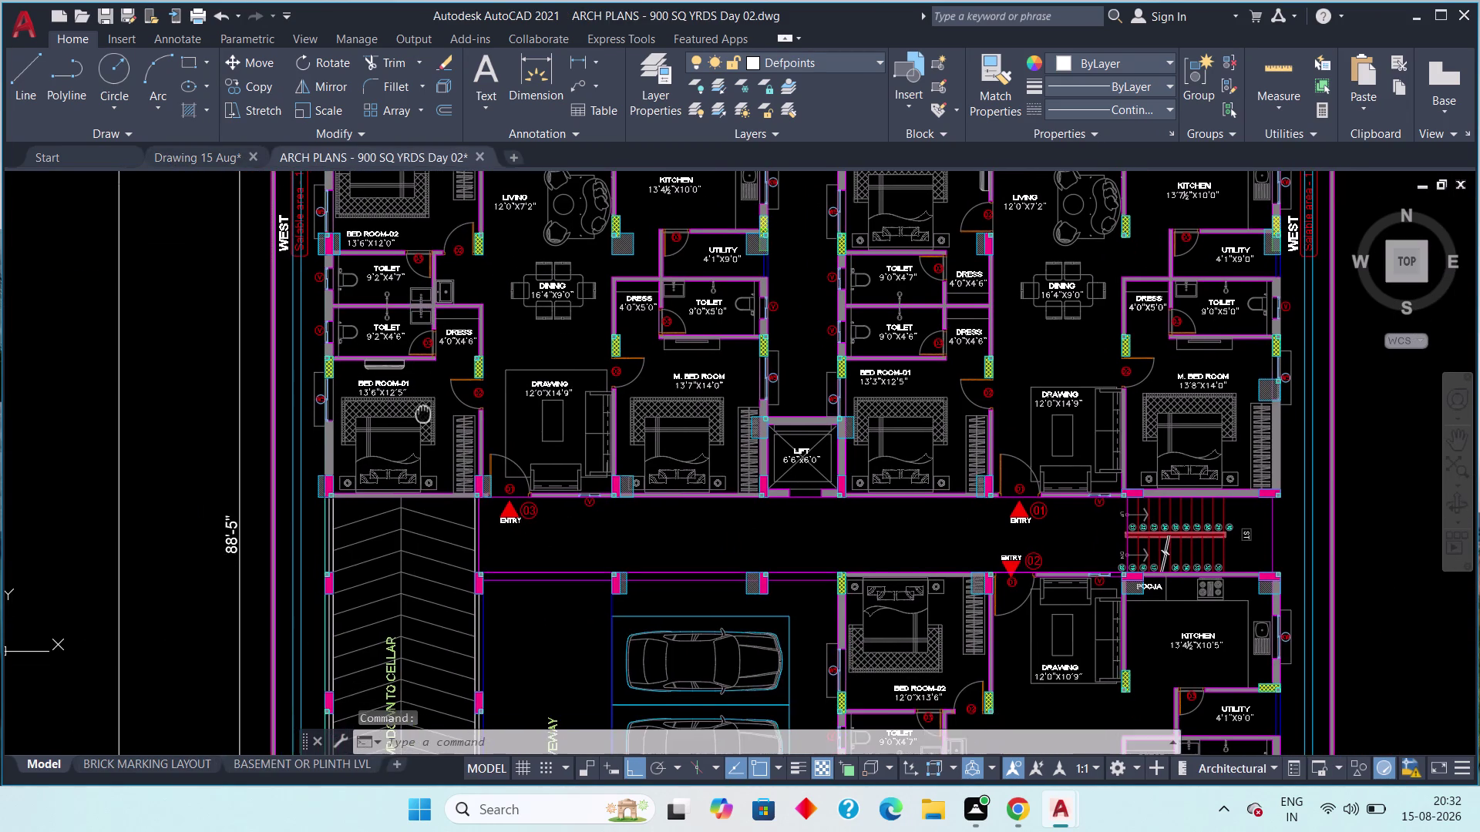
middle_drag(423, 414, 397, 507)
scroll(up, 3)
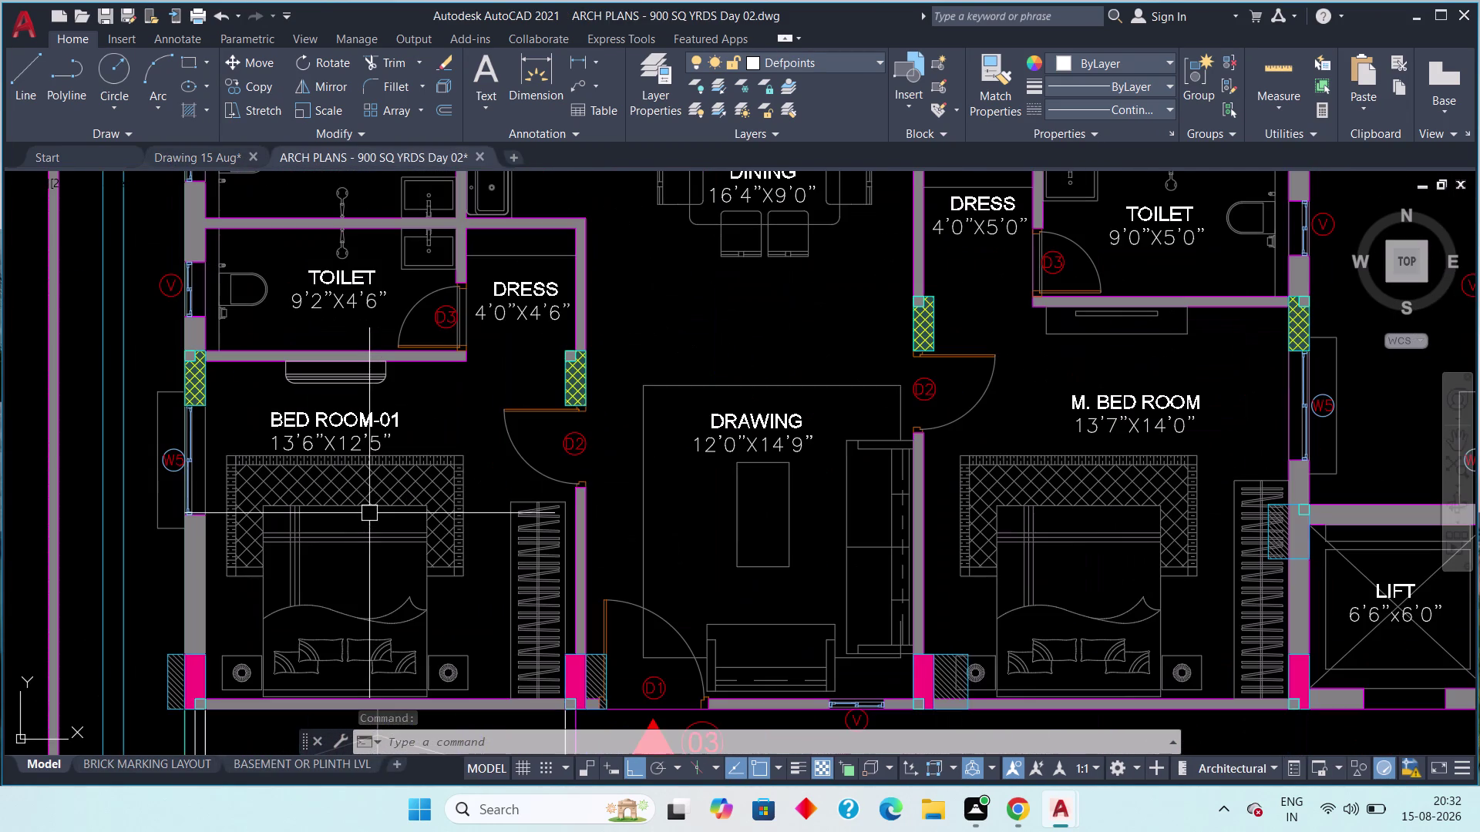
middle_drag(369, 513, 280, 534)
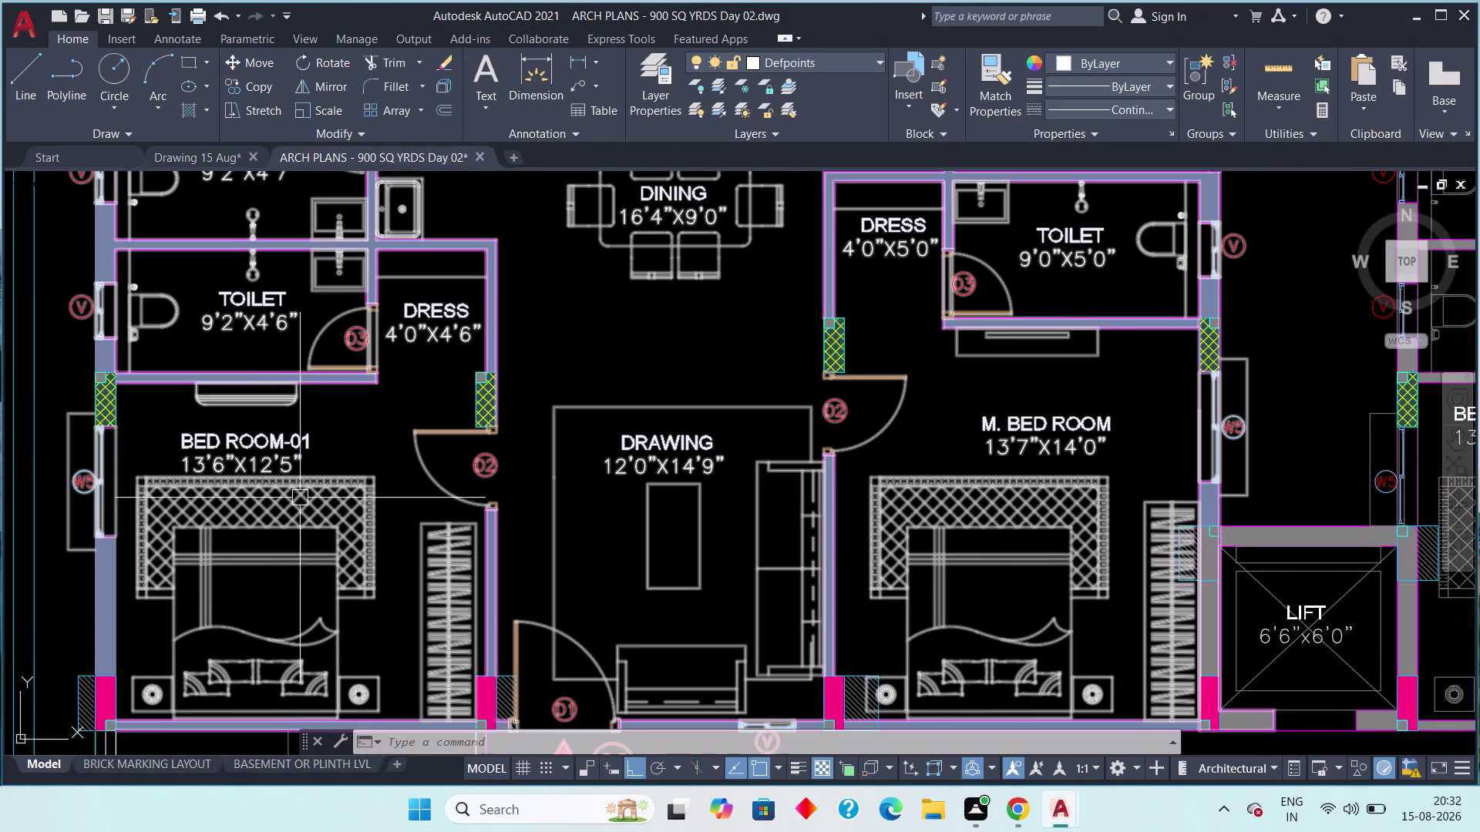
scroll(down, 3)
middle_drag(414, 477, 280, 480)
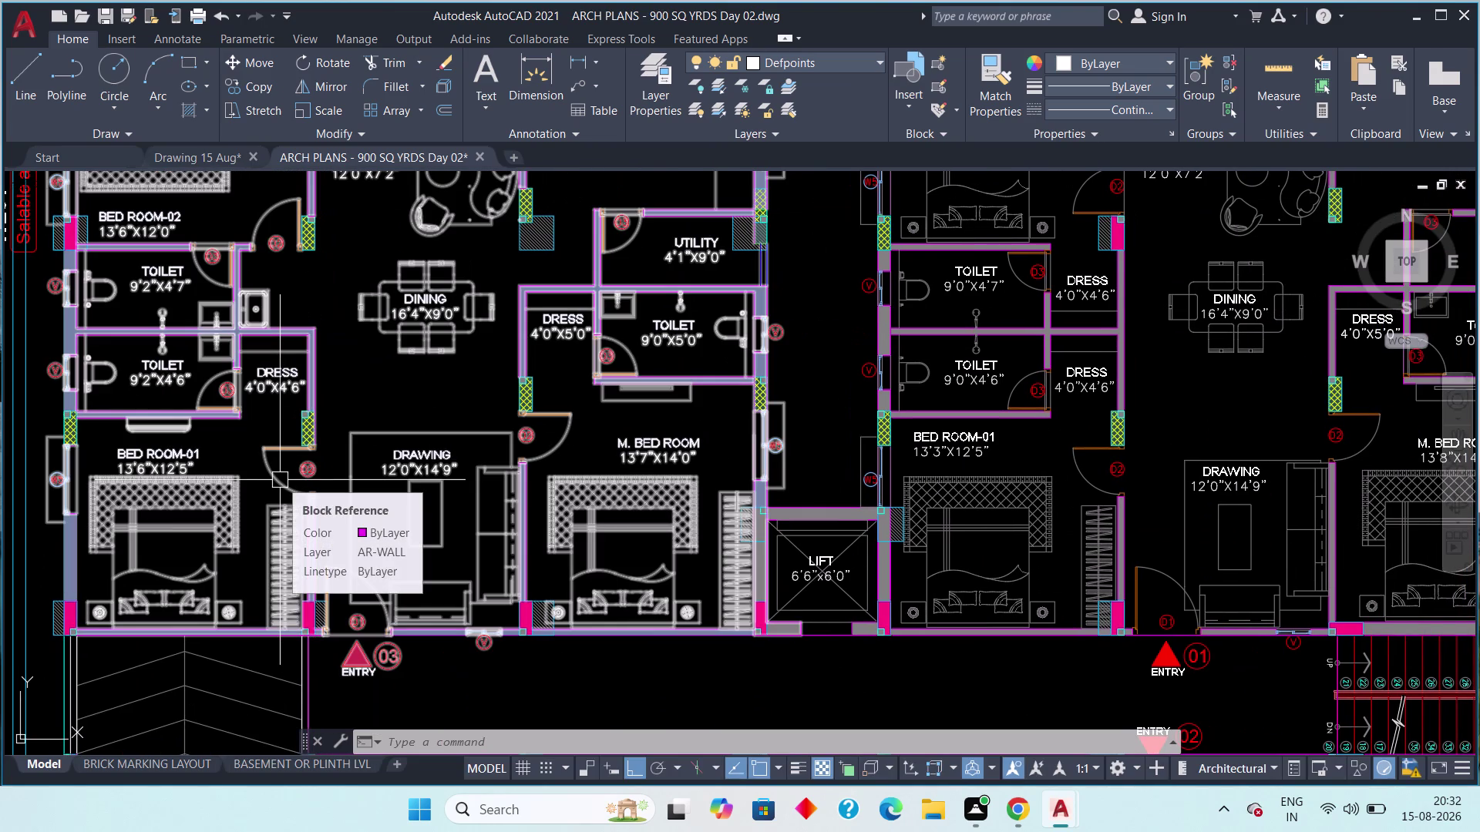
scroll(down, 3)
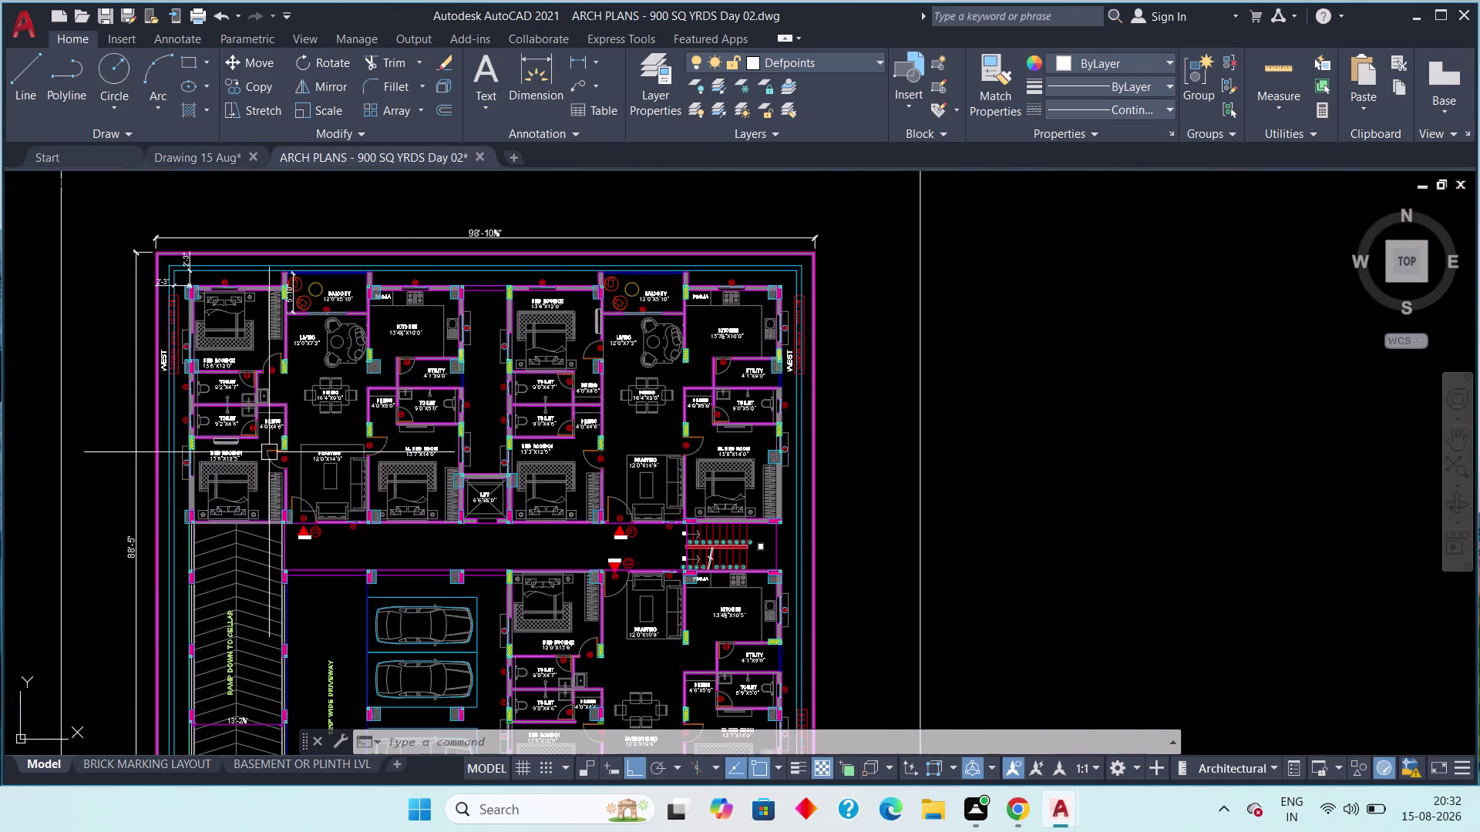
scroll(up, 3)
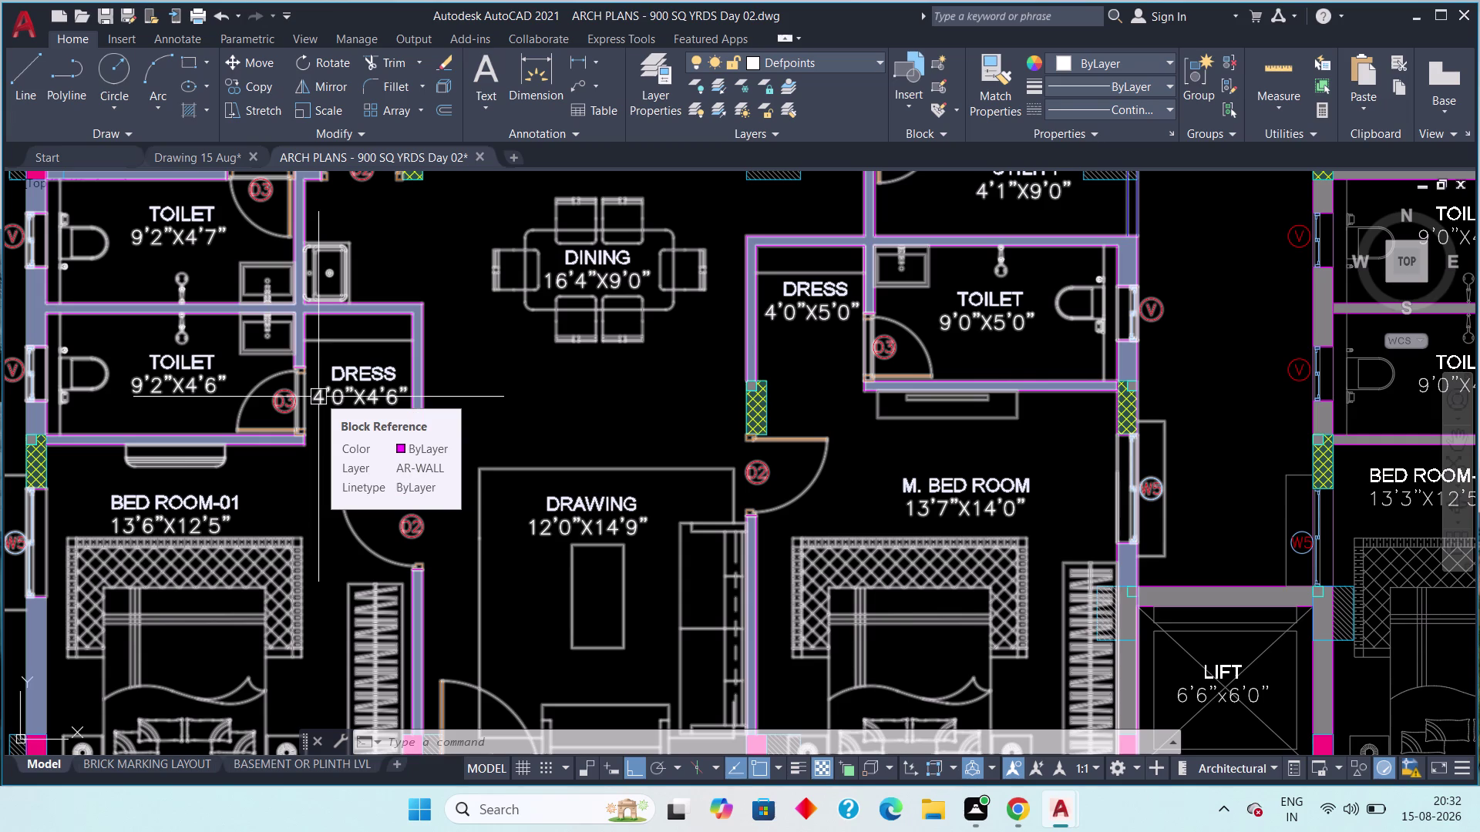
scroll(down, 3)
middle_drag(547, 426, 375, 418)
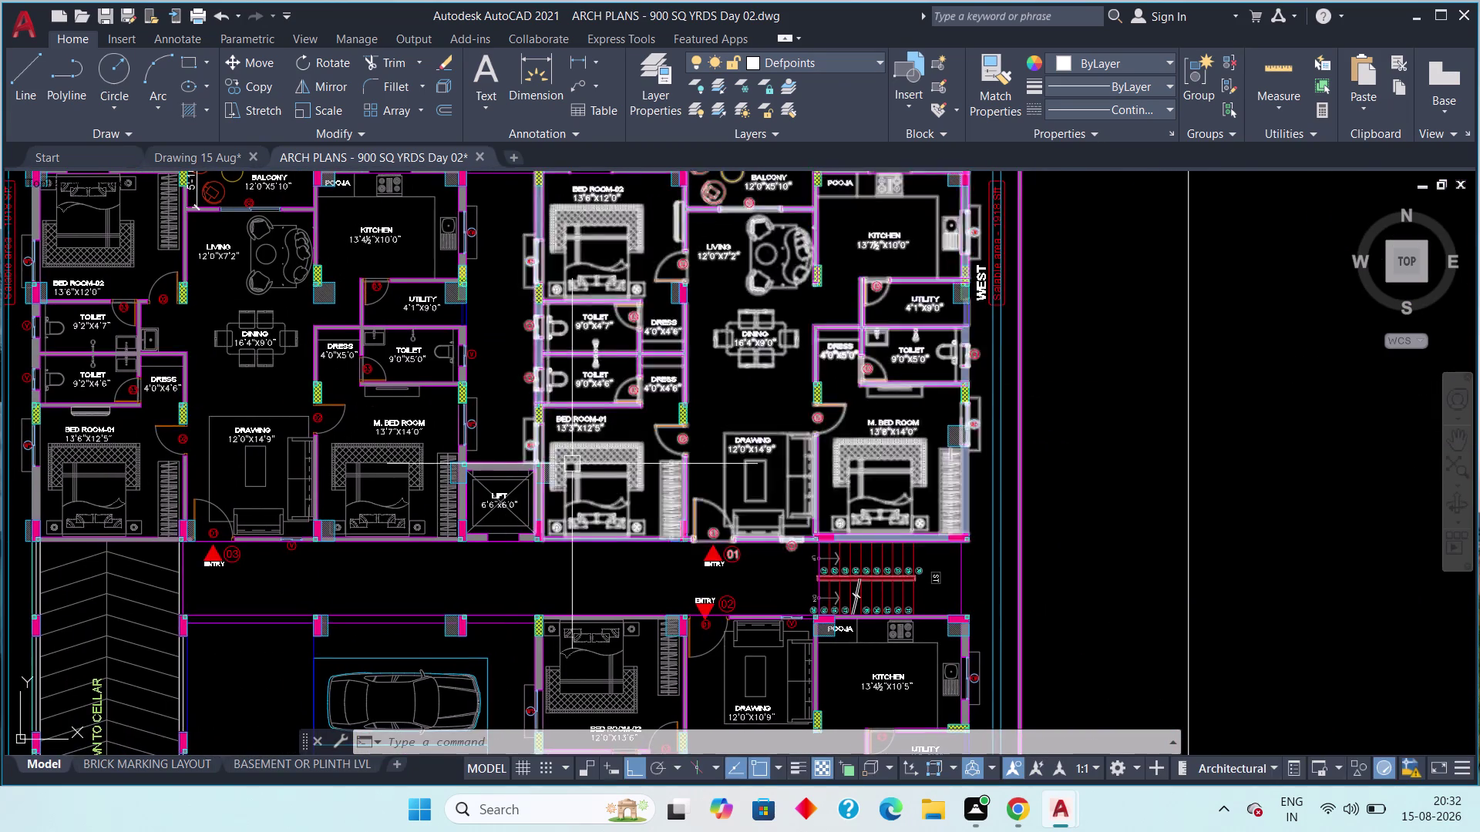
scroll(down, 3)
scroll(up, 3)
middle_drag(778, 438, 663, 518)
scroll(down, 3)
scroll(down, 3)
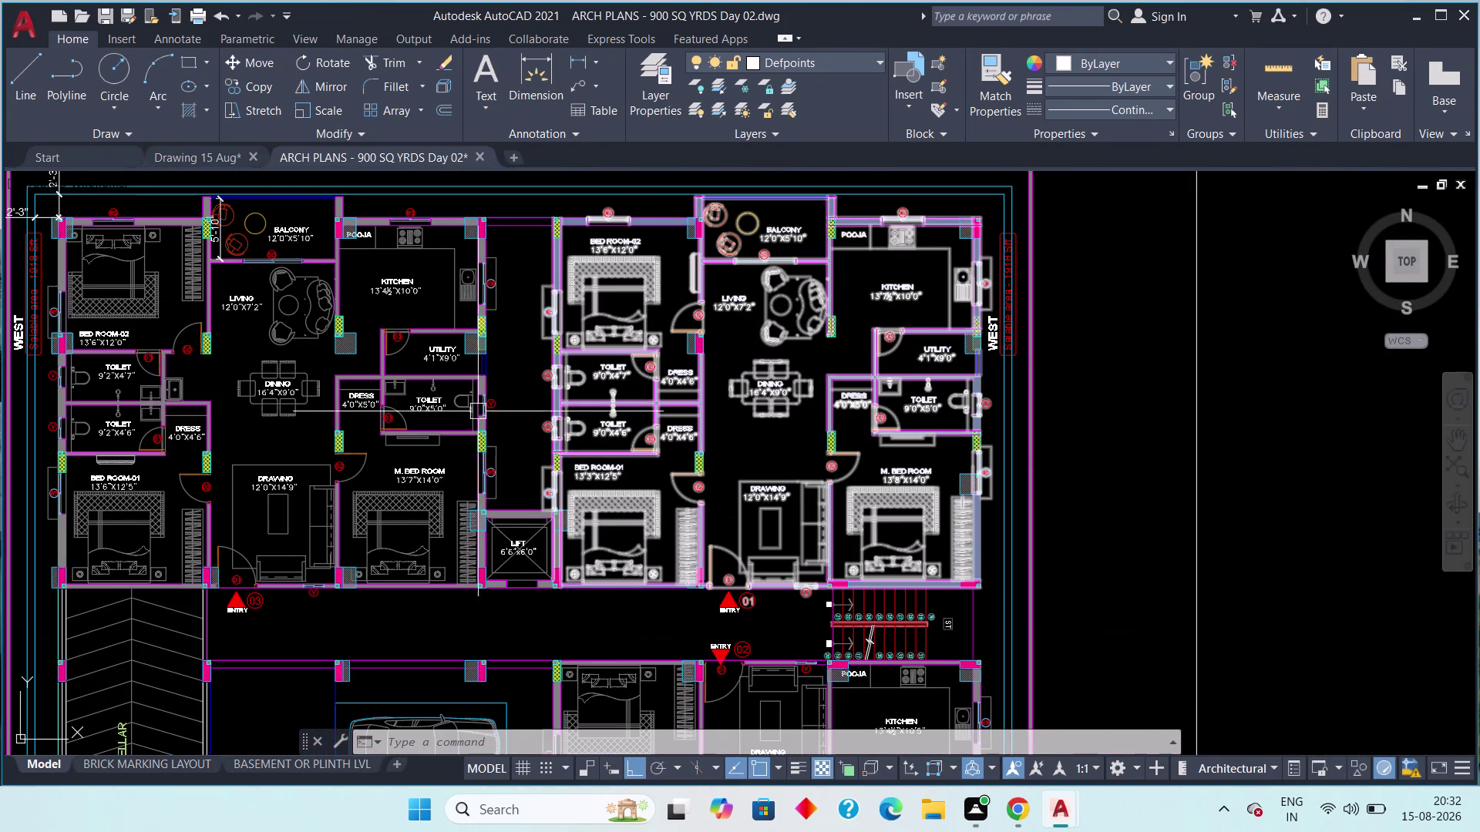
middle_drag(473, 416, 449, 541)
scroll(down, 3)
middle_drag(452, 536, 437, 332)
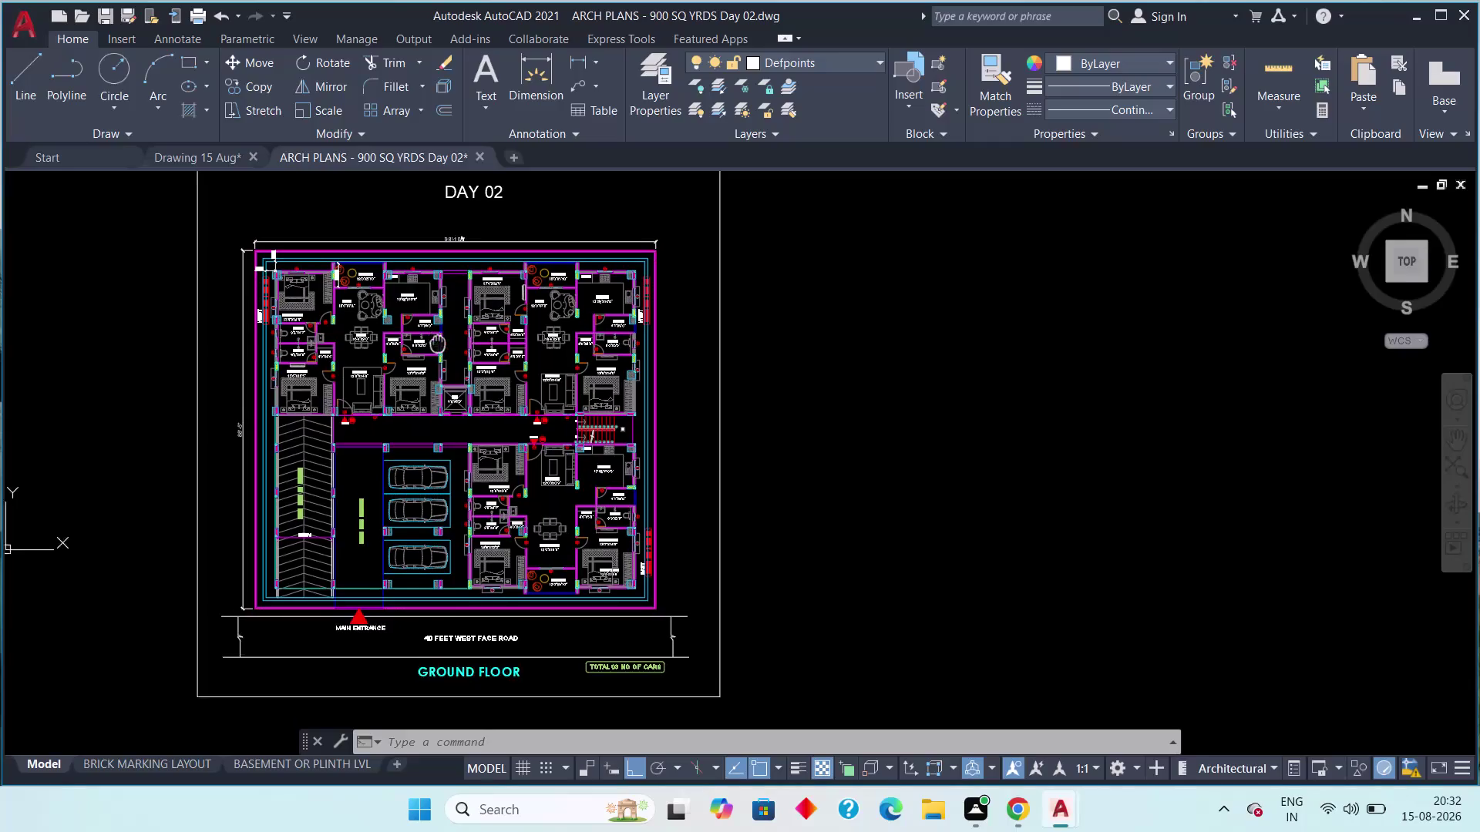
middle_drag(437, 333, 437, 326)
scroll(up, 3)
middle_drag(437, 326, 491, 357)
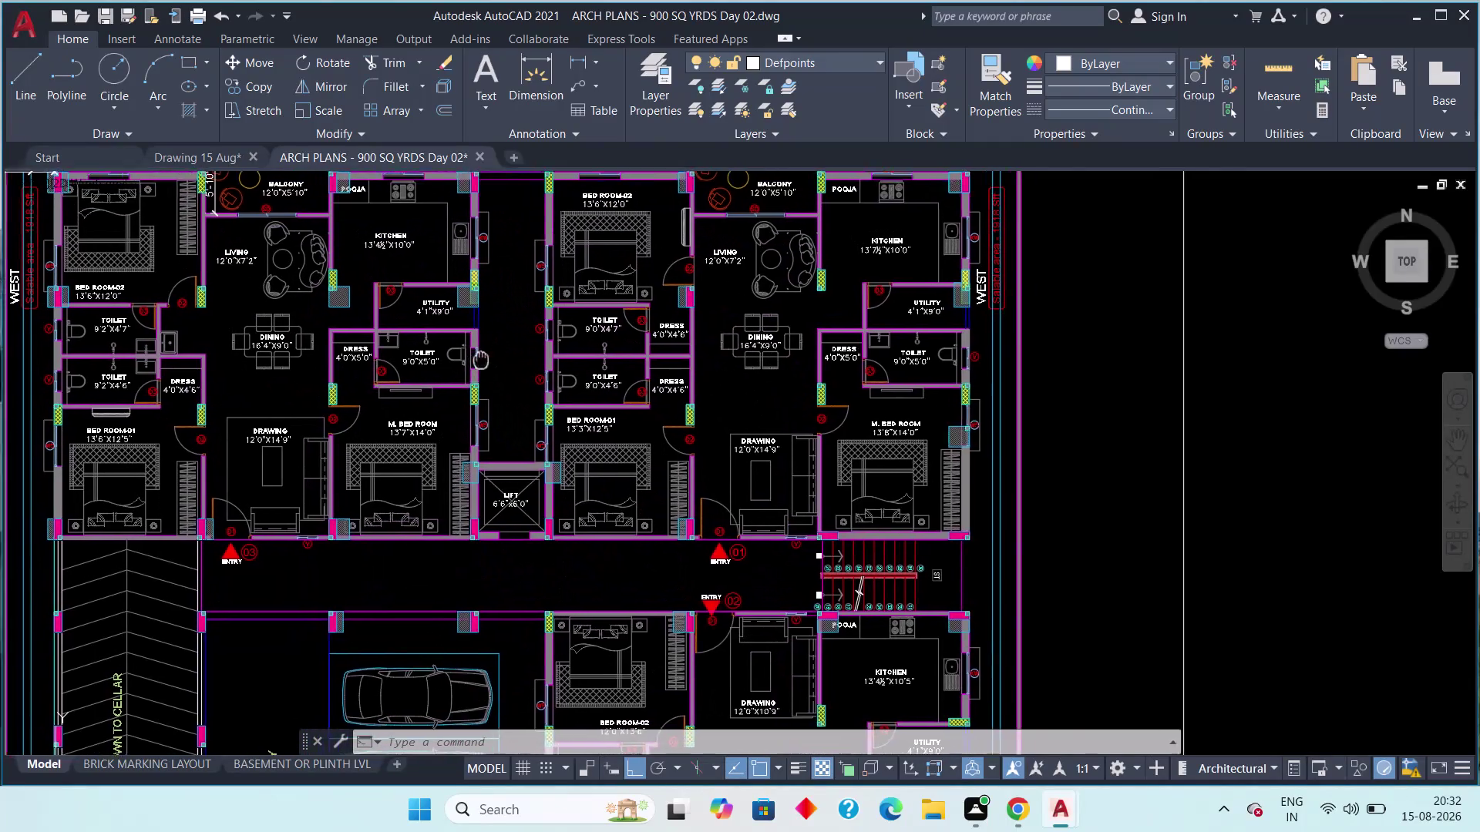
middle_drag(491, 357, 538, 322)
scroll(down, 3)
scroll(down, 3)
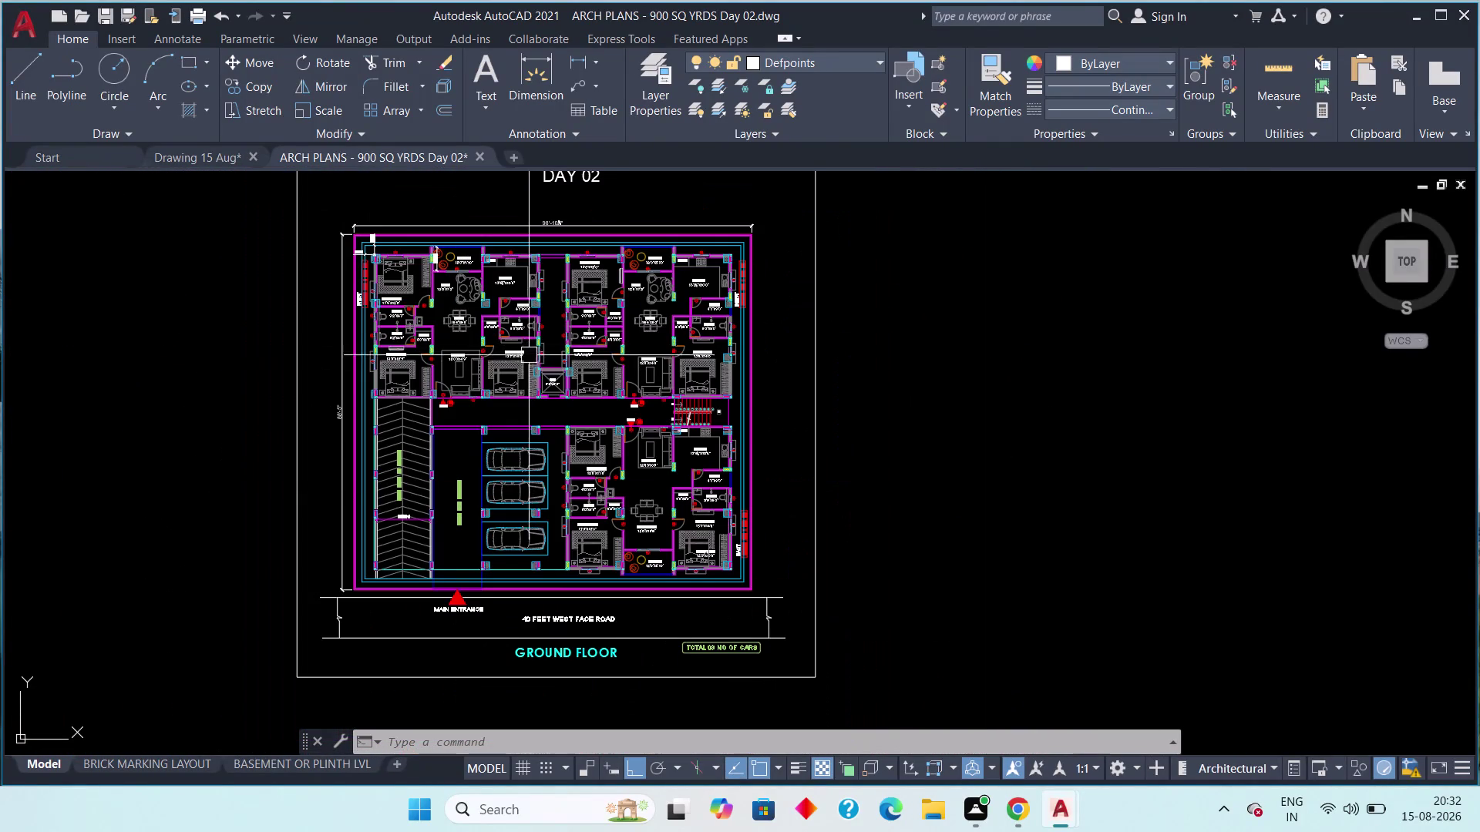
middle_drag(411, 479, 408, 471)
scroll(up, 3)
scroll(down, 3)
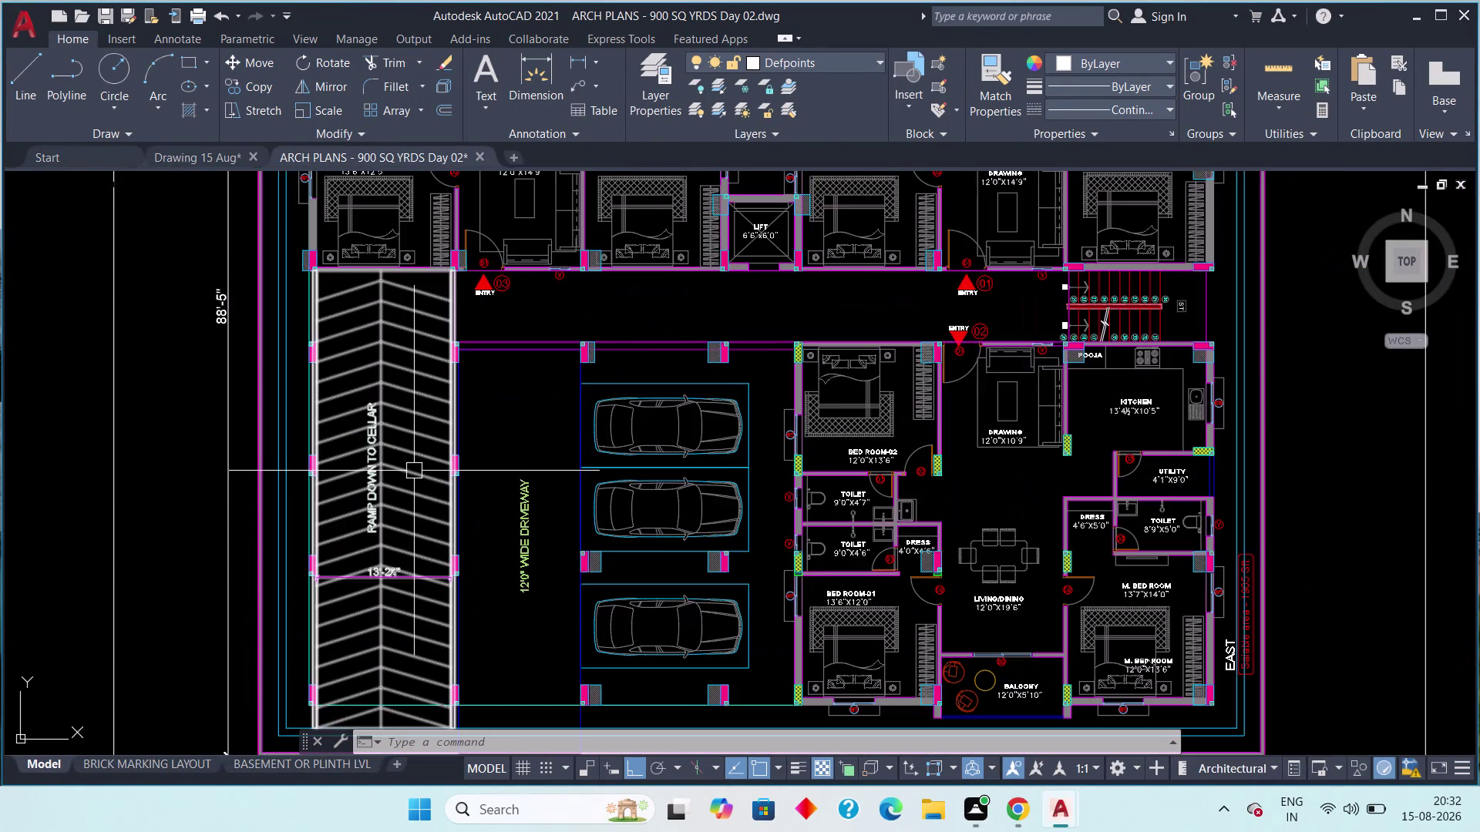
scroll(down, 3)
middle_drag(443, 500, 448, 460)
scroll(down, 3)
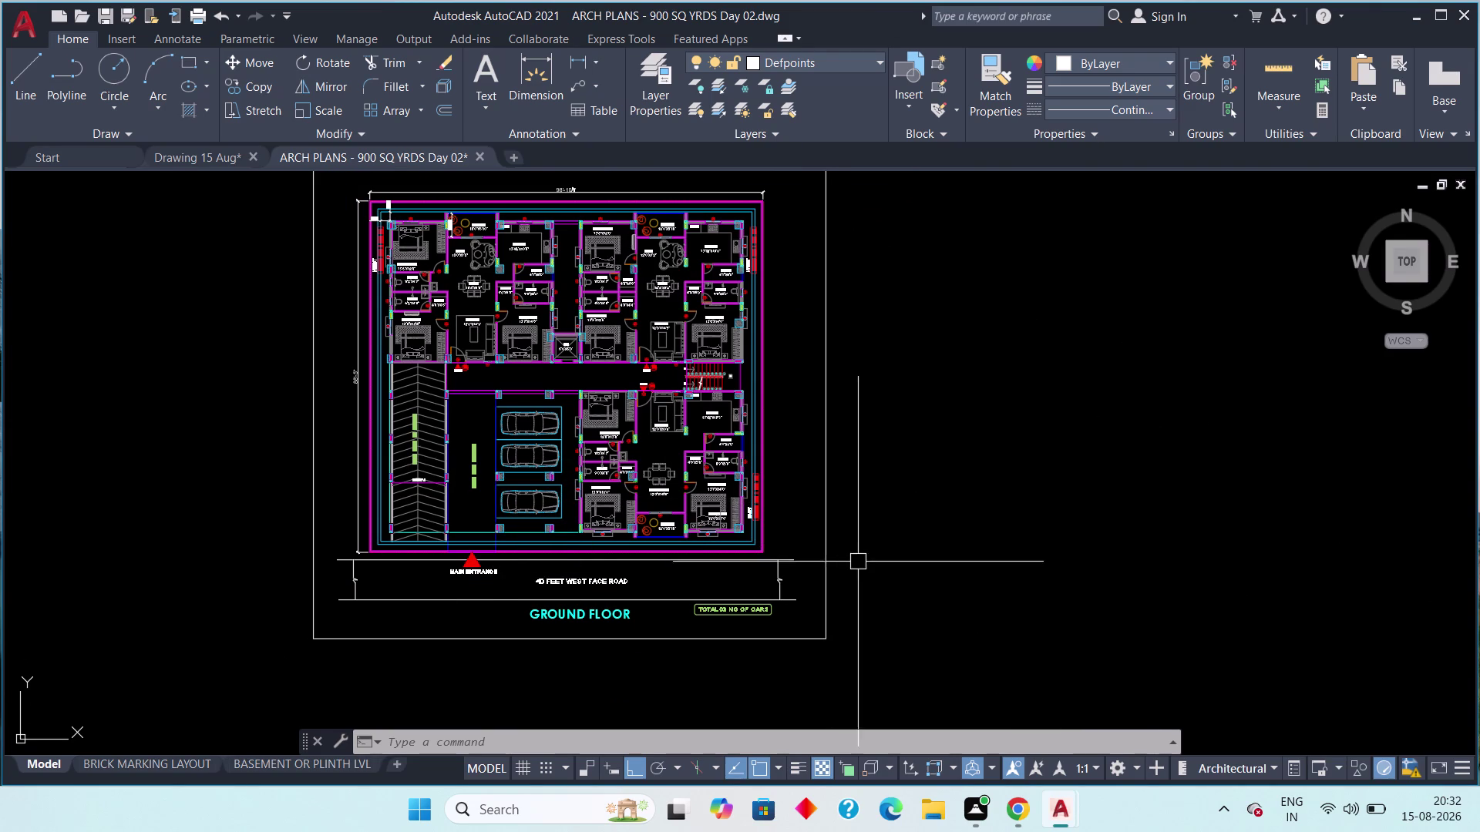
middle_drag(593, 422, 639, 502)
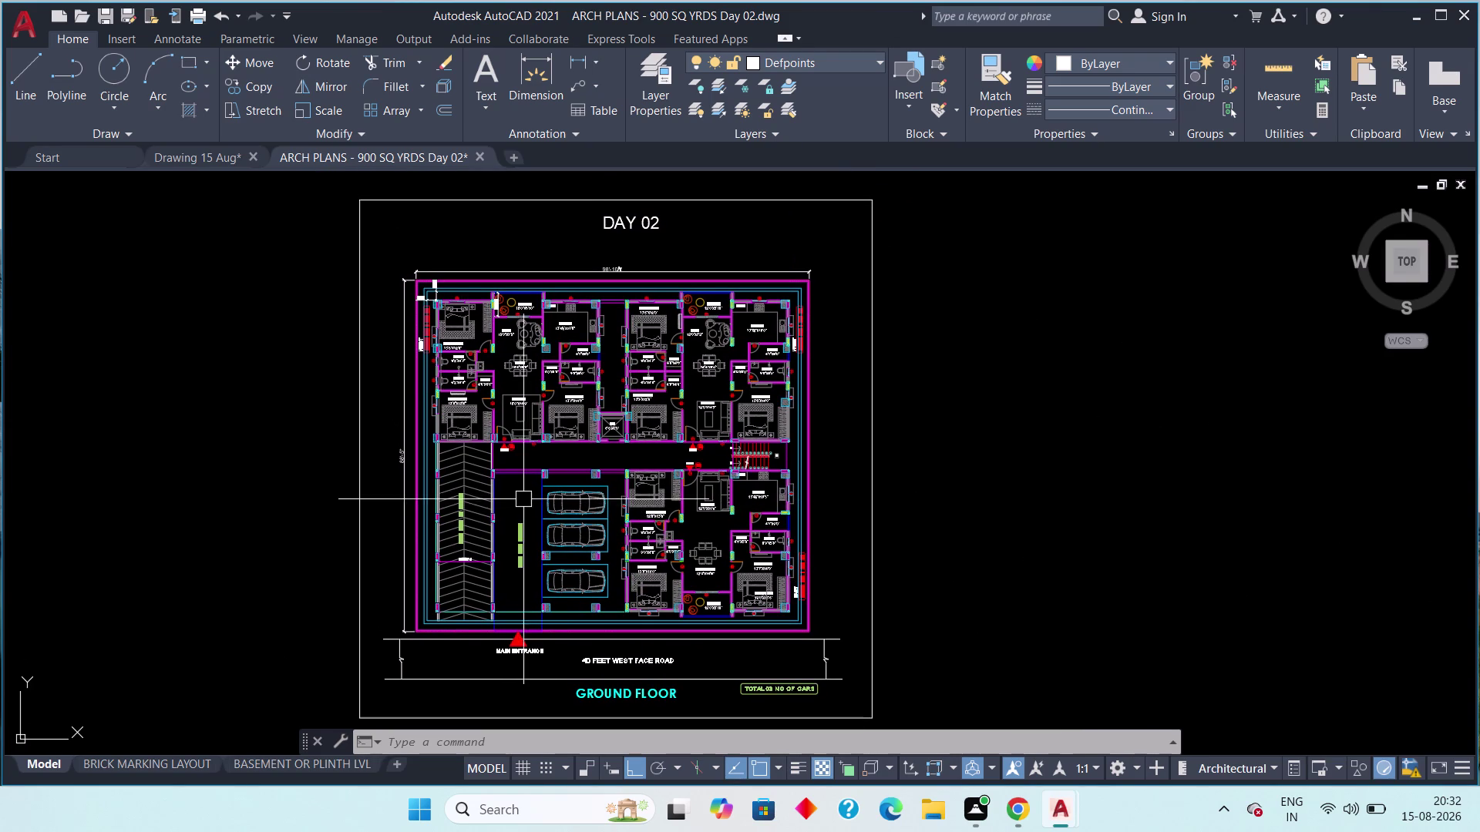
scroll(down, 3)
middle_click(449, 462)
scroll(down, 3)
scroll(down, 3)
middle_drag(436, 457, 638, 400)
scroll(down, 3)
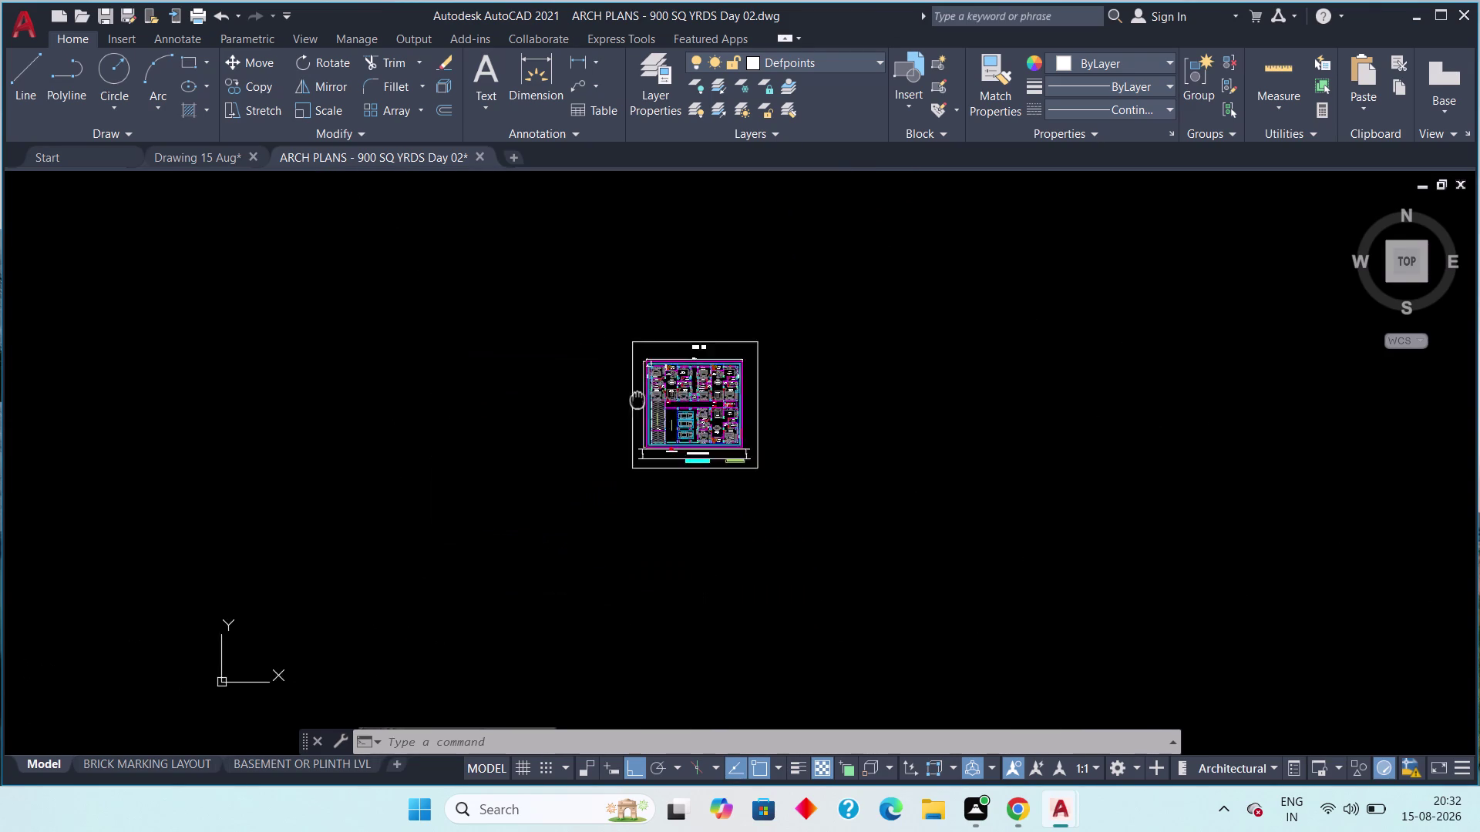
scroll(down, 3)
scroll(down, 3)
scroll(down, 3)
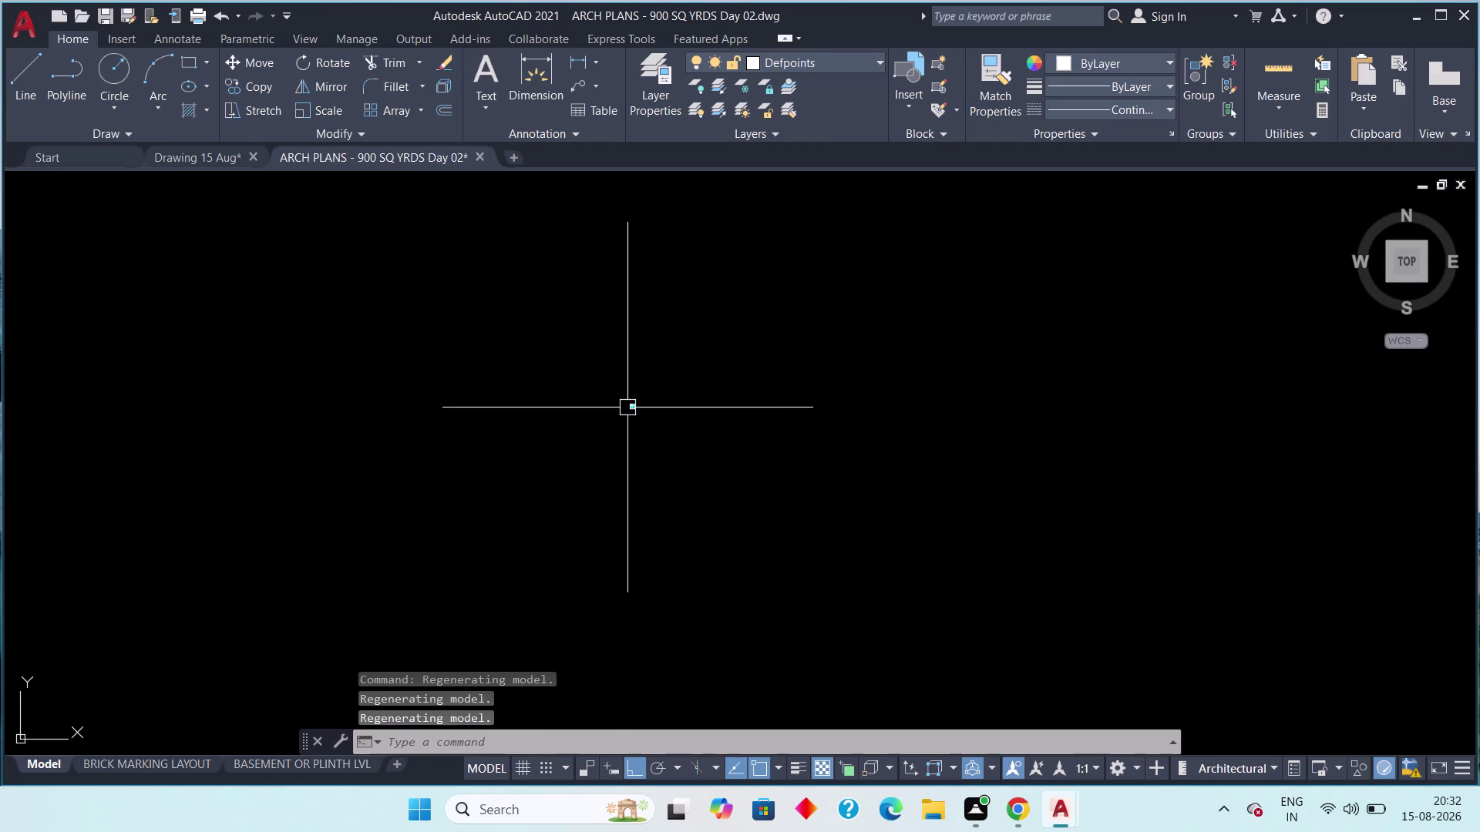
scroll(down, 3)
key(Escape)
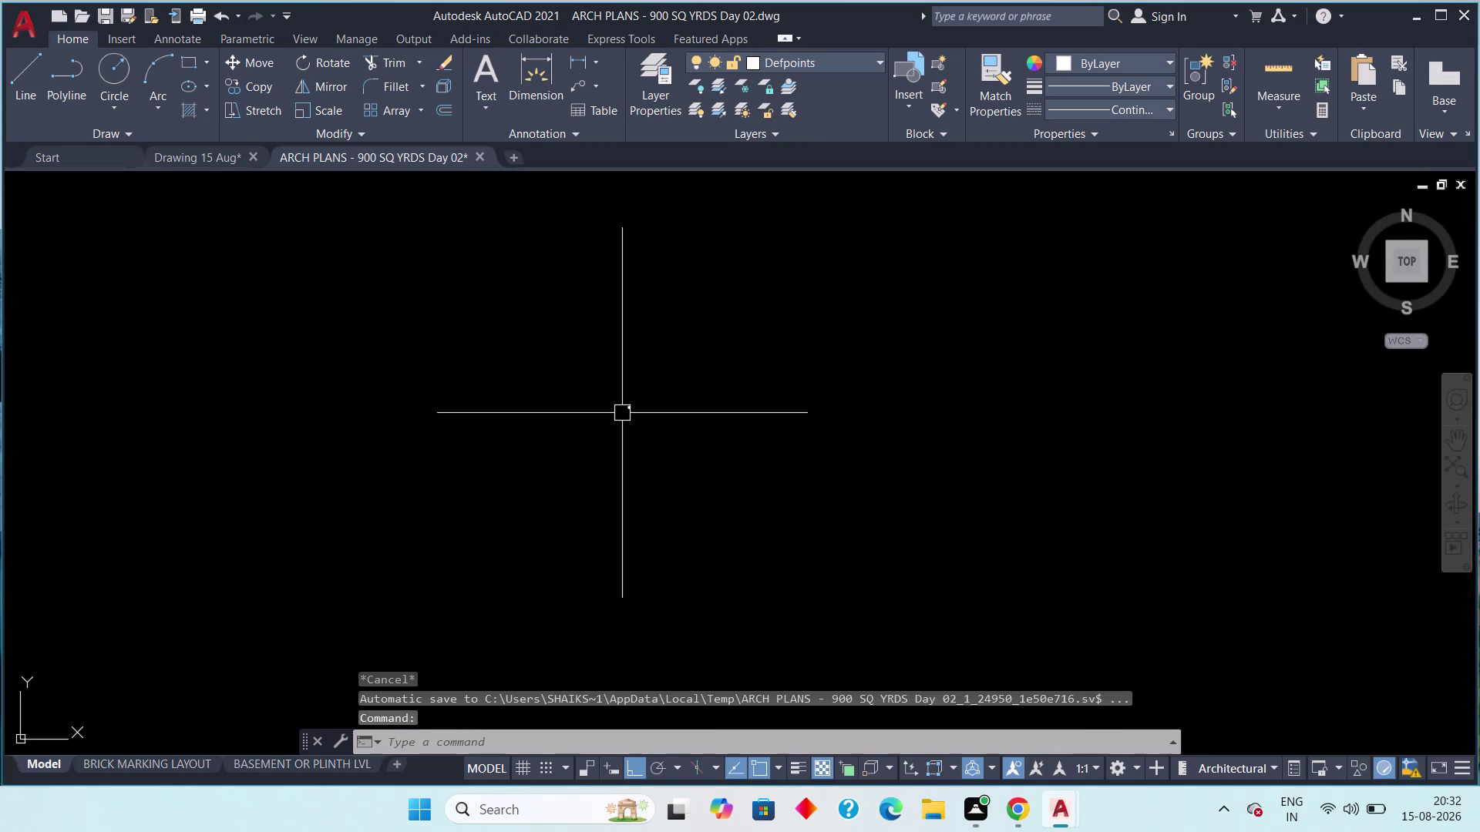
scroll(up, 3)
scroll(up, 3)
scroll(down, 3)
scroll(down, 3)
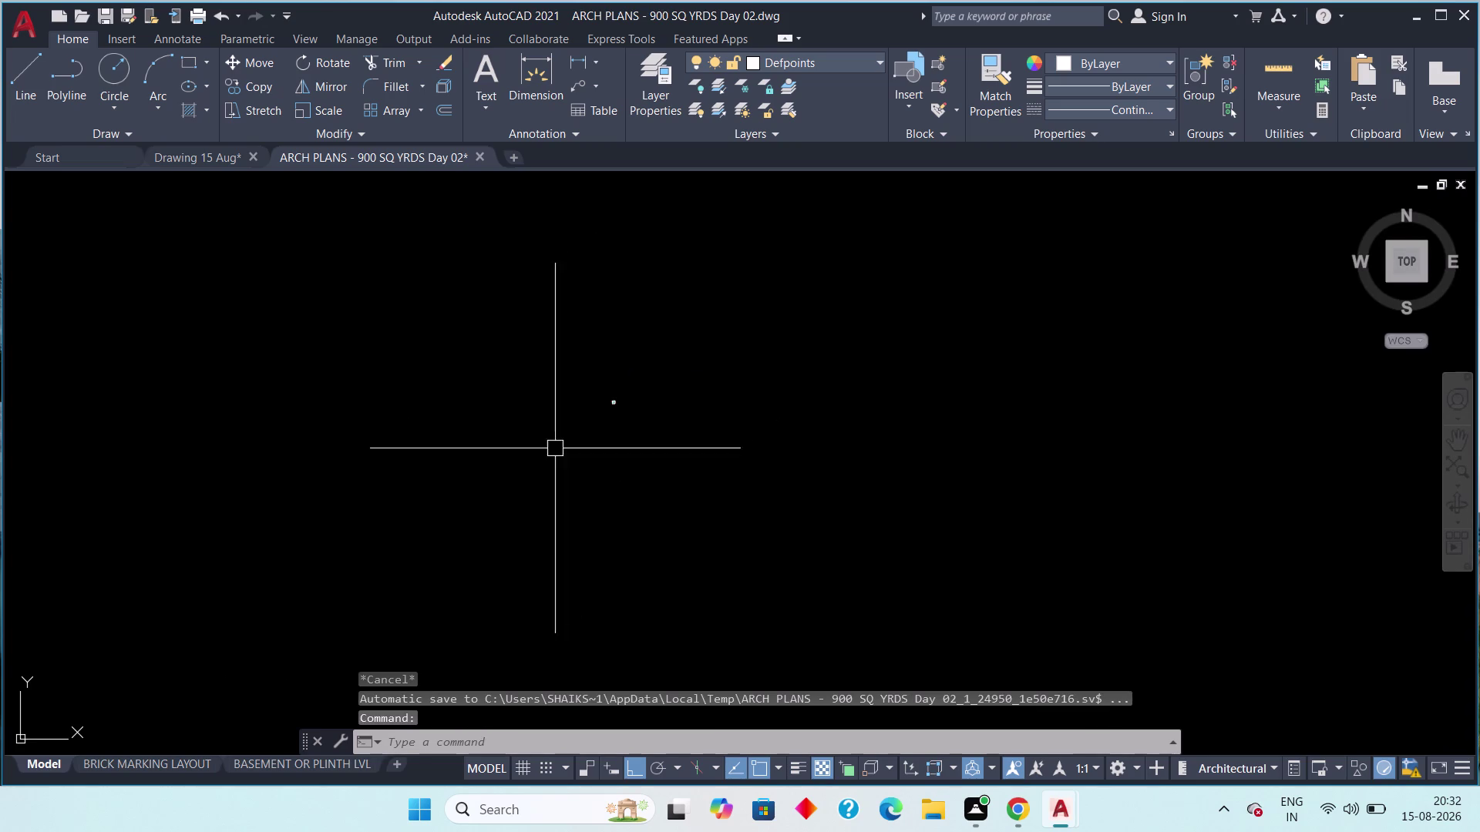
middle_drag(522, 480, 608, 412)
scroll(down, 3)
scroll(down, 3)
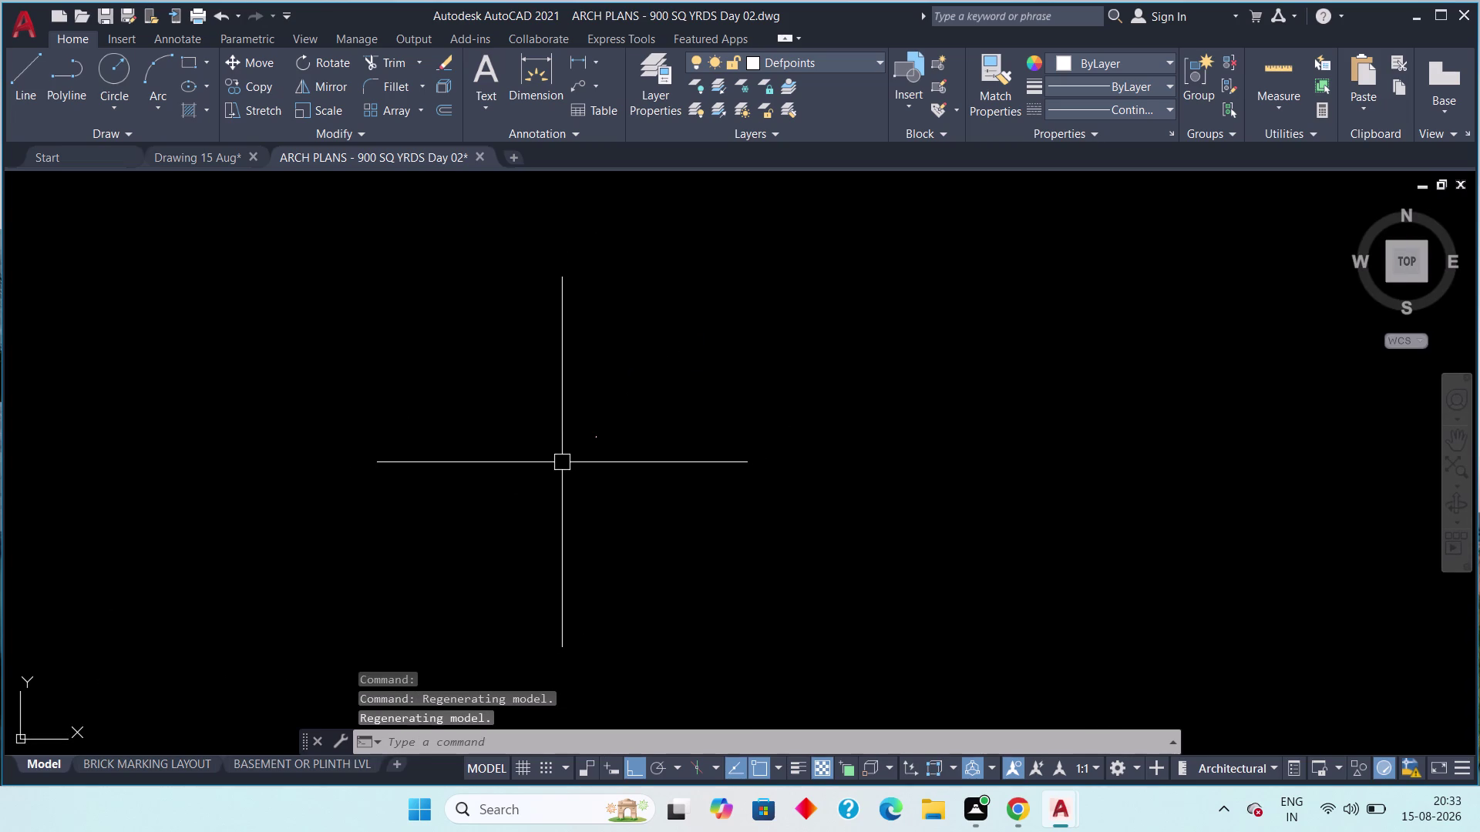
scroll(down, 3)
scroll(up, 3)
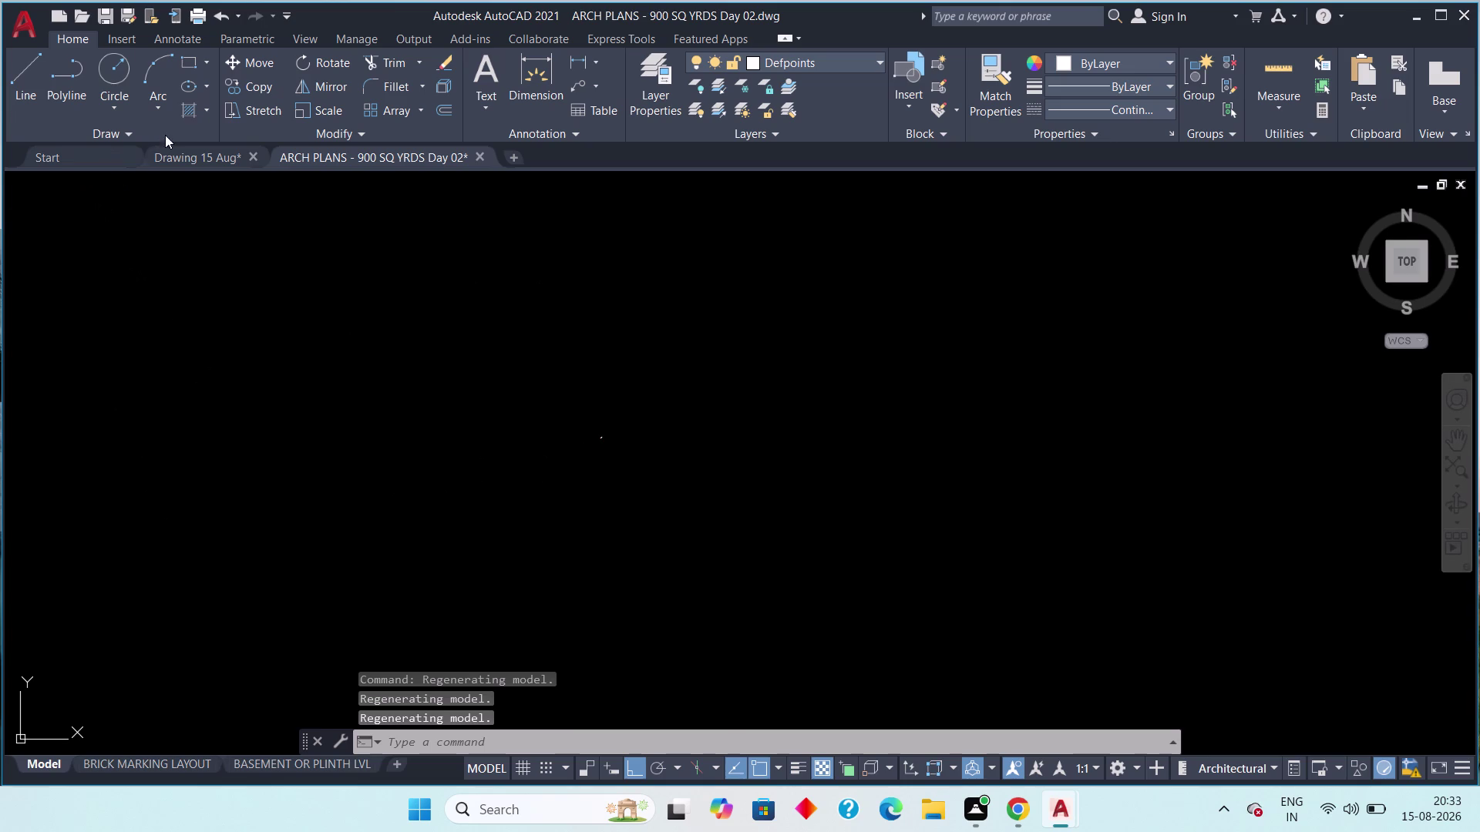
Show Drawing 15 Aug and pan to the cellar plan and wall outline.
click(172, 155)
scroll(down, 3)
scroll(up, 3)
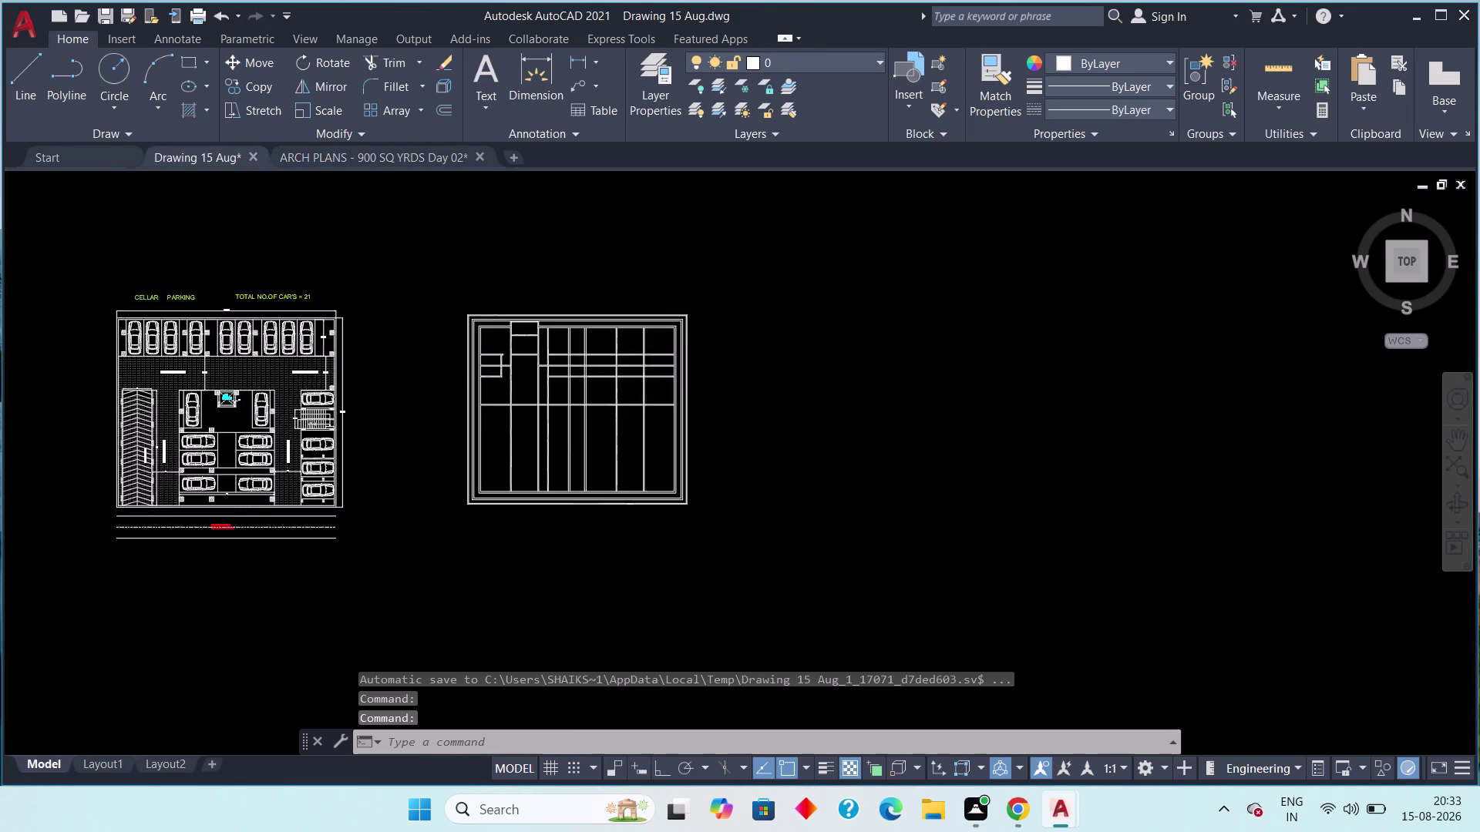
middle_drag(341, 401, 406, 392)
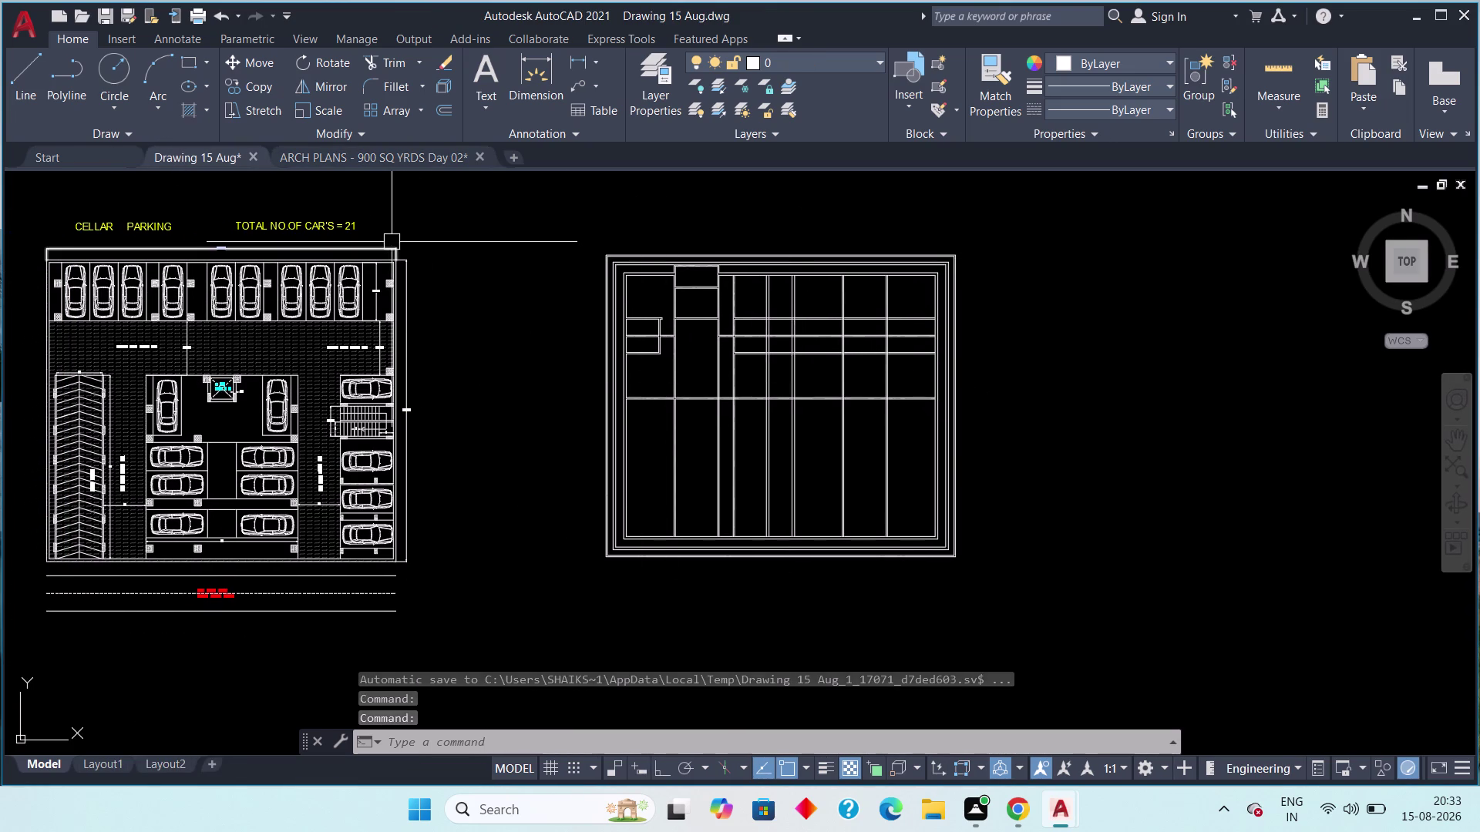
View the GROUND FLOOR sheet in the ARCH PLANS reference drawing.
click(376, 160)
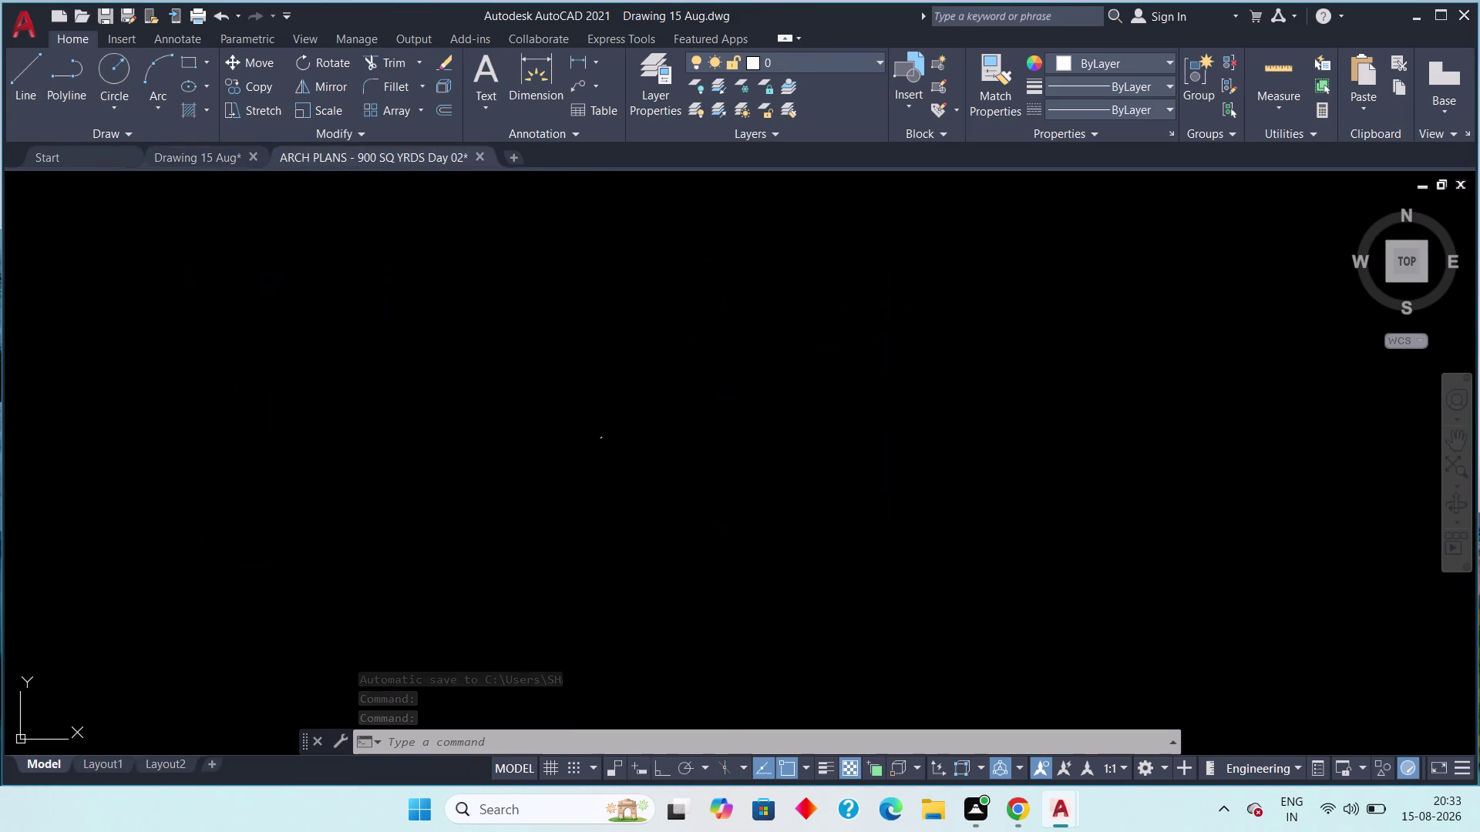
scroll(up, 3)
middle_drag(486, 528, 535, 427)
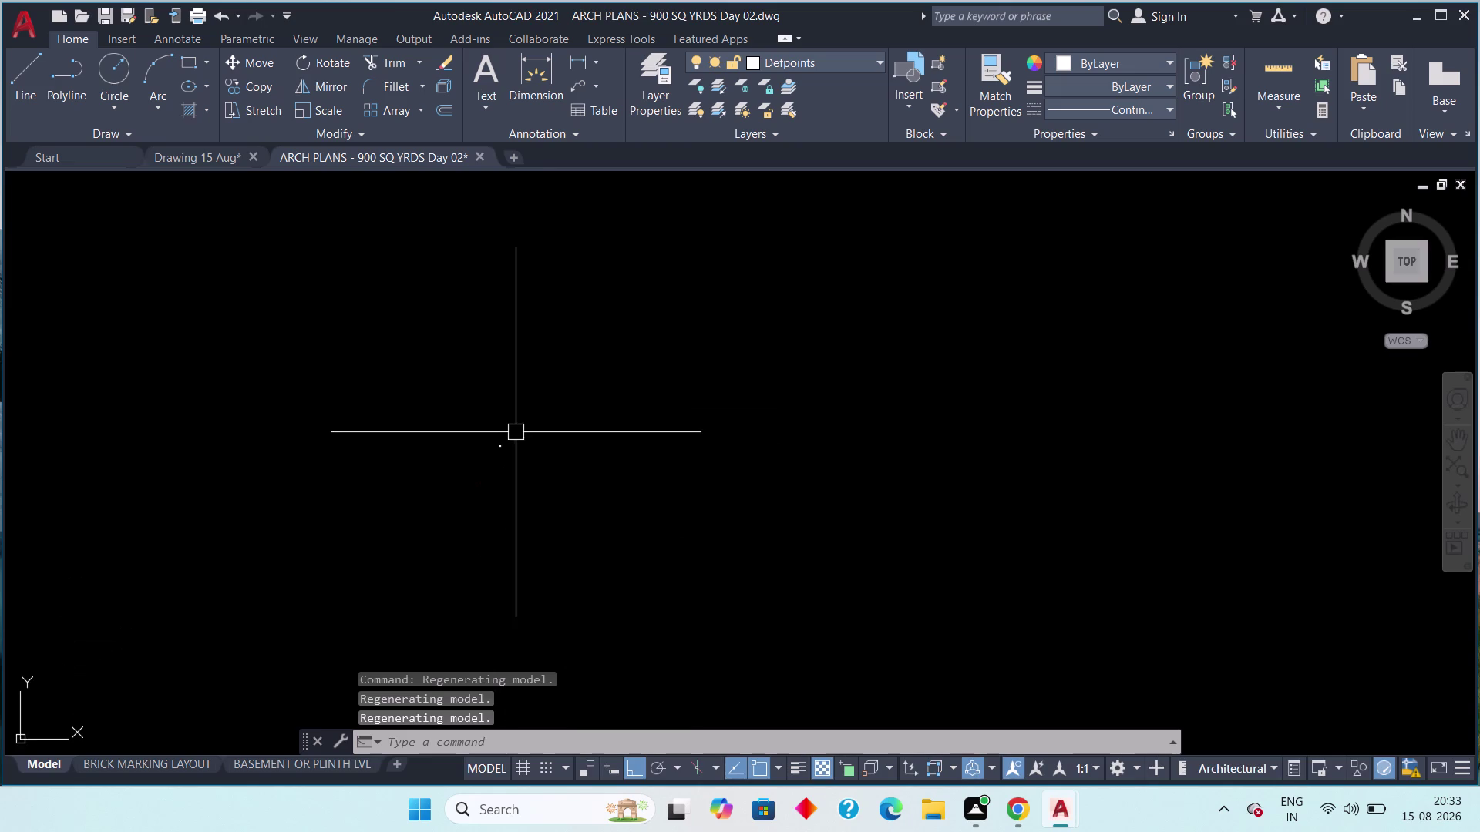
scroll(up, 3)
scroll(up, 3)
middle_drag(500, 329, 404, 598)
scroll(up, 3)
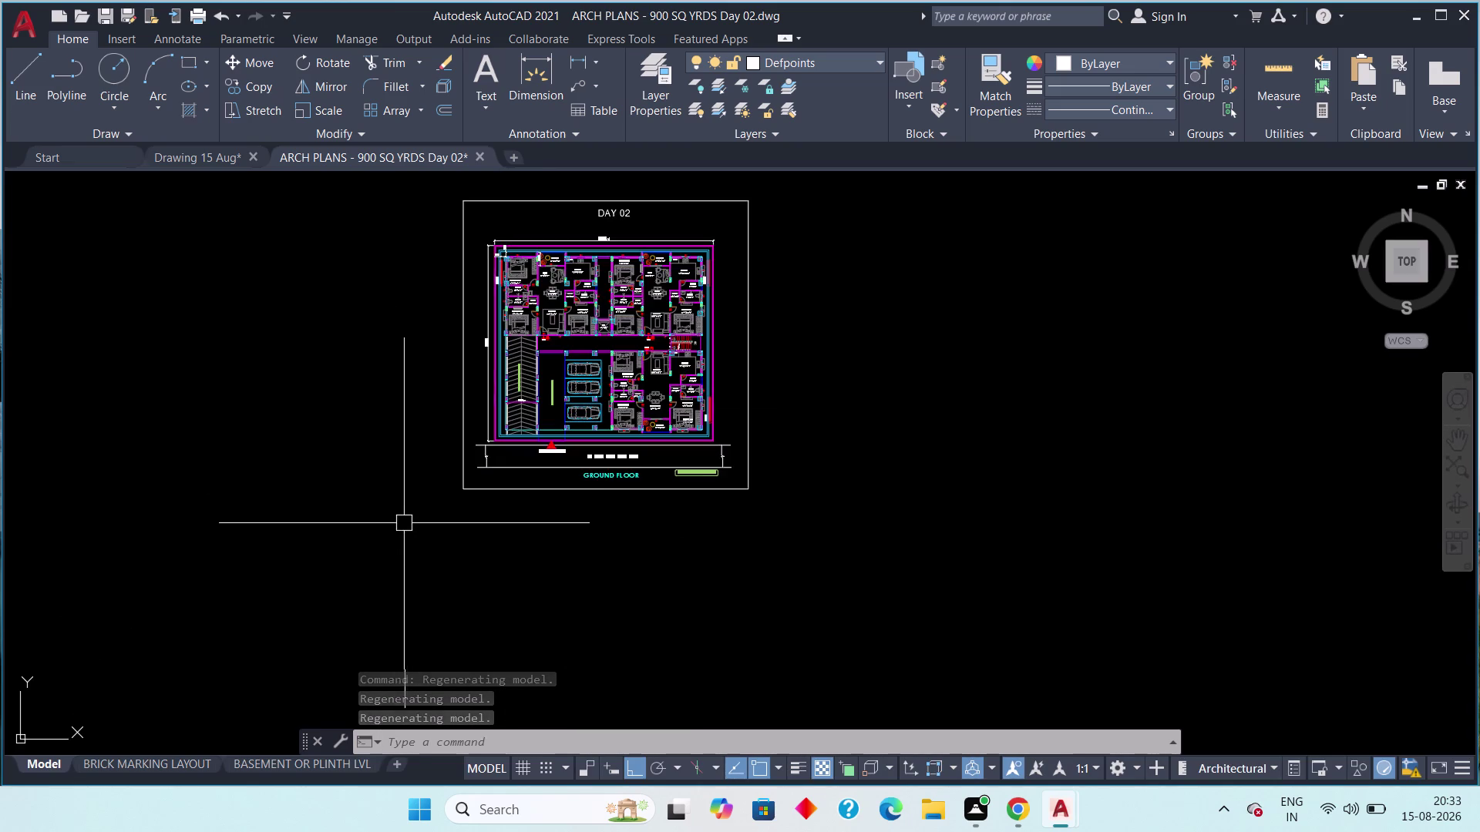
middle_drag(447, 456, 311, 591)
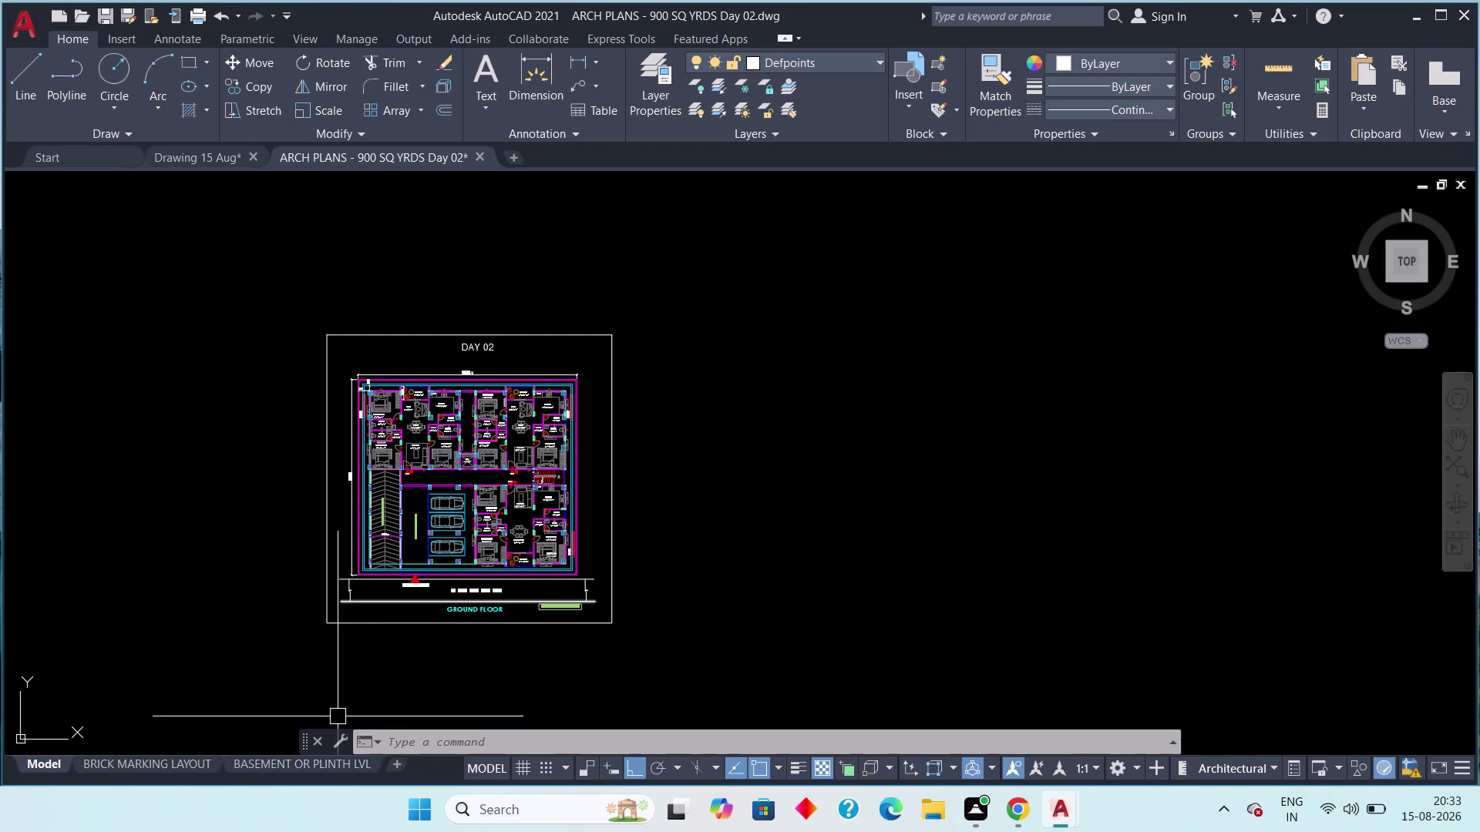
scroll(down, 3)
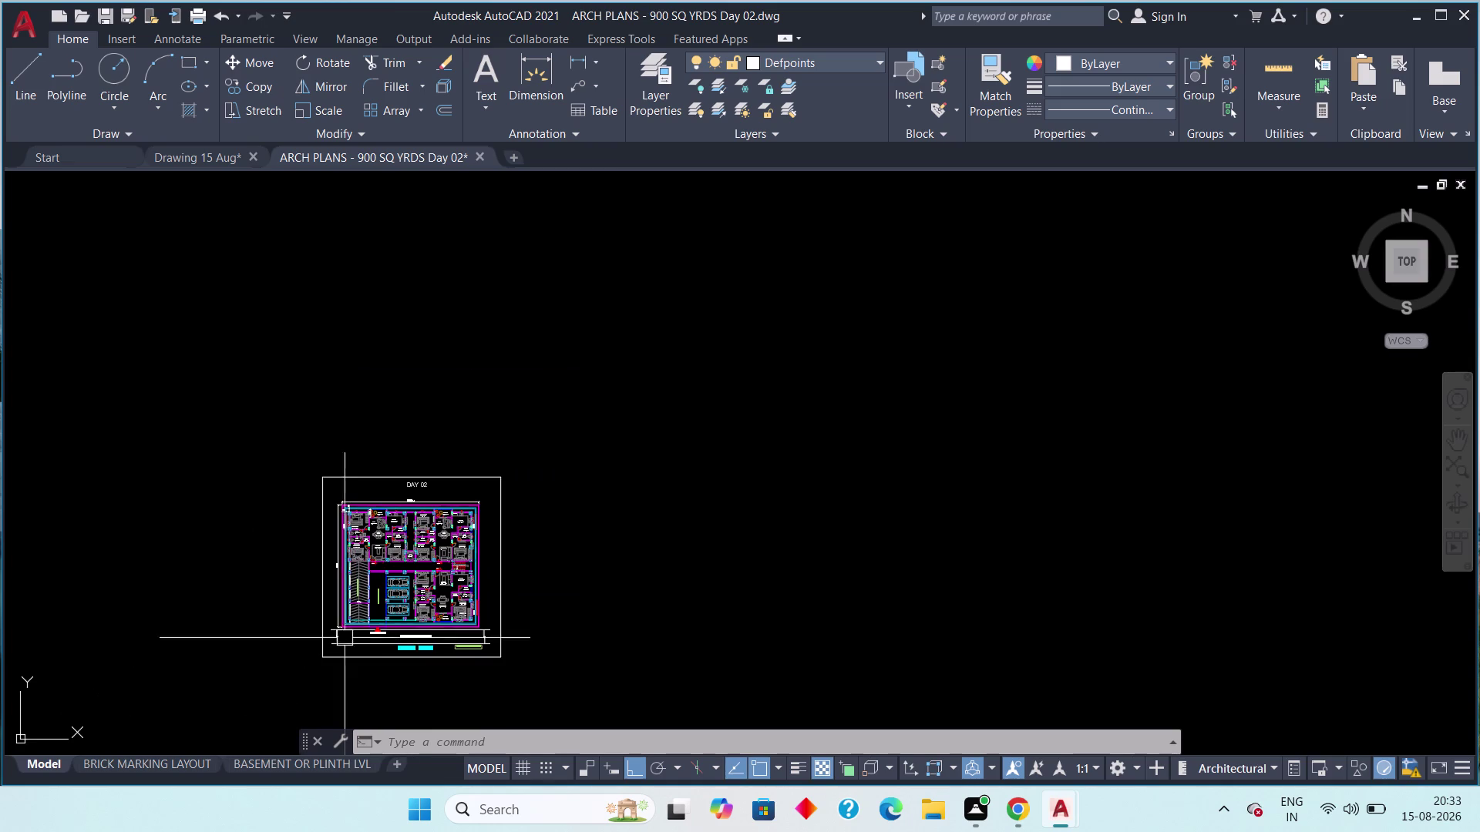
scroll(down, 3)
middle_drag(427, 578, 434, 578)
scroll(up, 3)
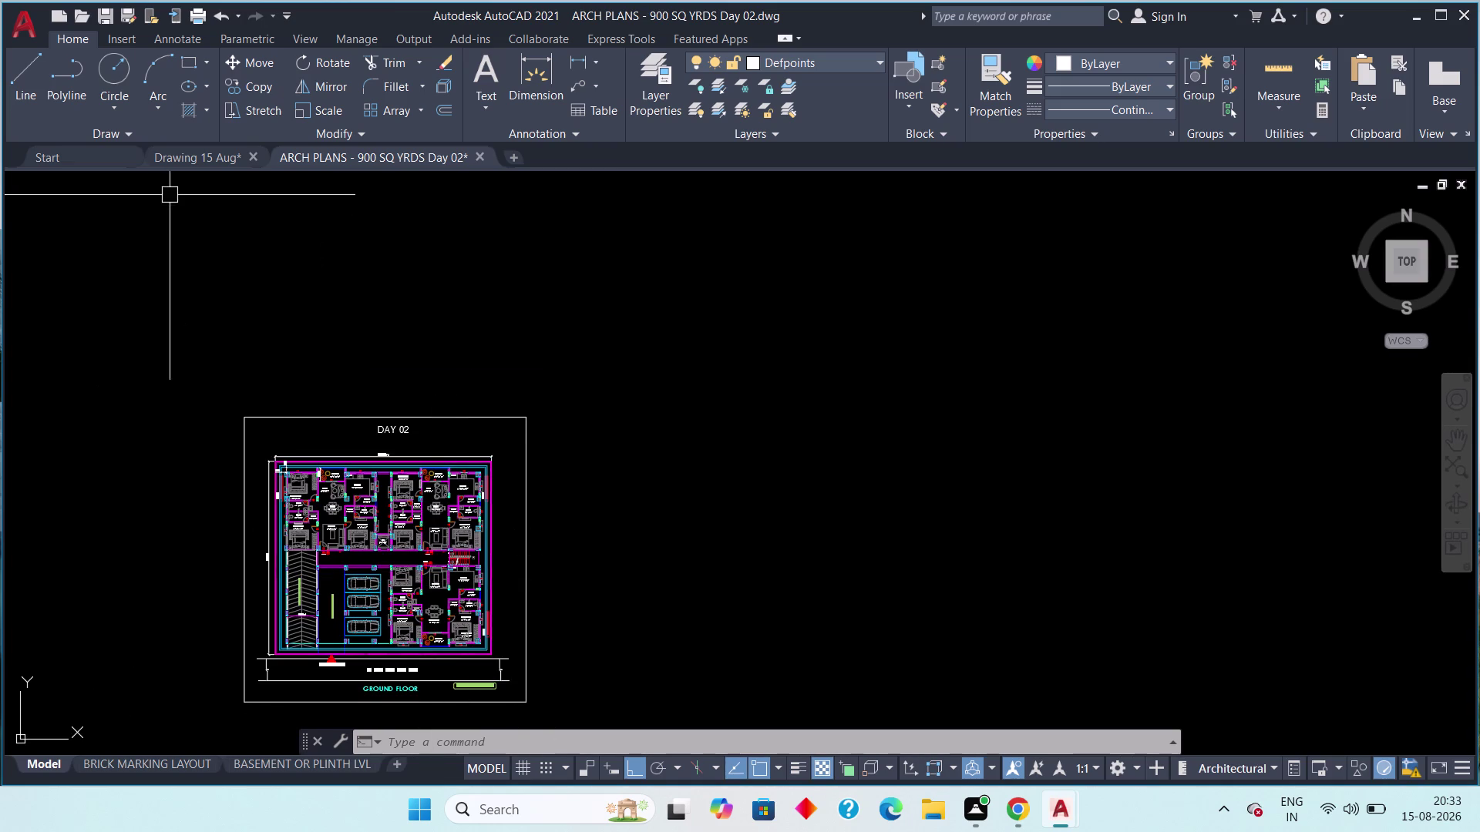
Return to Drawing 15 Aug, framing the cellar plan and wall outline.
click(171, 153)
scroll(down, 3)
middle_drag(568, 375, 627, 421)
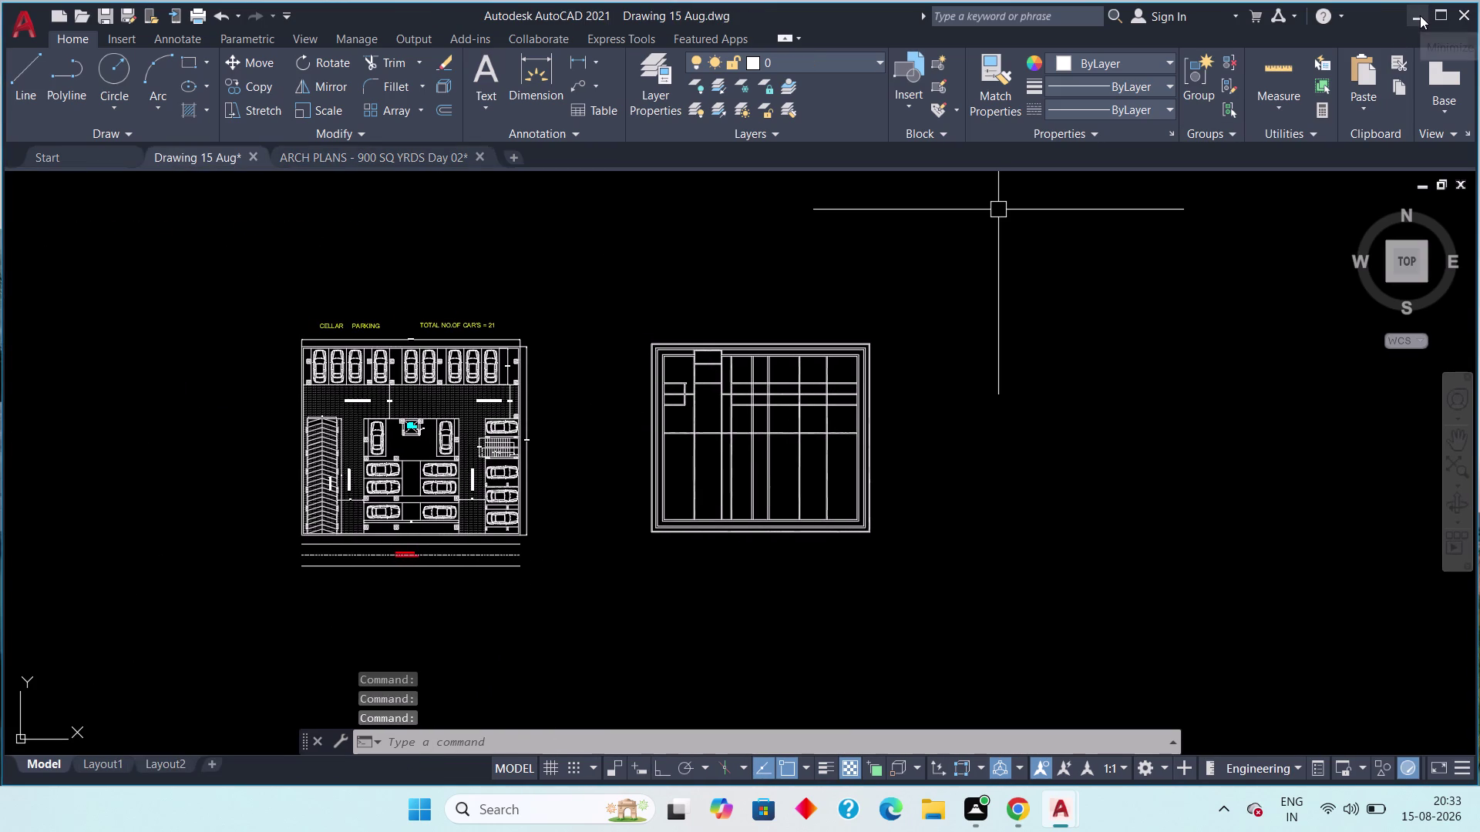